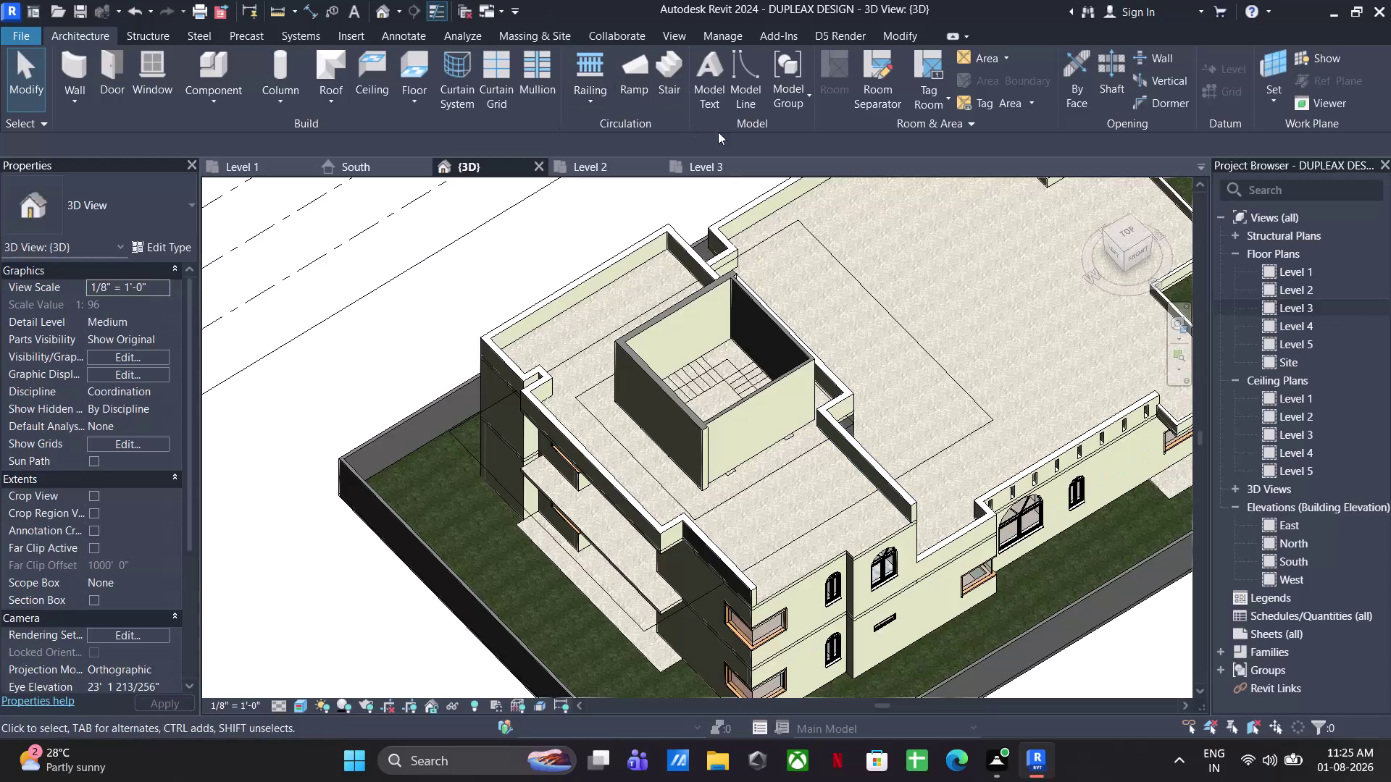
Show the Level 3 plan centred on the stair room in a plain-line display style.
click(722, 162)
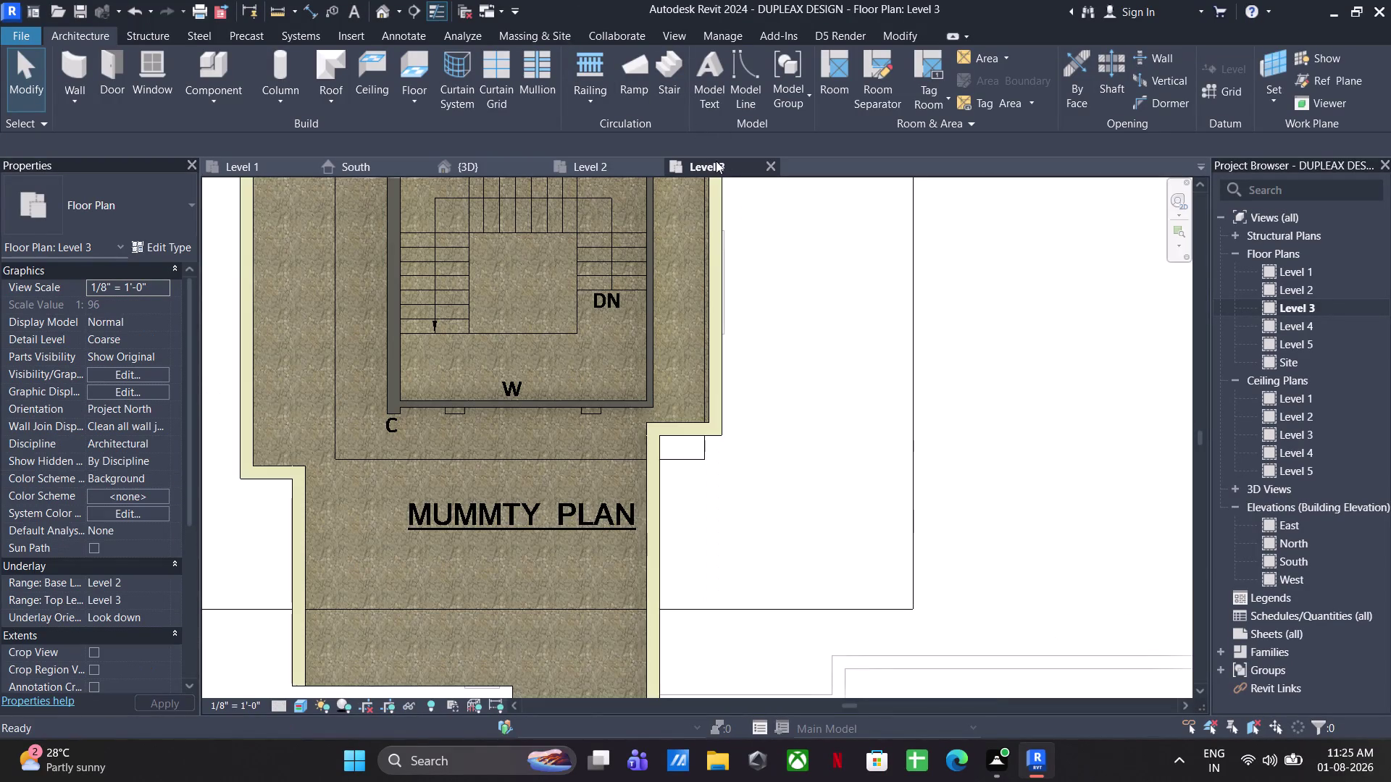
middle_drag(529, 377, 535, 486)
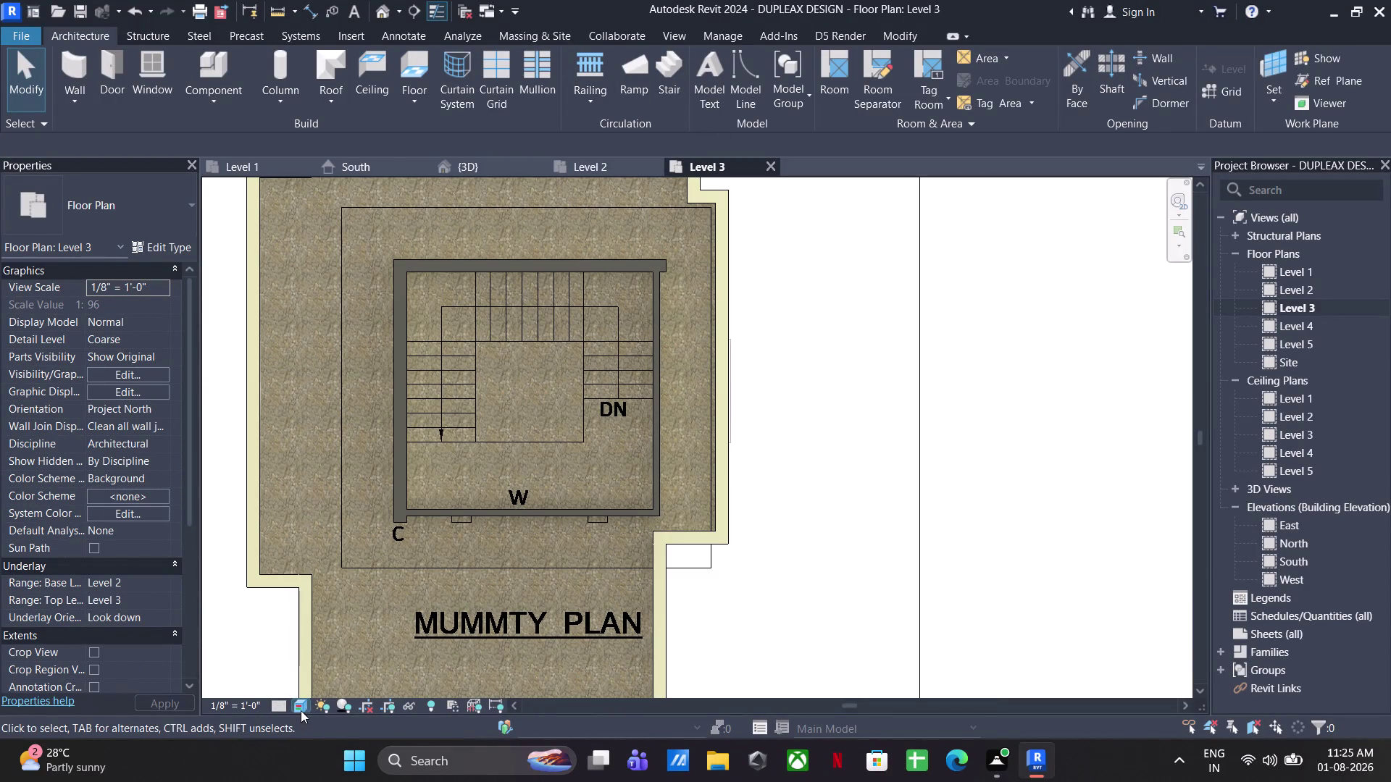
click(300, 709)
click(325, 595)
scroll(up, 3)
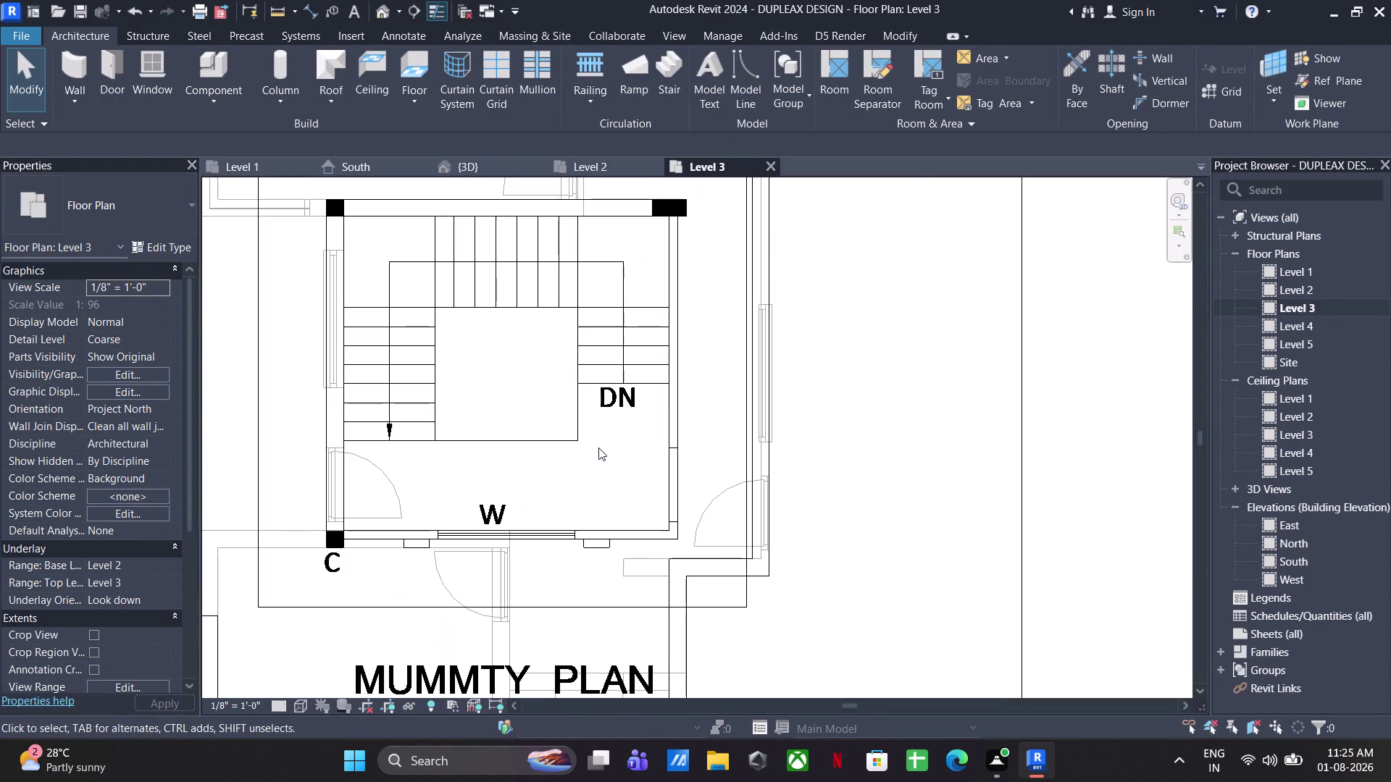
Place a W2 6' X 4' arched window in the stair room's lower wall.
click(163, 74)
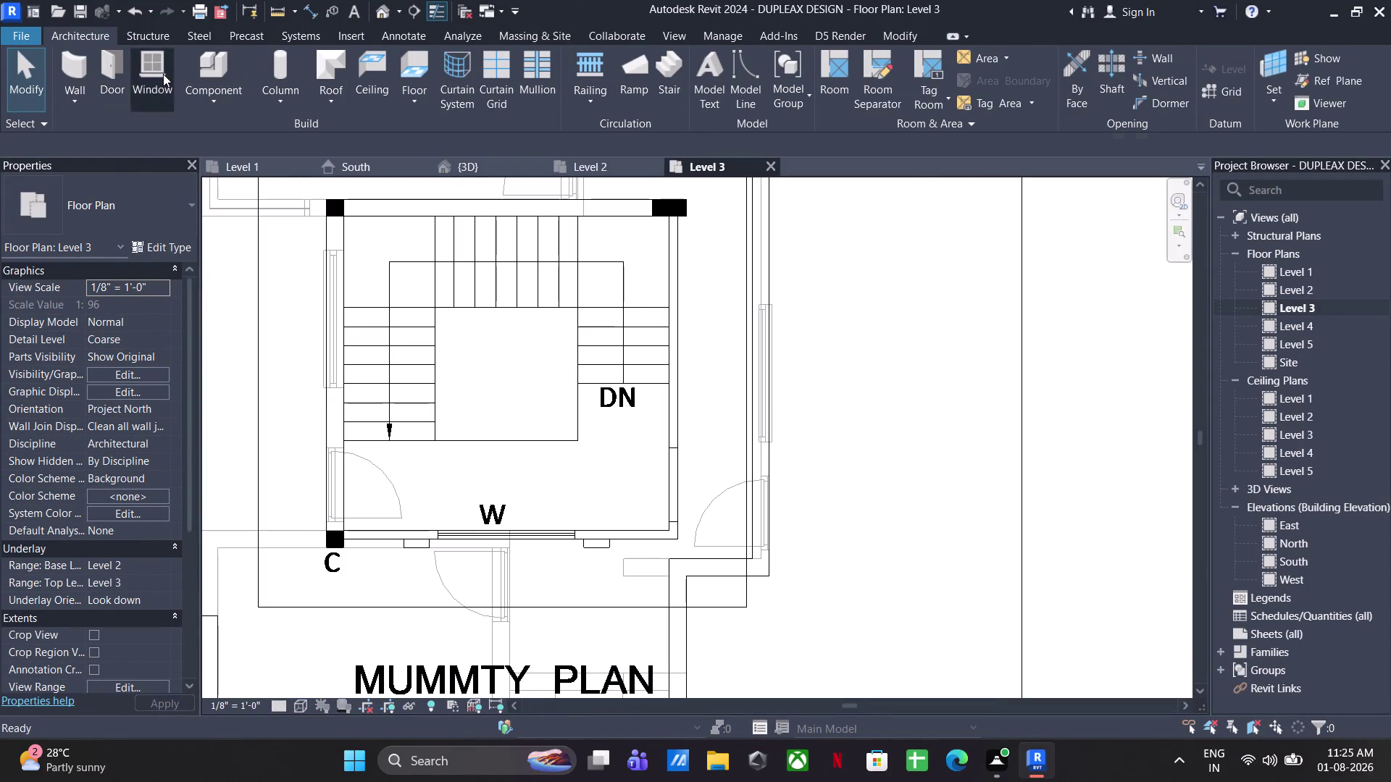
click(146, 205)
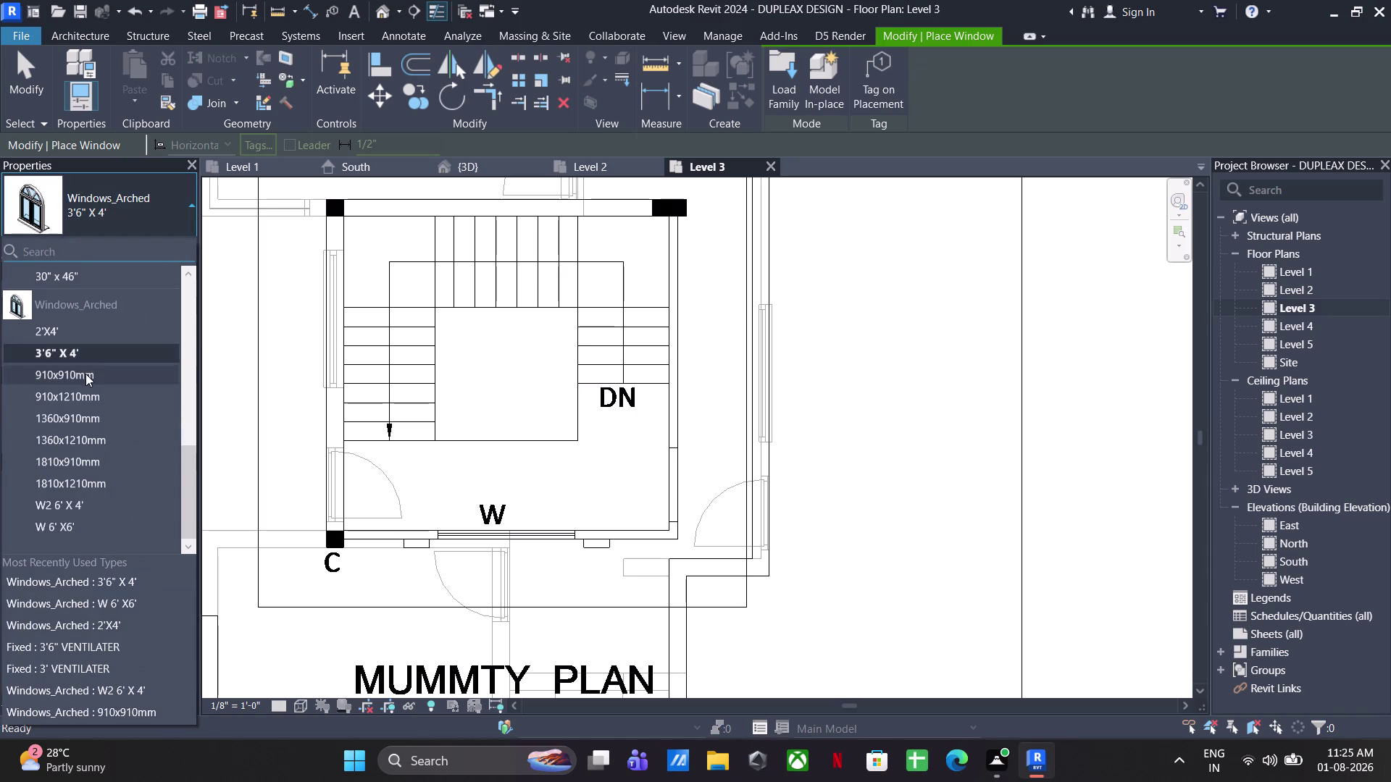
scroll(up, 3)
scroll(down, 3)
click(79, 503)
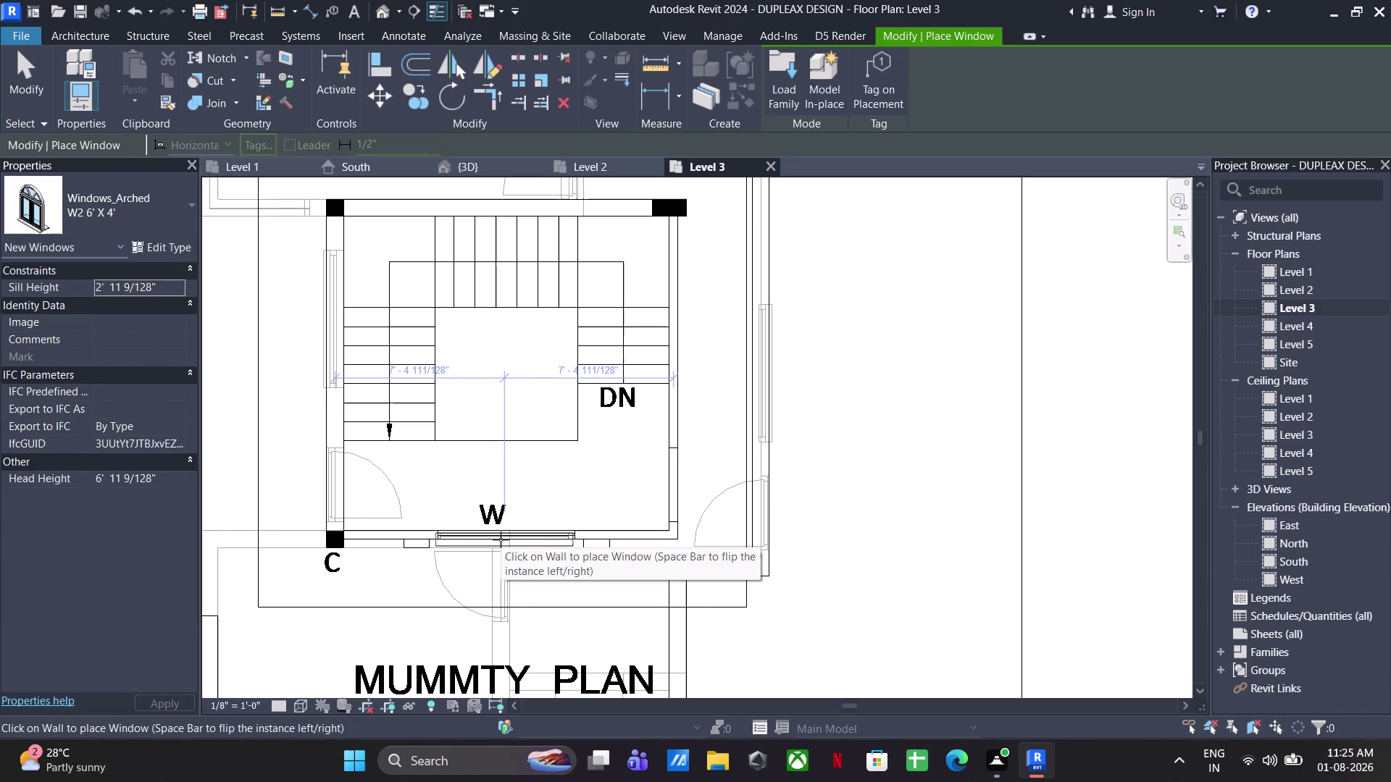
click(500, 539)
scroll(up, 3)
key(Escape)
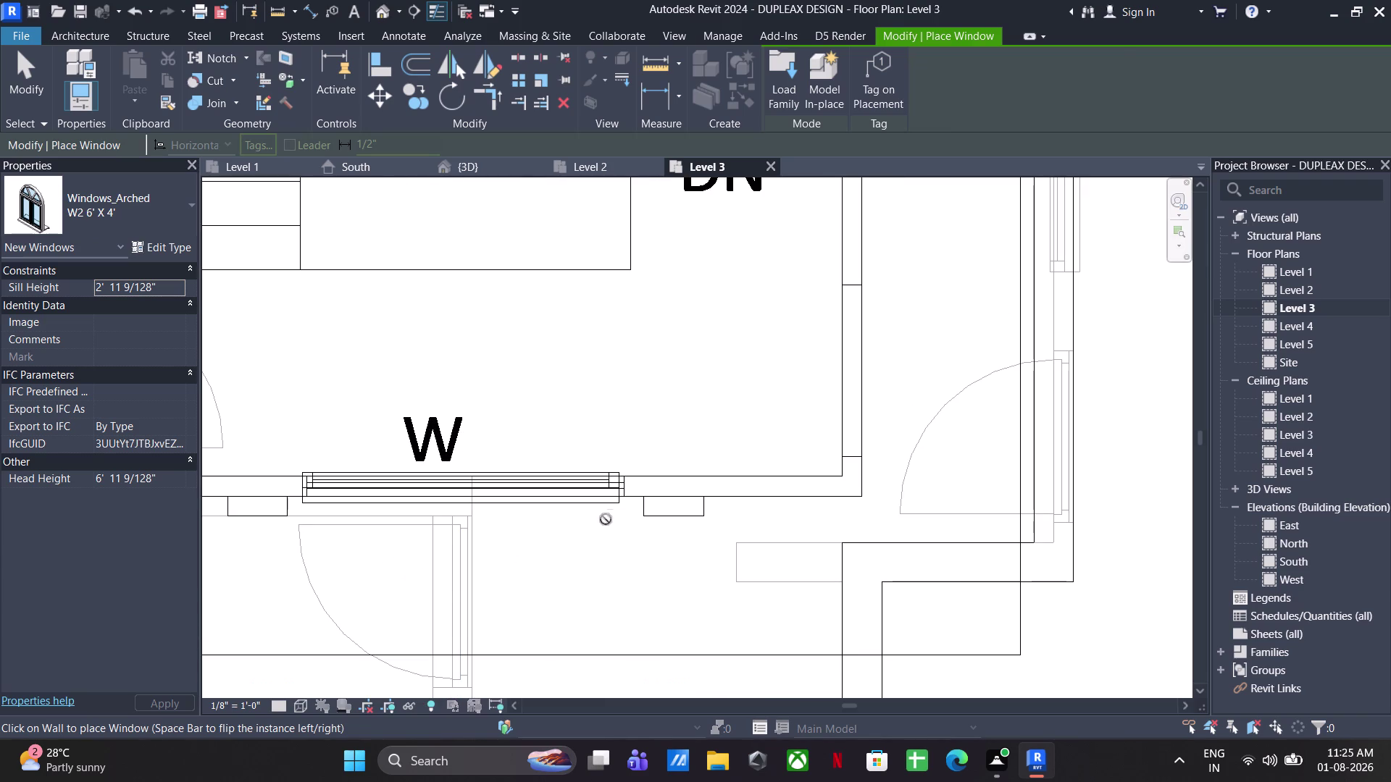
key(Escape)
Nudge the new arched window three steps right, then recentre the stair room.
click(617, 507)
scroll(up, 3)
key(Right)
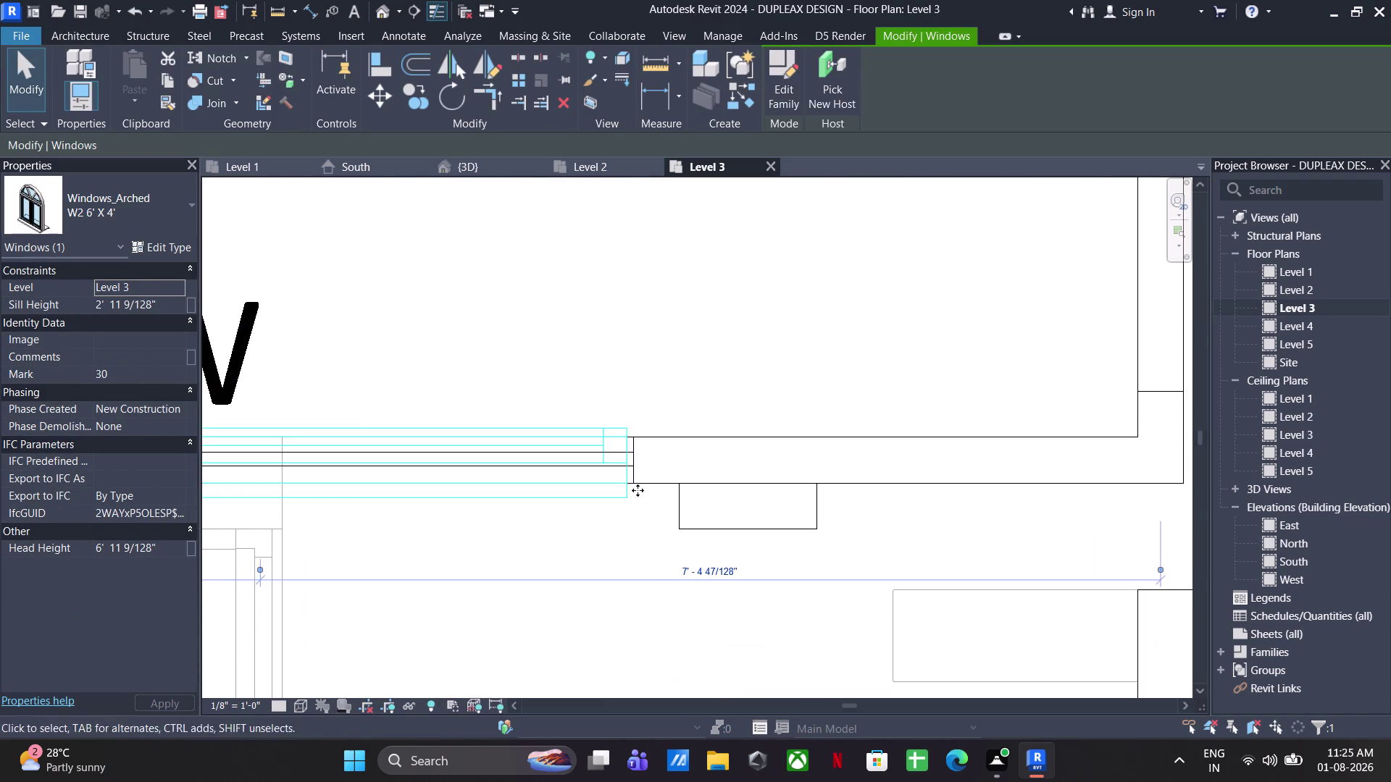
key(Right)
scroll(up, 3)
key(Right)
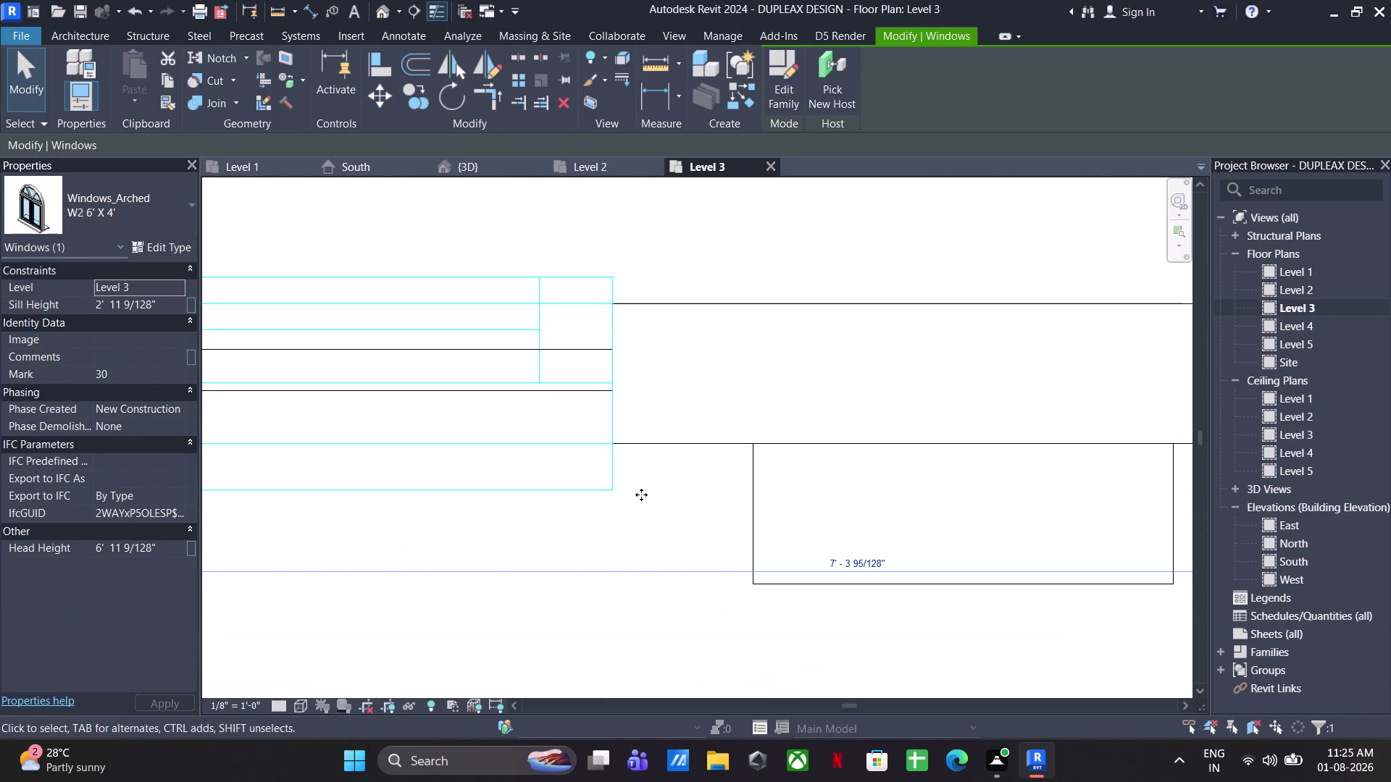
click(659, 510)
scroll(down, 3)
scroll(down, 3)
middle_drag(754, 522, 637, 578)
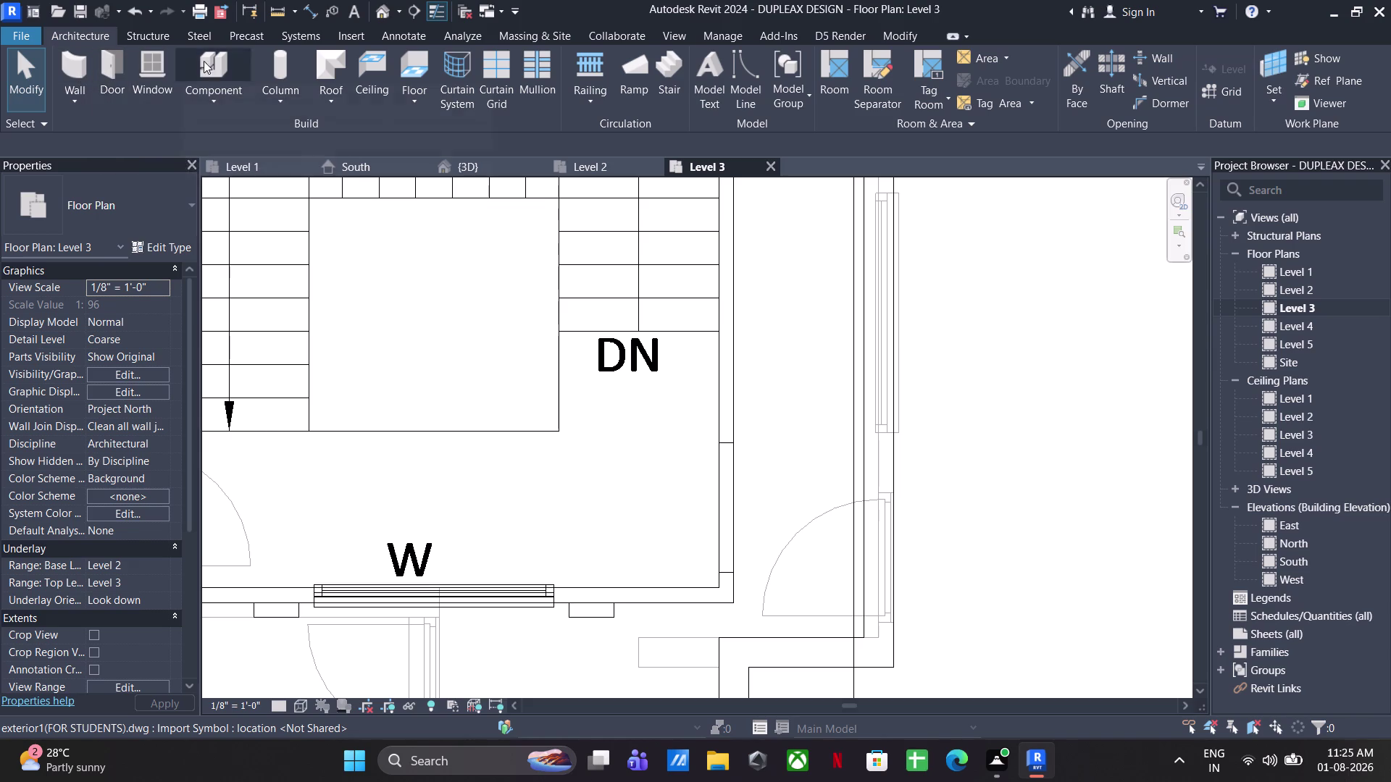
Measure the stair room wall in the Level 3 plan.
click(283, 5)
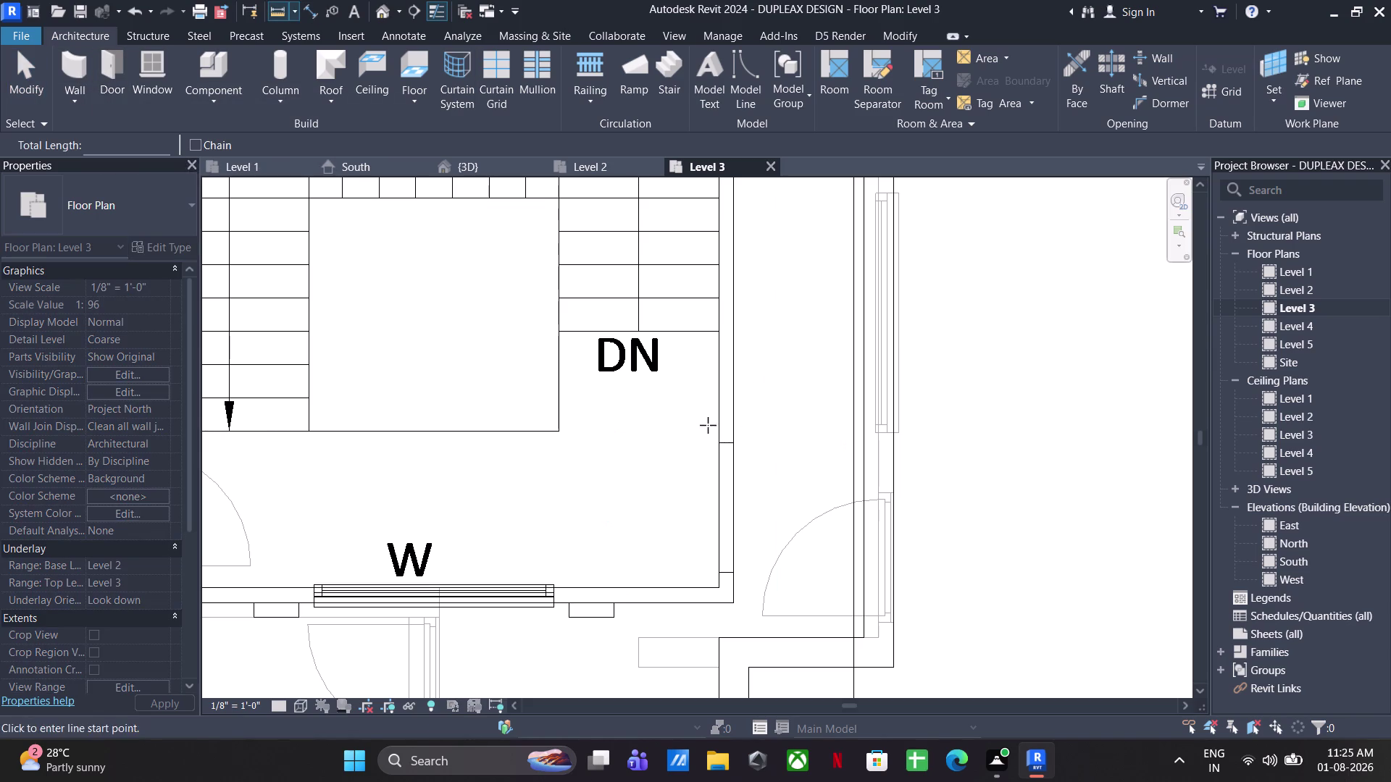
click(716, 442)
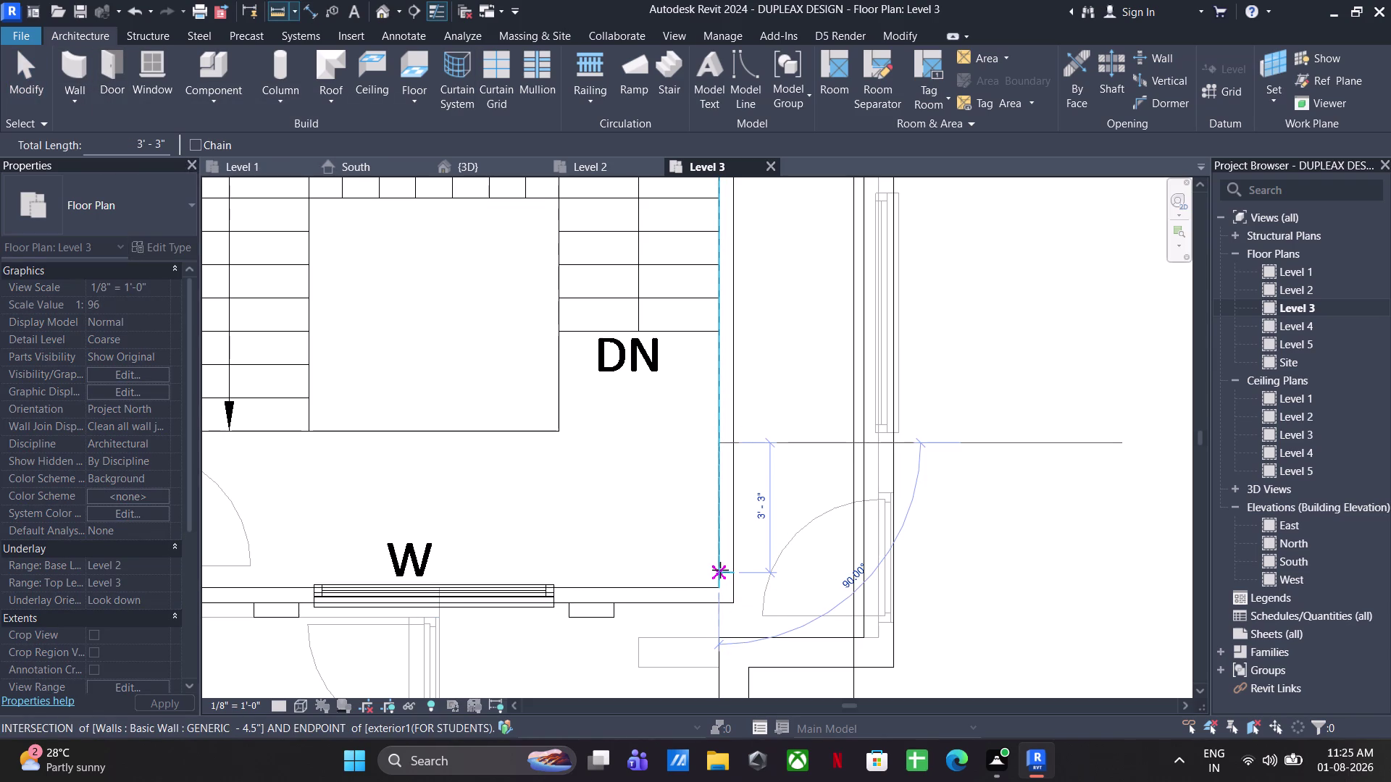
key(Escape)
key(Escape)
key(Escape)
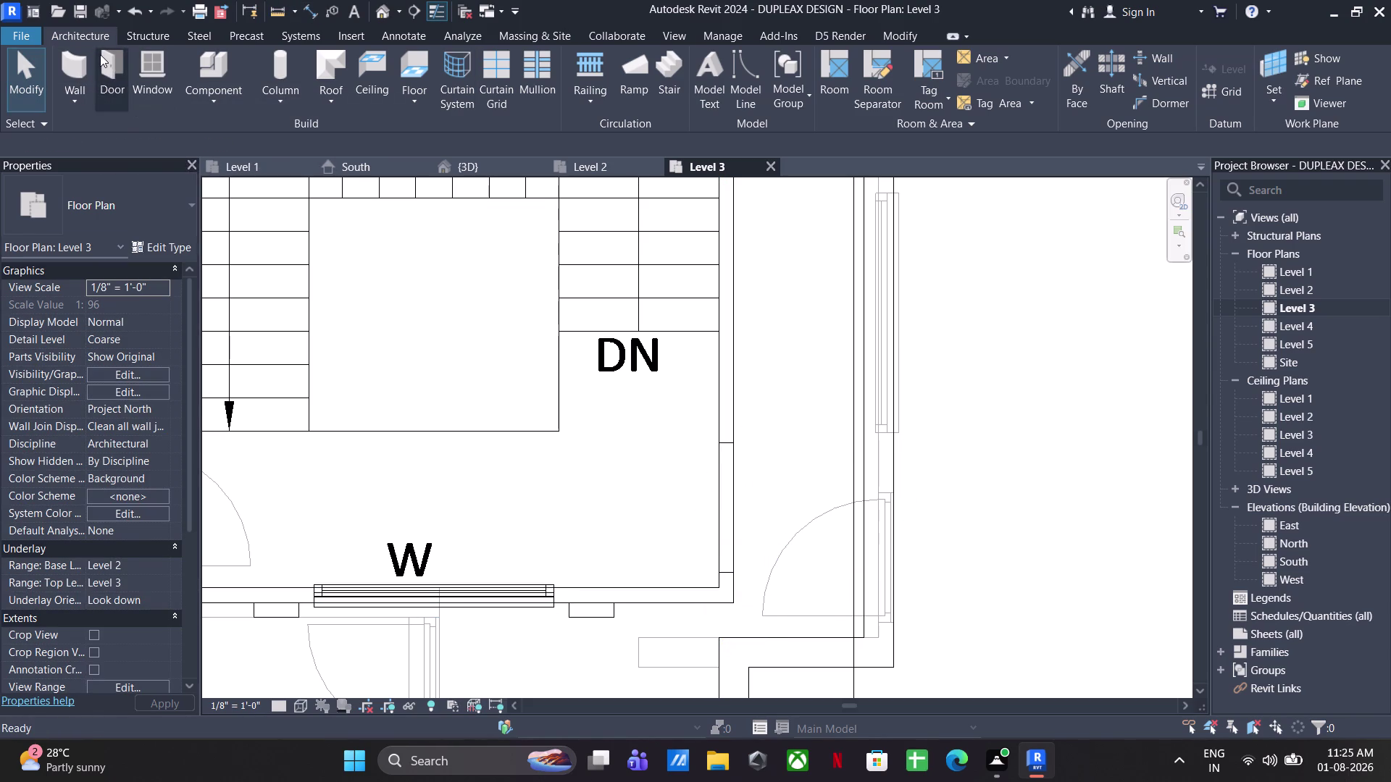
Place a Doors_ExtSgl_3 3'3"X7' door in the stair room's right wall near DN.
click(100, 55)
click(126, 174)
scroll(up, 3)
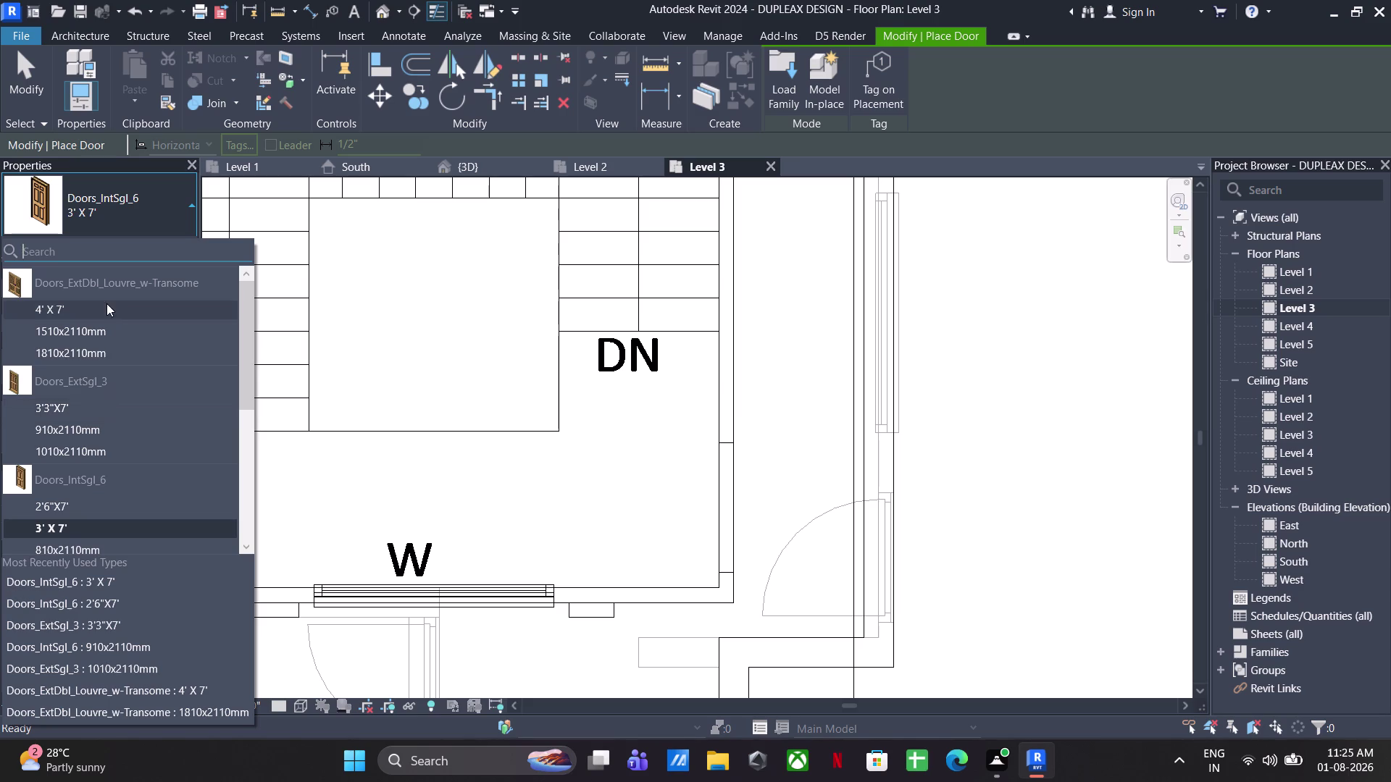
click(80, 404)
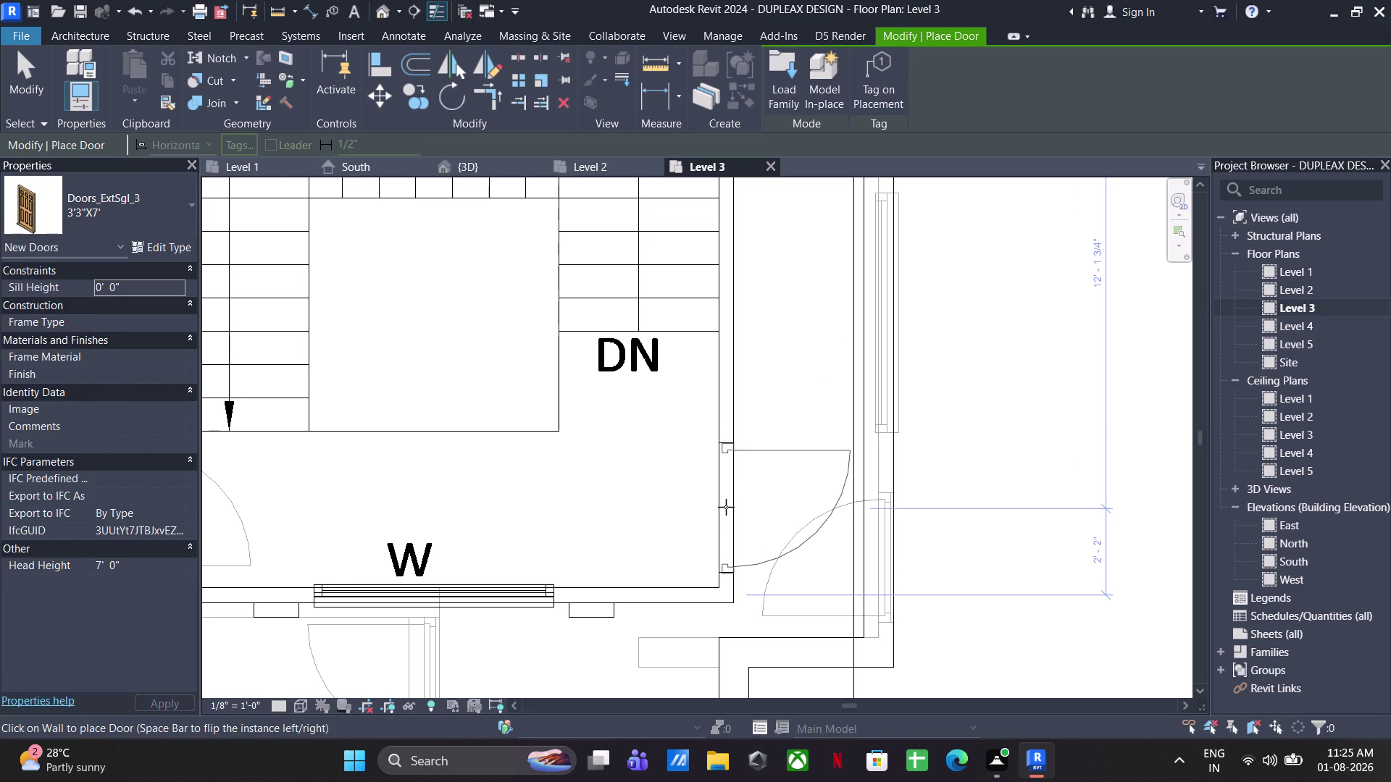
click(739, 513)
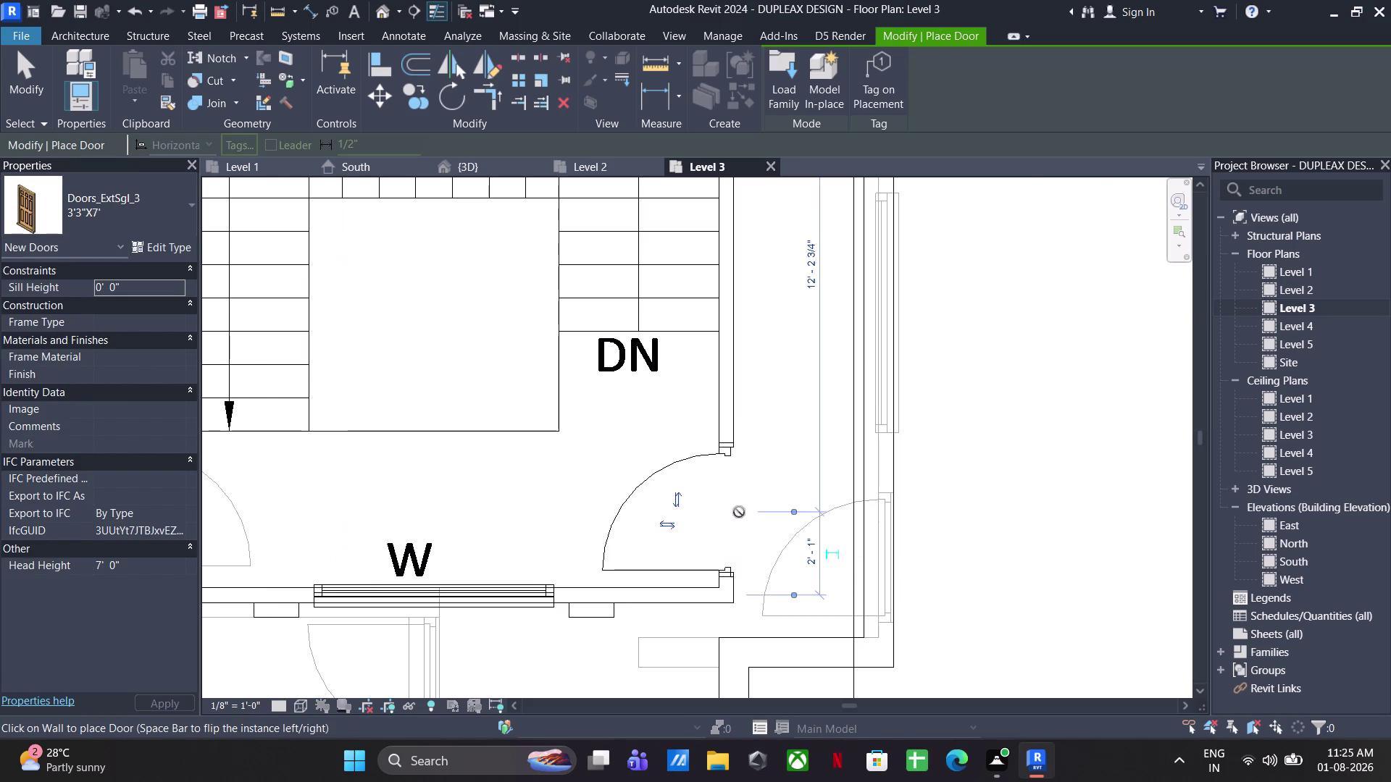
scroll(up, 3)
key(Escape)
key(Escape)
Nudge the new door upward three steps along the wall and show the 3D view.
click(673, 386)
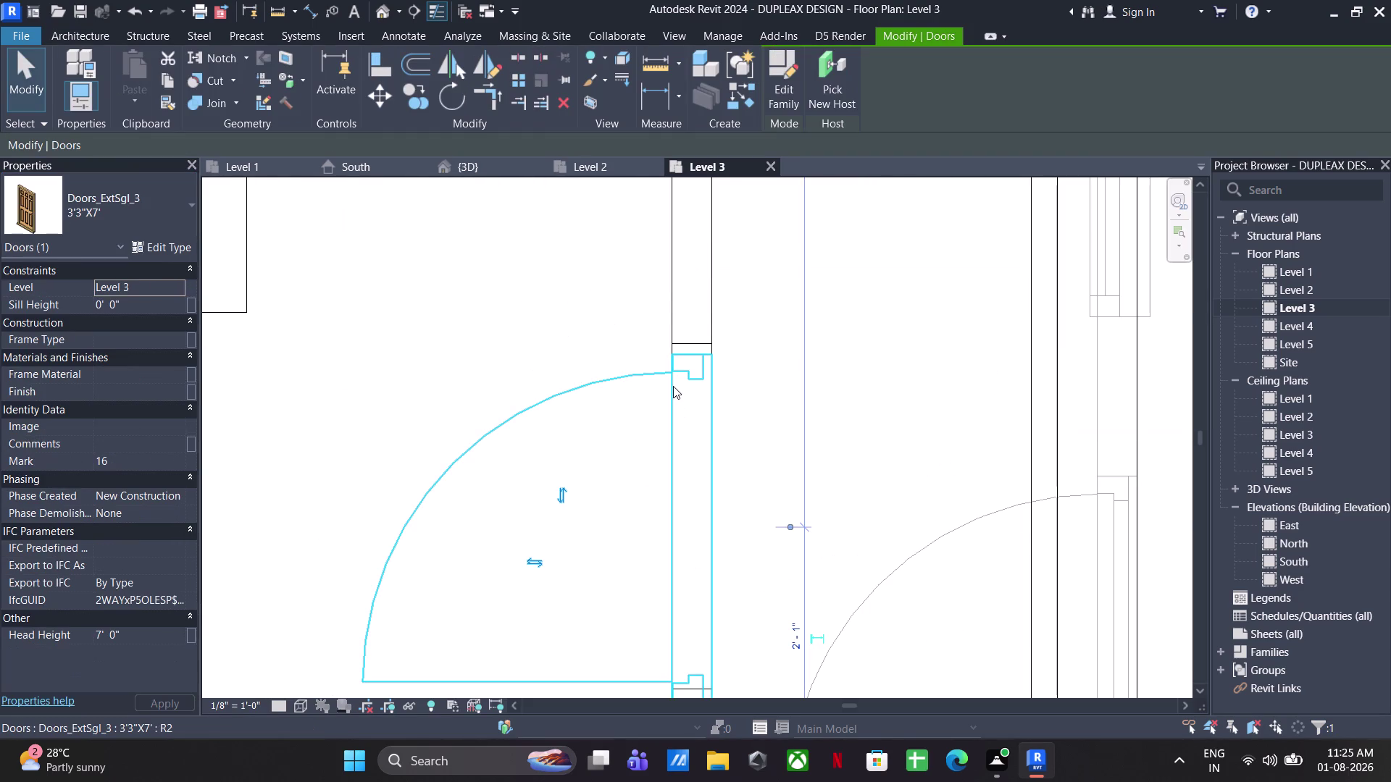
key(Up)
key(Up)
scroll(up, 3)
scroll(down, 3)
scroll(up, 3)
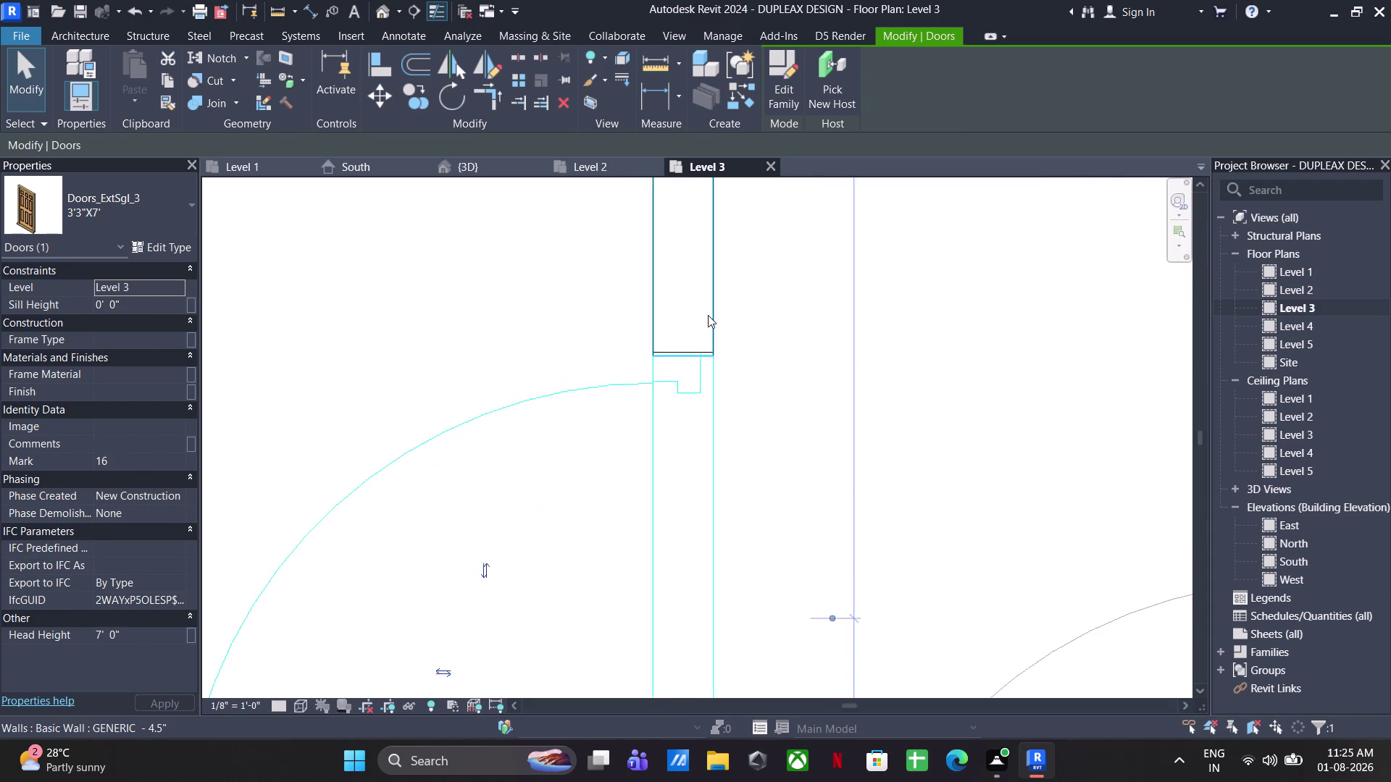
scroll(up, 3)
key(Up)
click(899, 366)
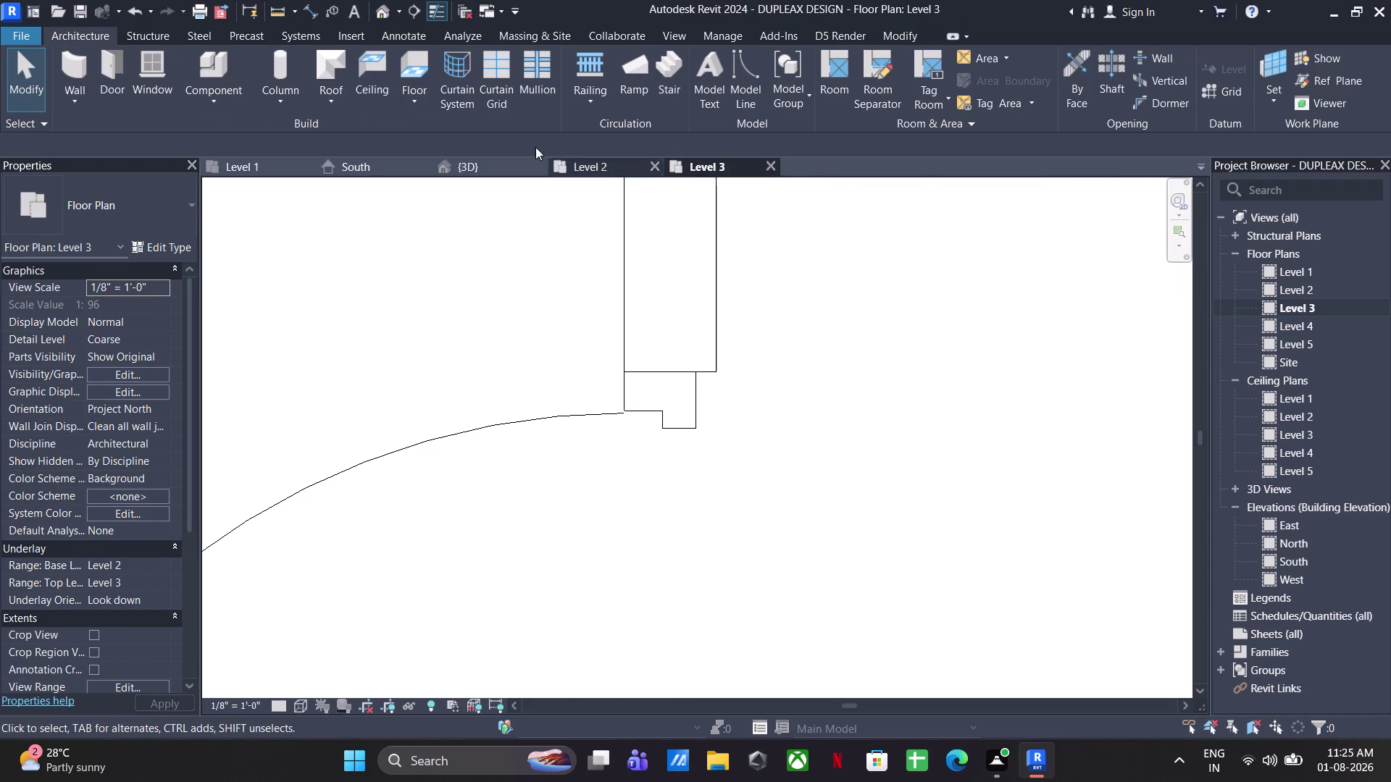
click(494, 168)
scroll(up, 3)
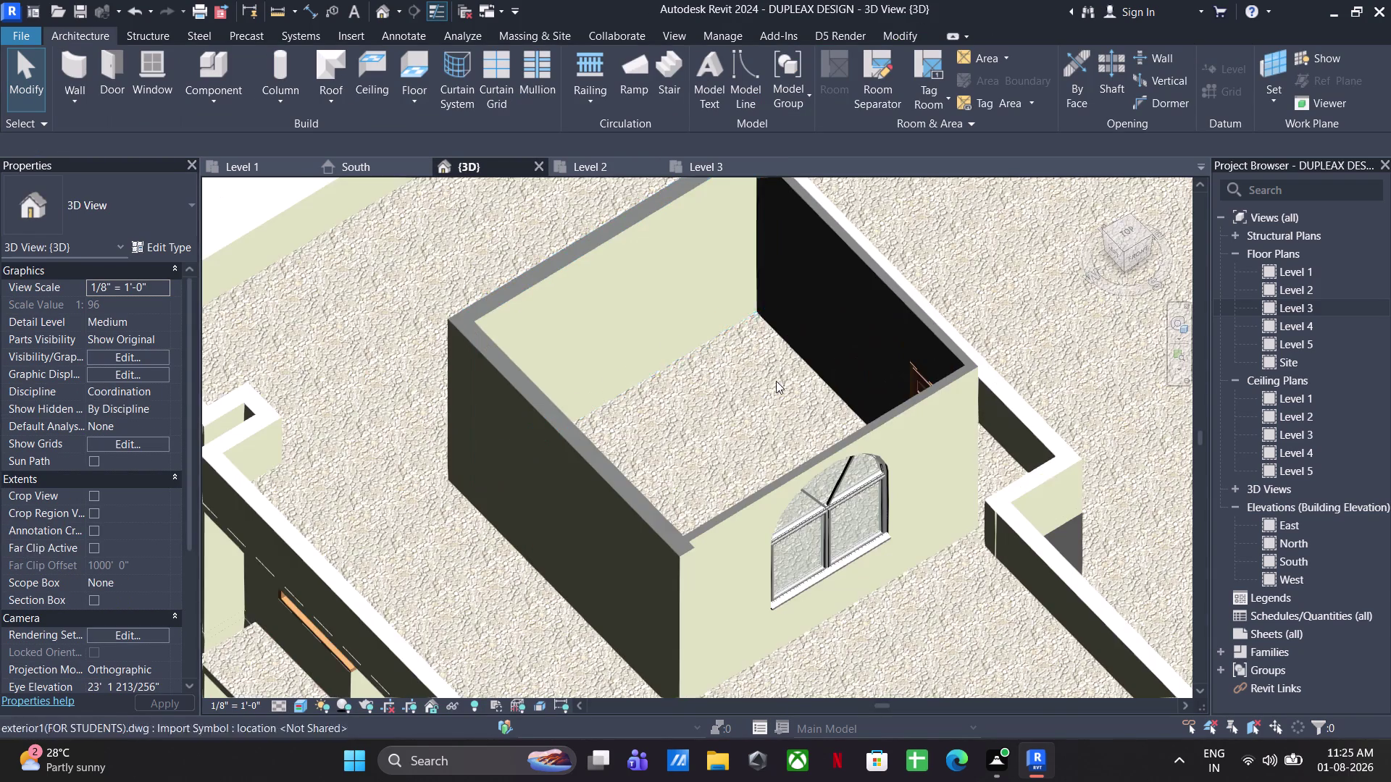
middle_drag(847, 424, 705, 344)
scroll(down, 3)
middle_drag(781, 367, 617, 708)
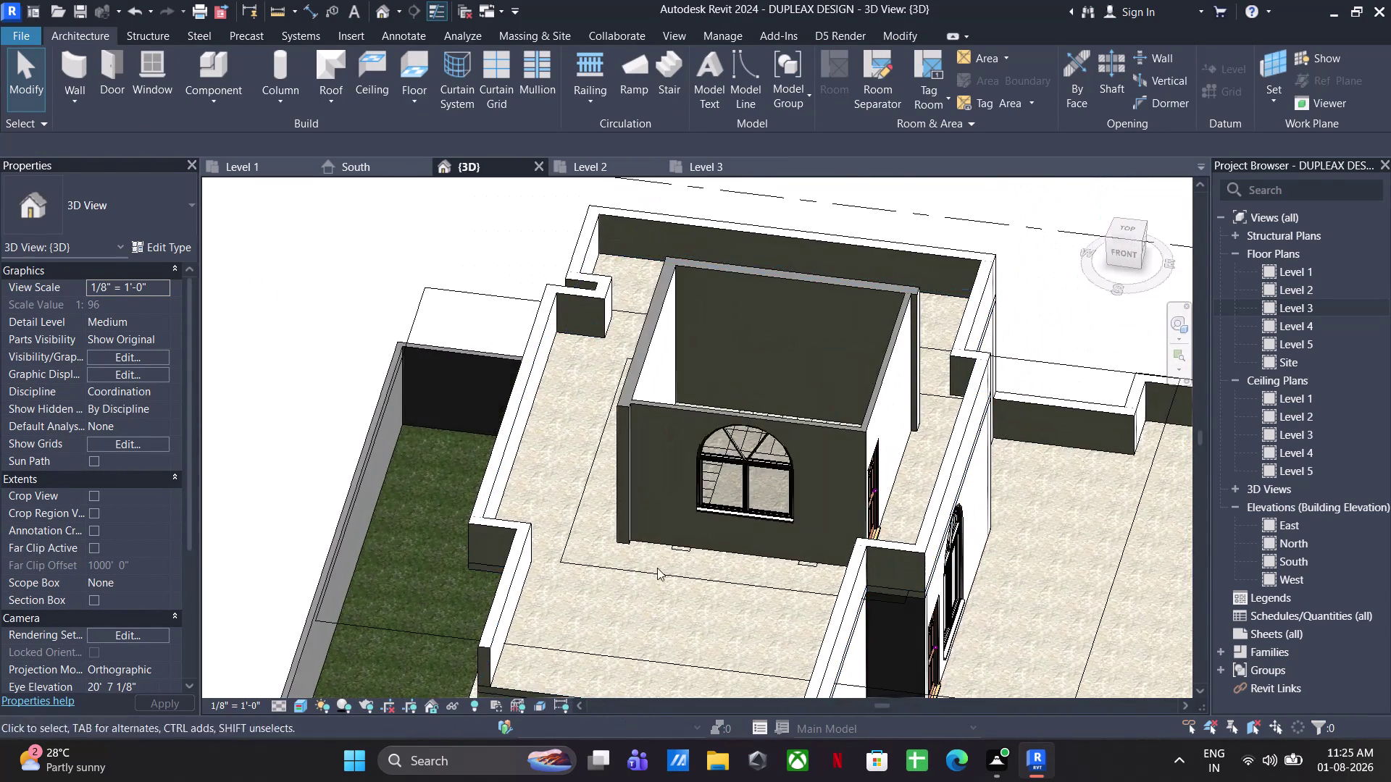
scroll(up, 3)
scroll(down, 3)
middle_drag(797, 509, 762, 467)
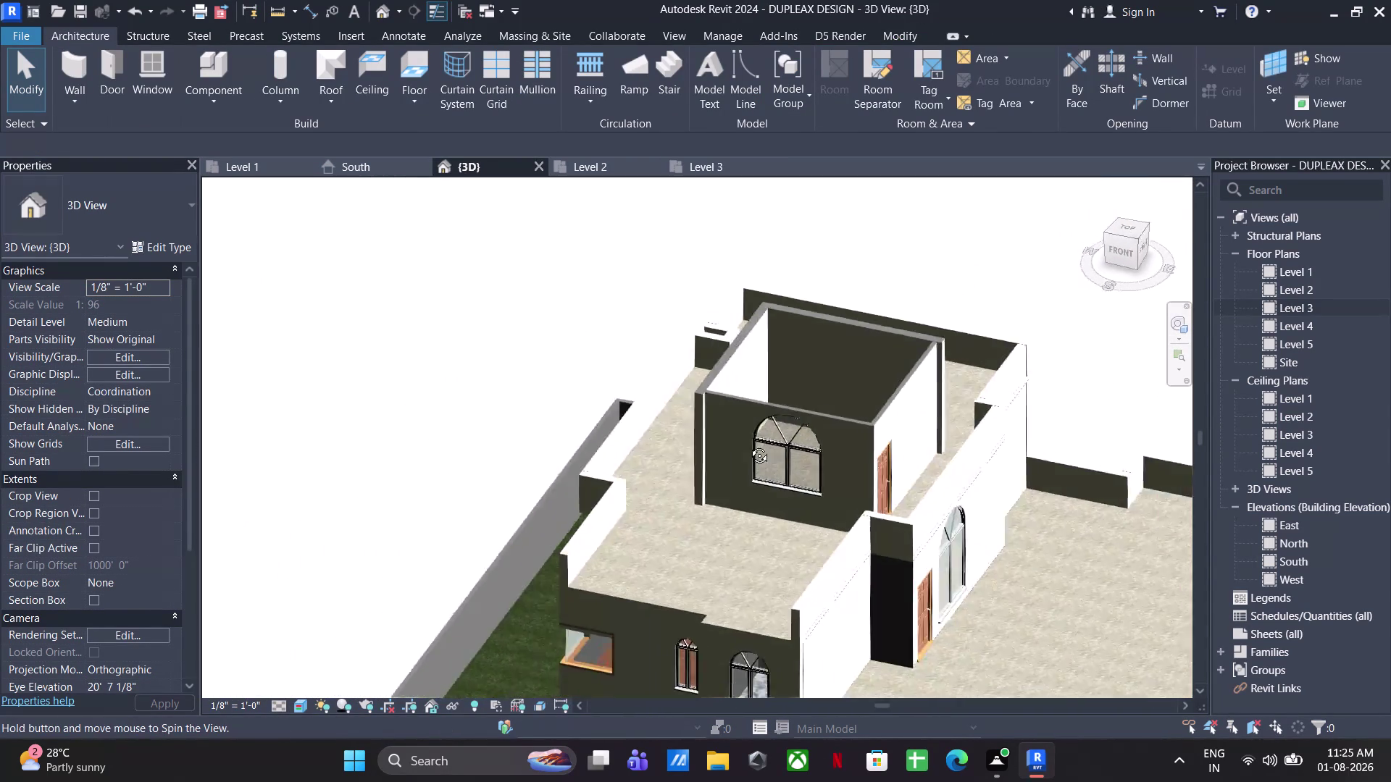
middle_drag(762, 467, 794, 417)
scroll(down, 3)
middle_drag(790, 517, 677, 249)
middle_drag(723, 378, 735, 417)
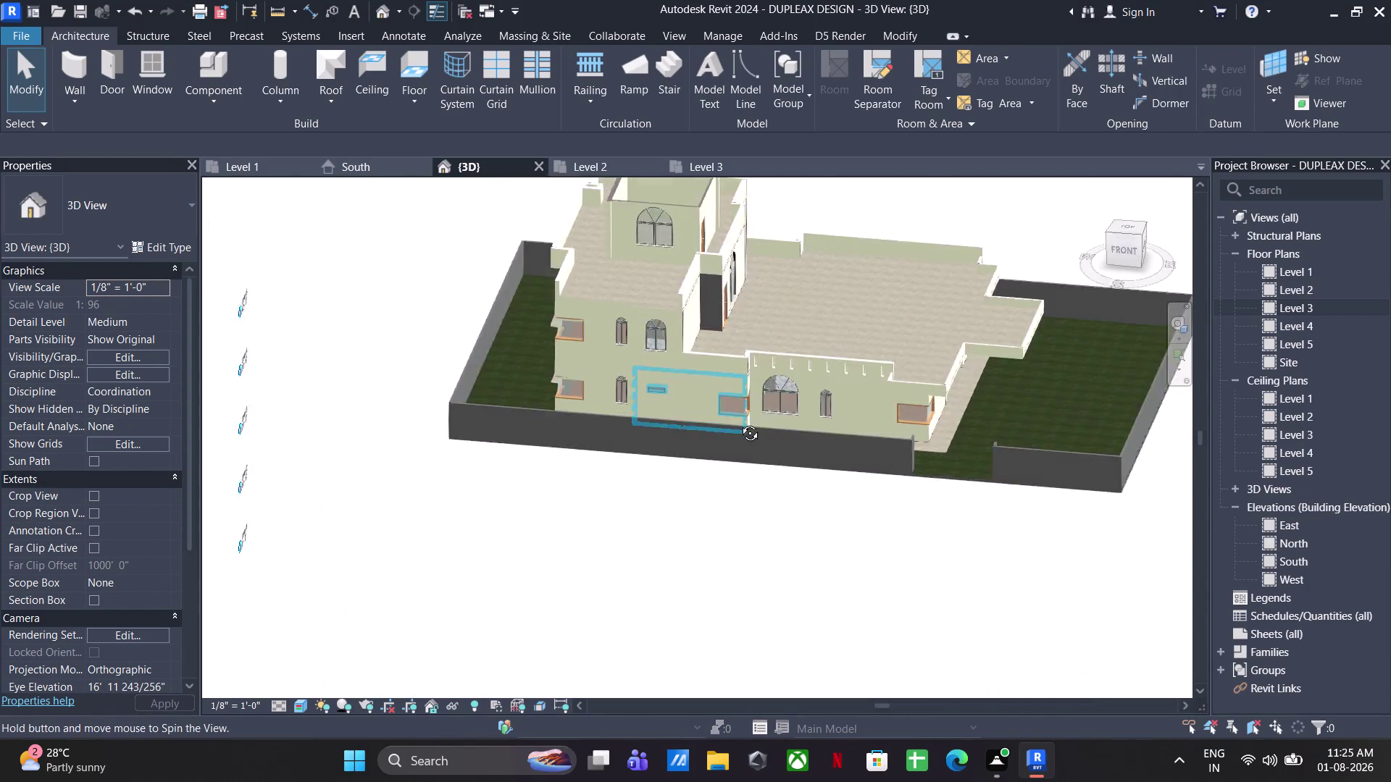
middle_drag(736, 417, 714, 385)
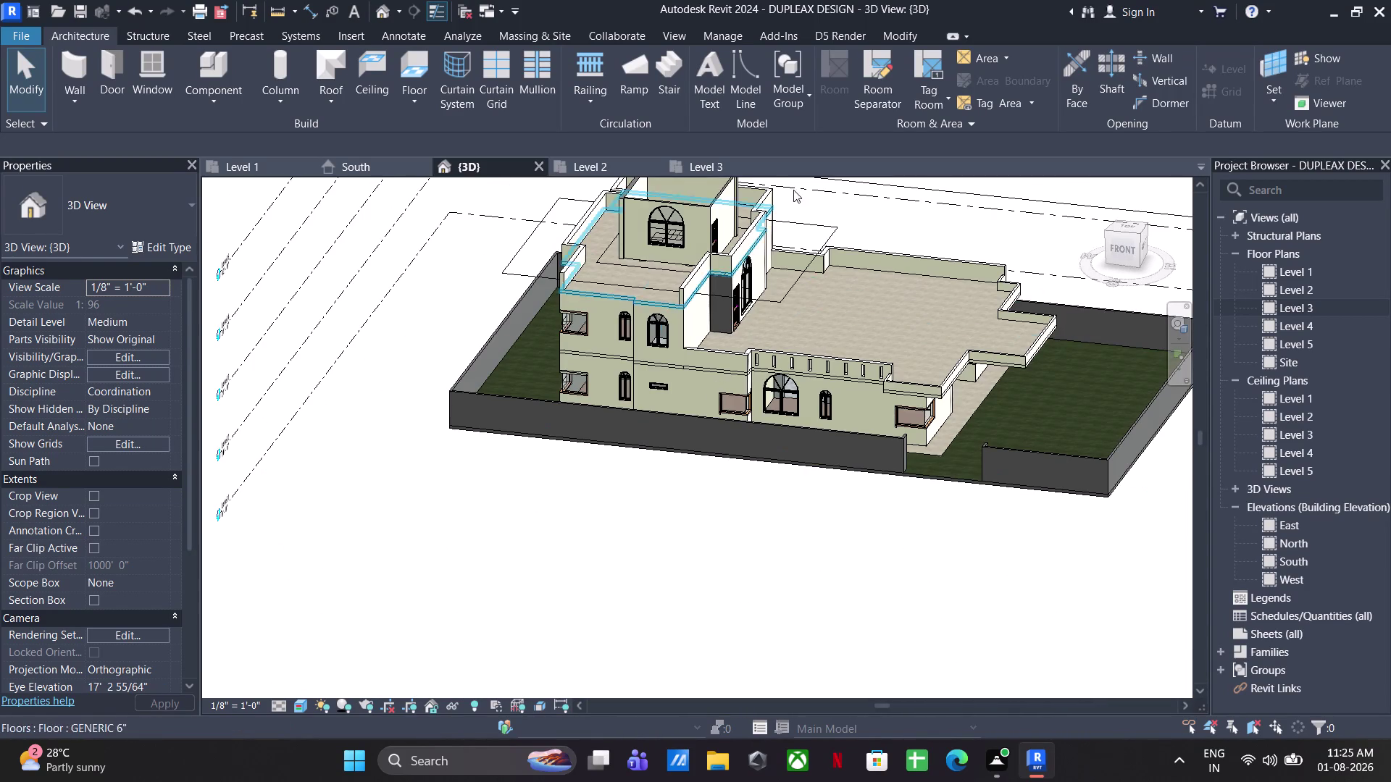
scroll(up, 3)
middle_drag(709, 234, 763, 397)
scroll(up, 3)
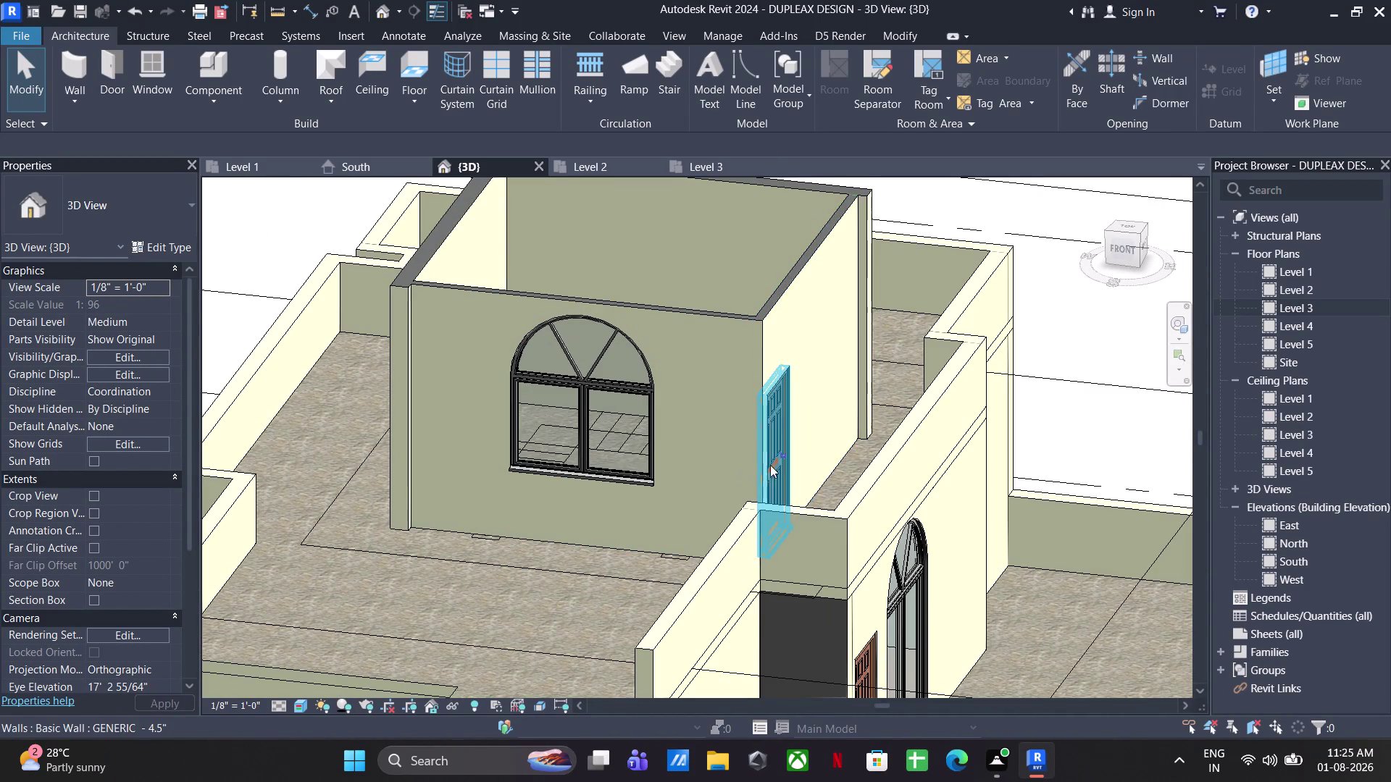
click(780, 460)
scroll(down, 3)
middle_drag(774, 466, 896, 572)
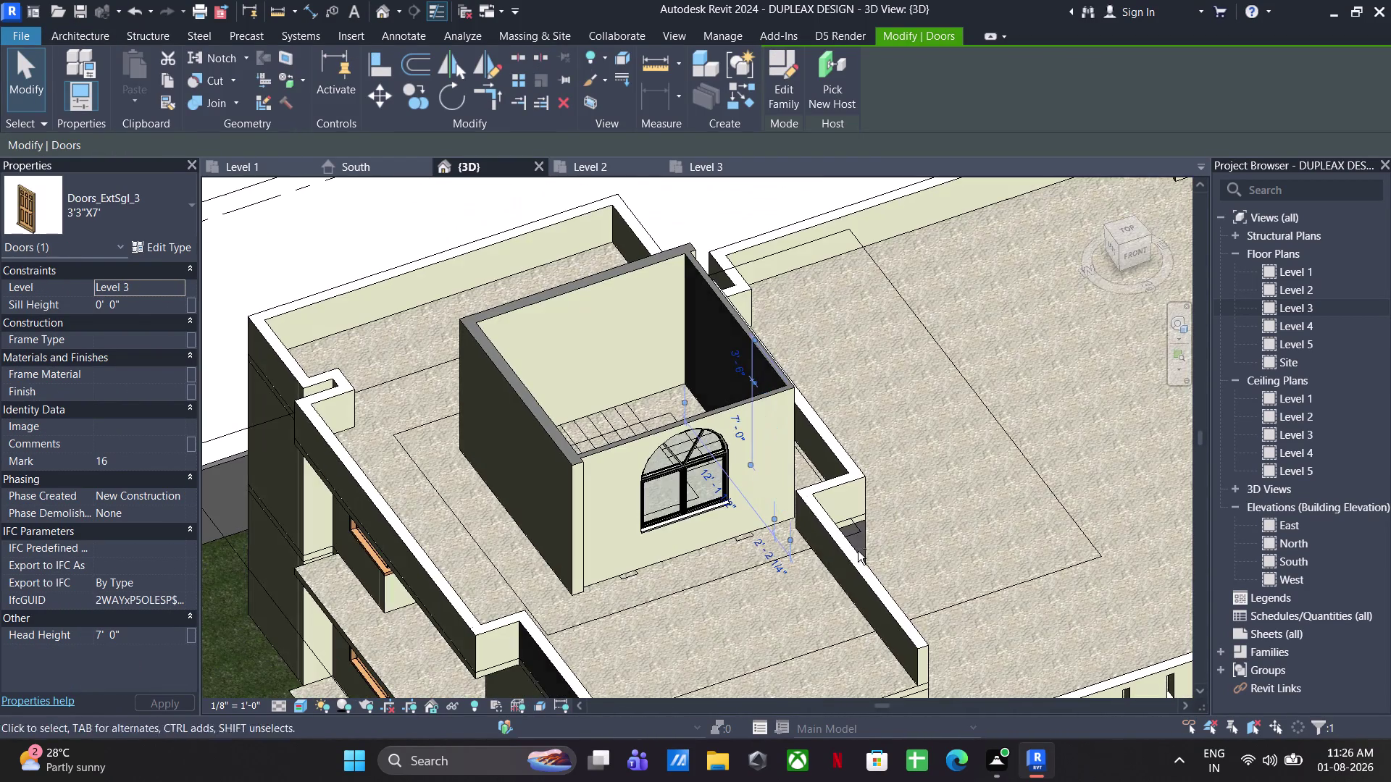
middle_drag(776, 552, 829, 569)
scroll(down, 3)
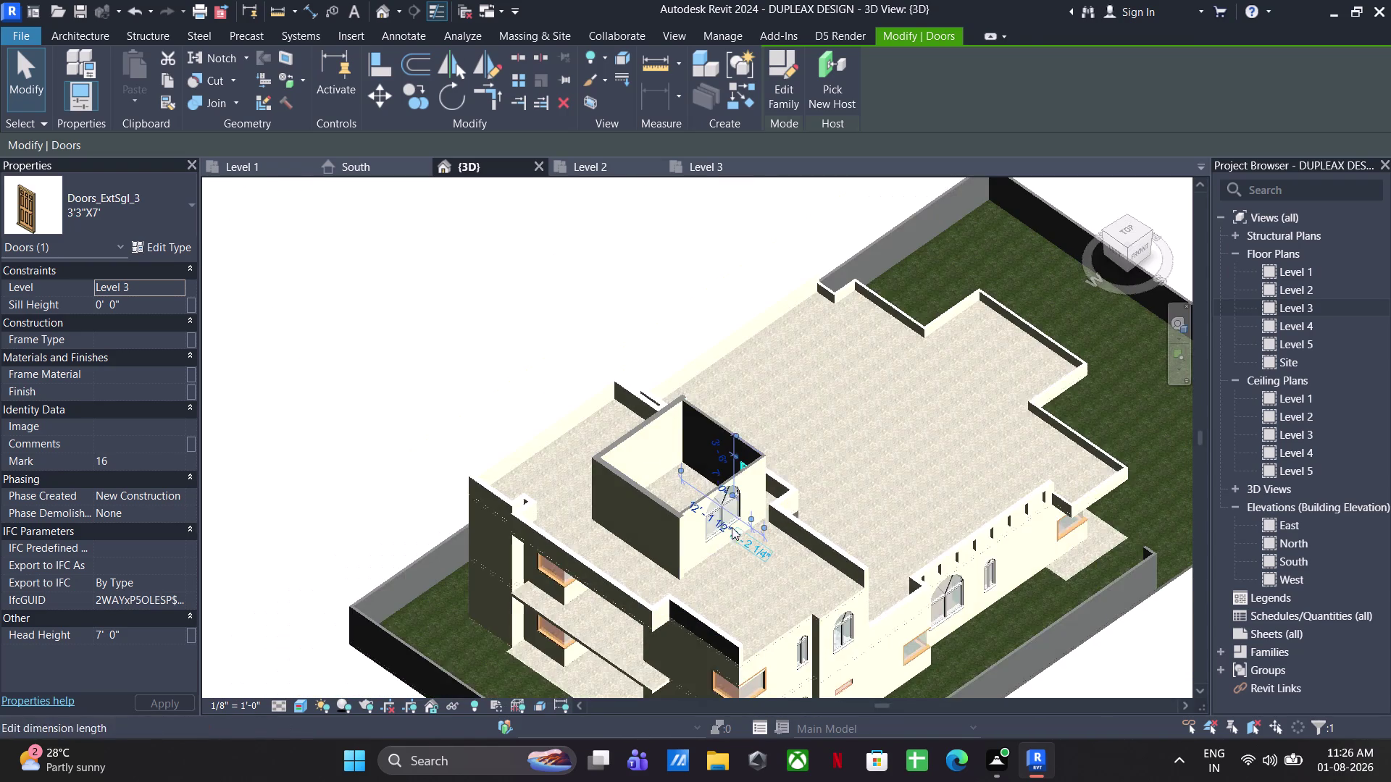
click(547, 386)
middle_drag(669, 534, 552, 544)
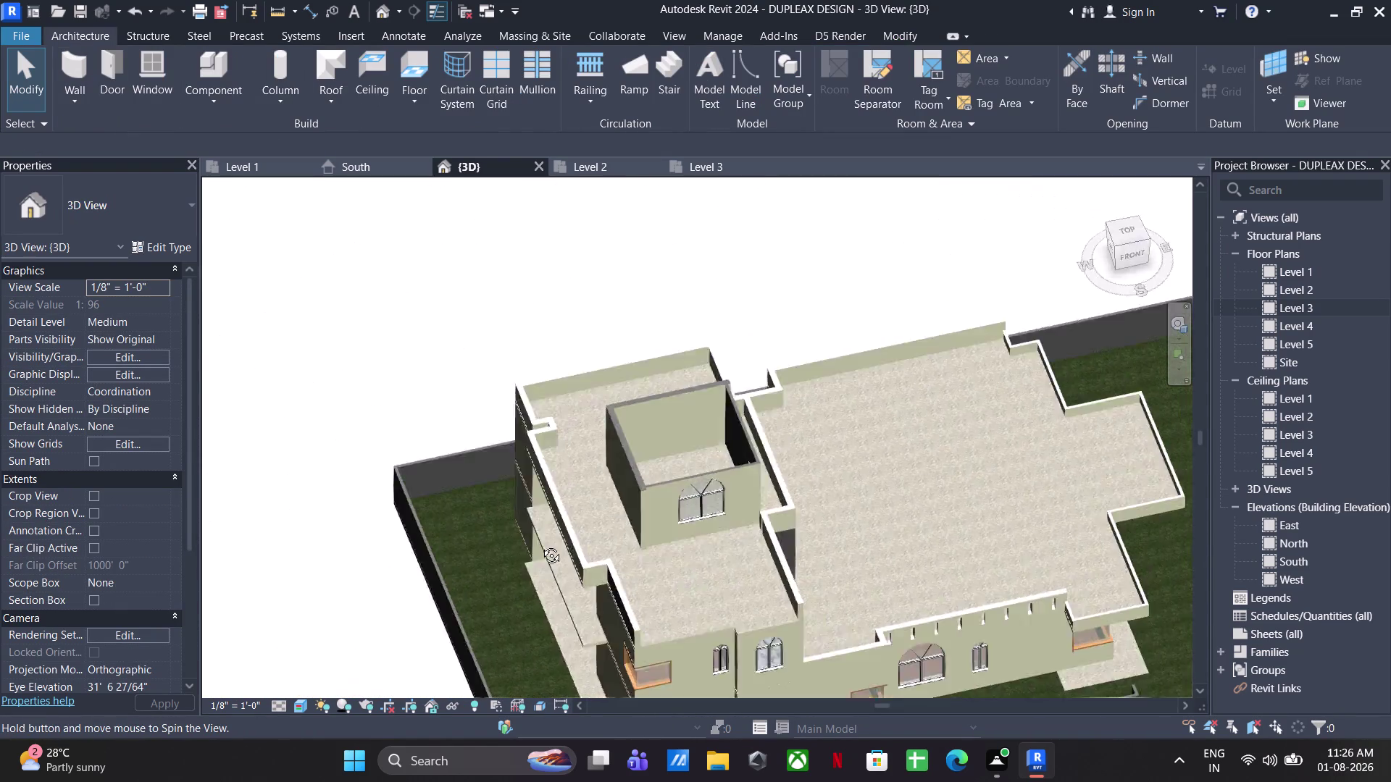
middle_drag(552, 544, 459, 519)
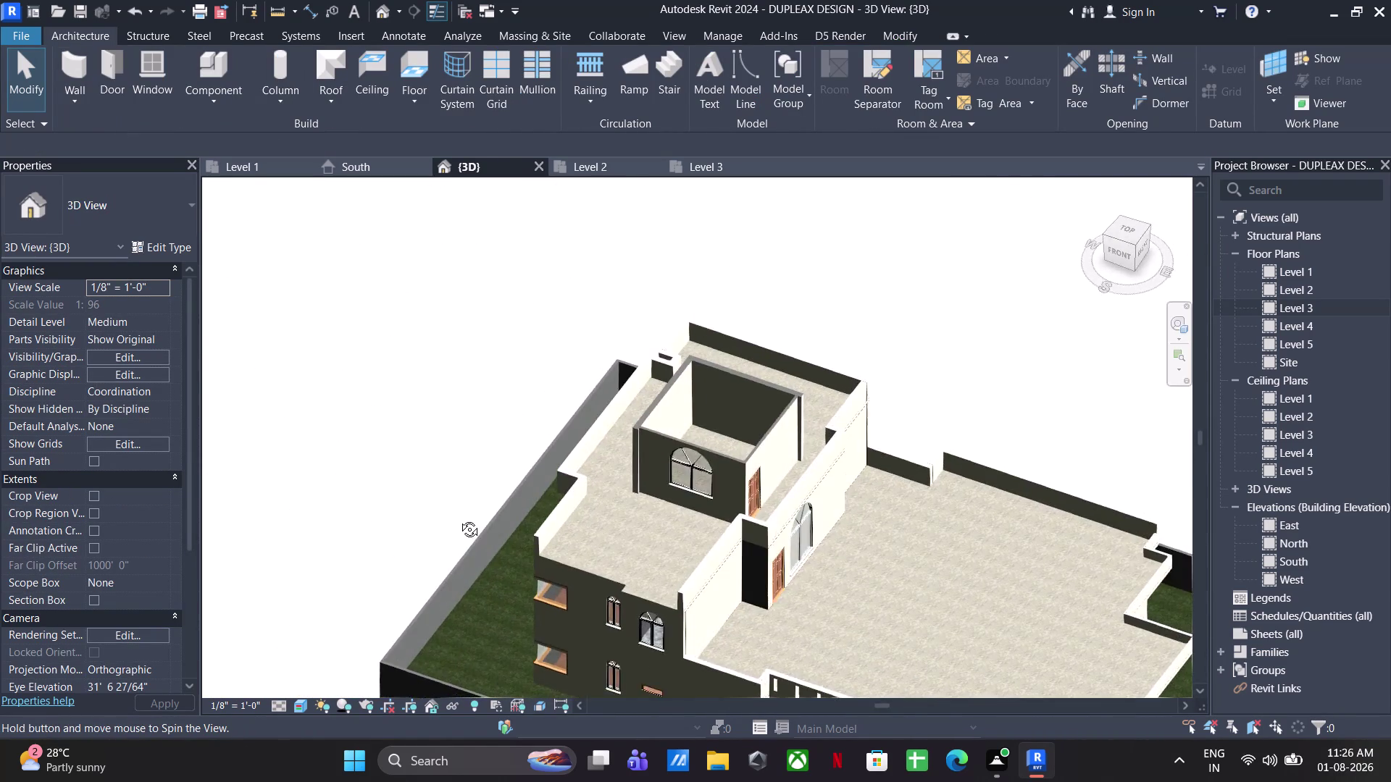
middle_drag(459, 518, 692, 525)
scroll(down, 3)
middle_drag(705, 512, 609, 478)
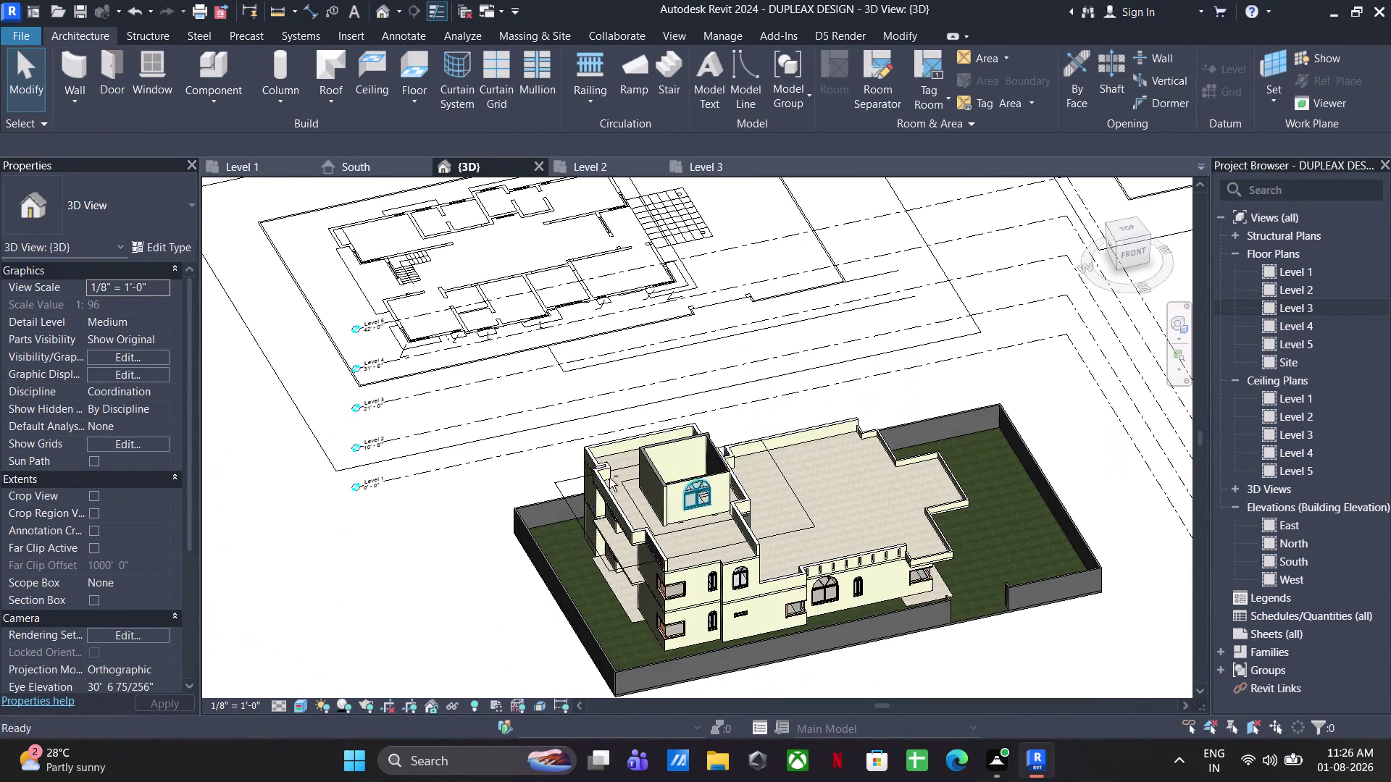
scroll(up, 3)
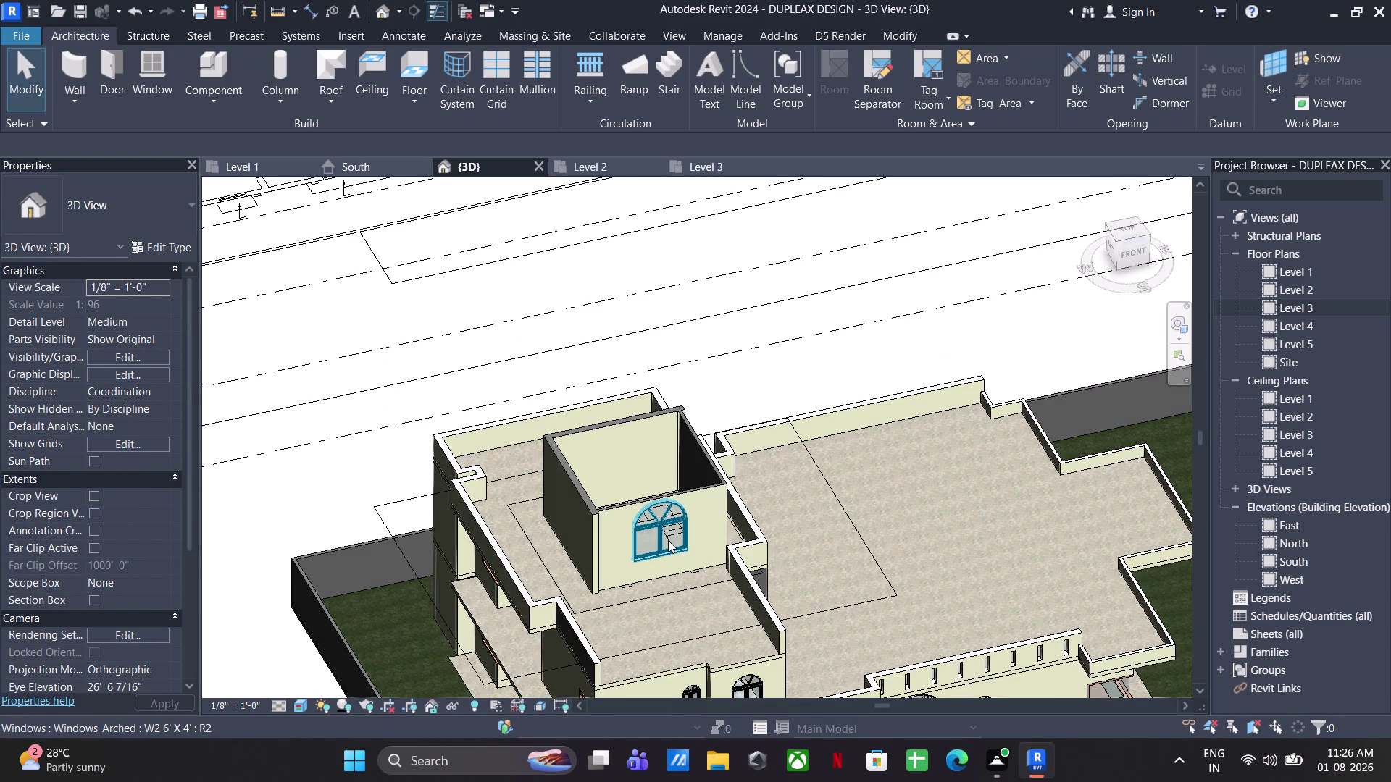
click(668, 540)
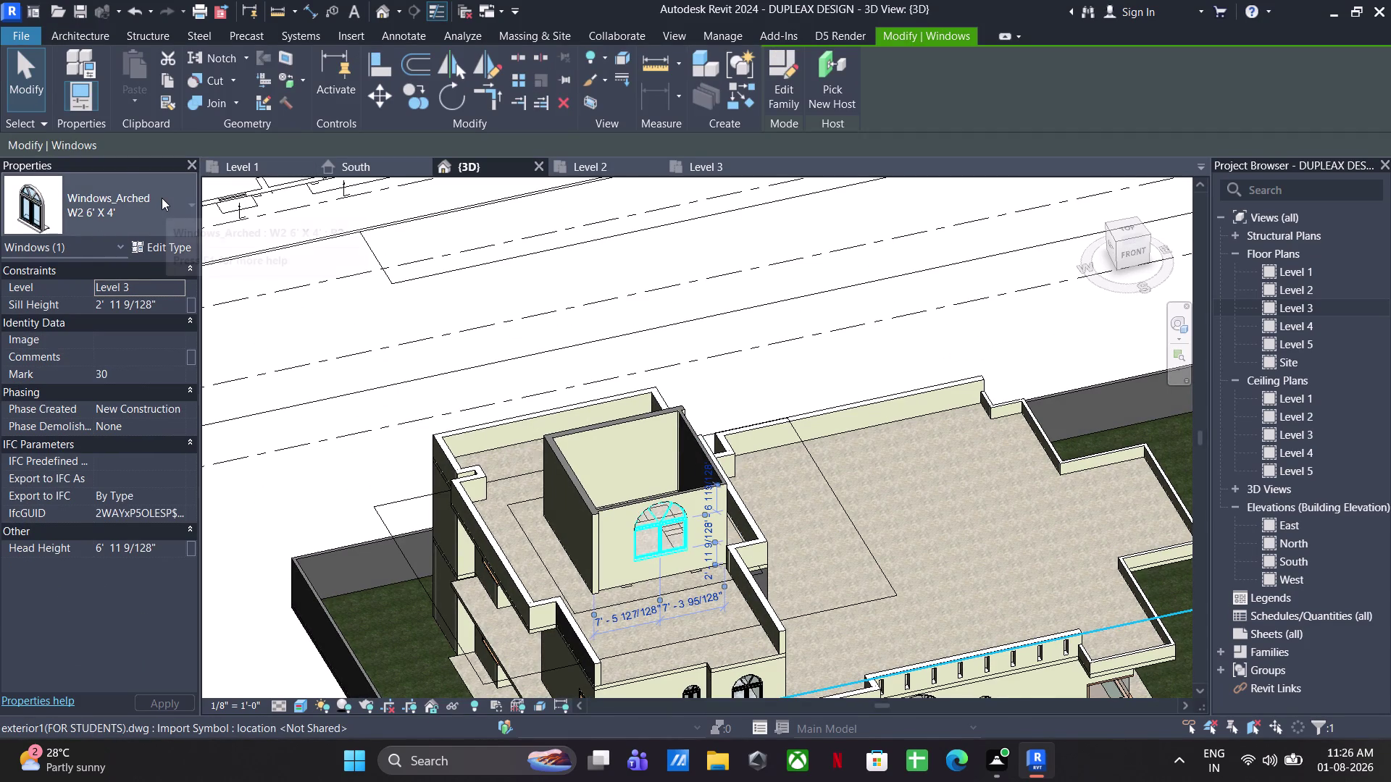
Start a window using the Window-Casement-Double 34" x 36" type.
key(Escape)
key(Escape)
click(160, 63)
click(126, 192)
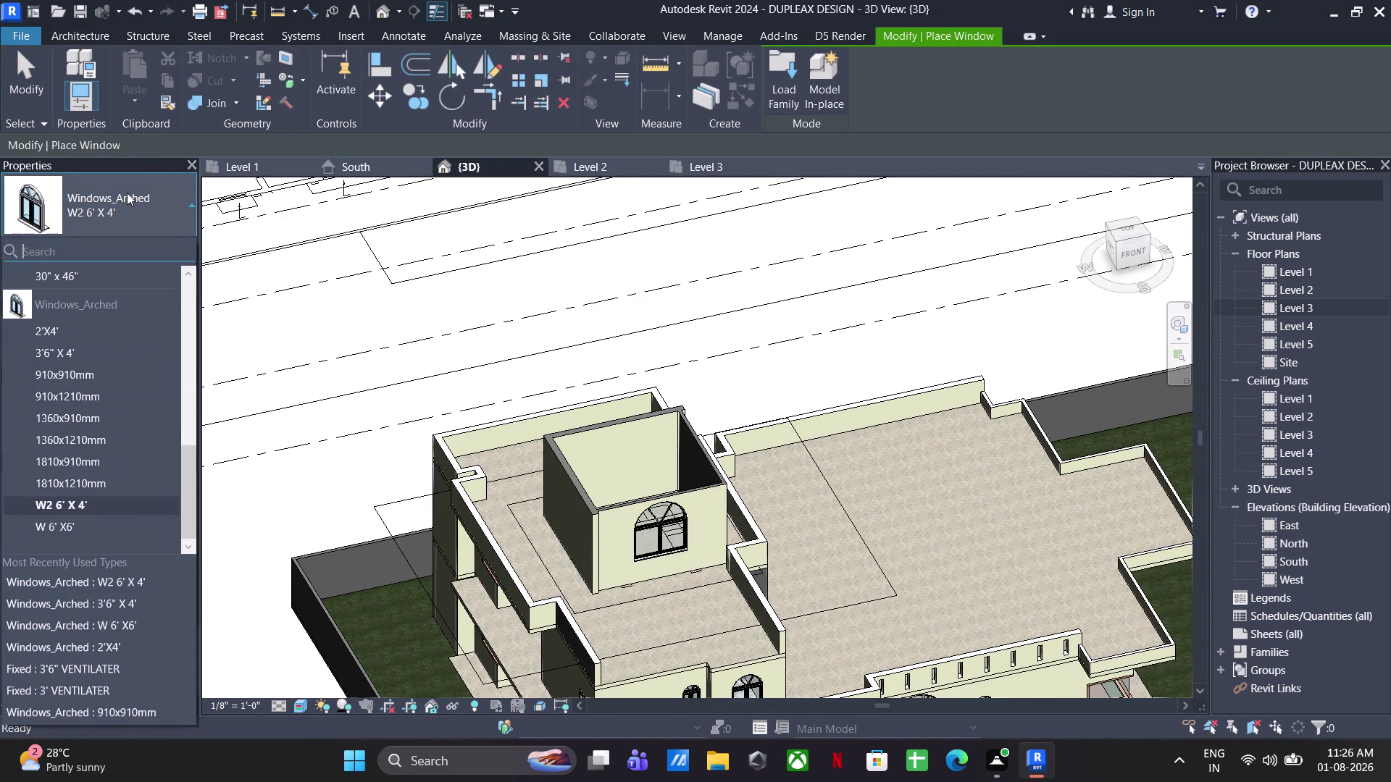
scroll(down, 3)
scroll(up, 3)
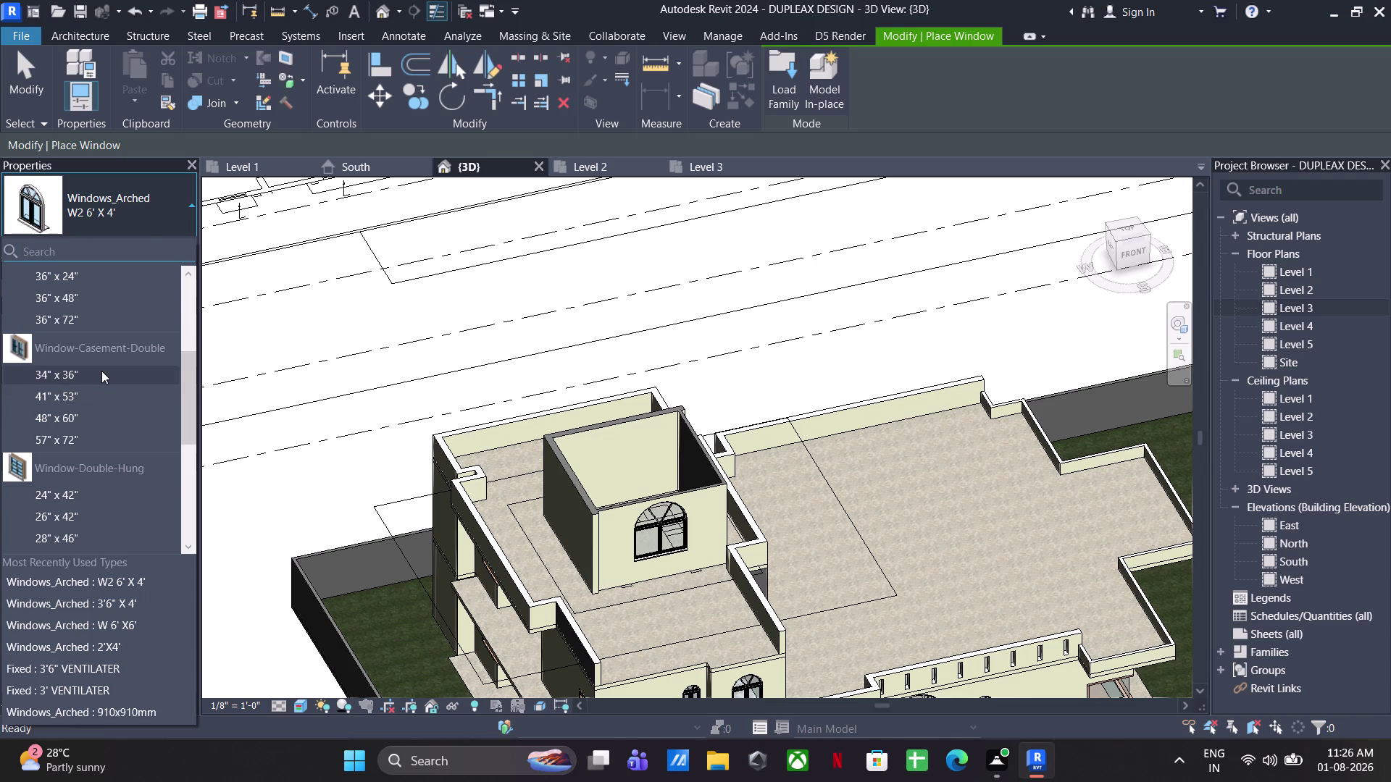
click(103, 371)
Duplicate the casement window type under the name 3'3" X4'.
click(161, 246)
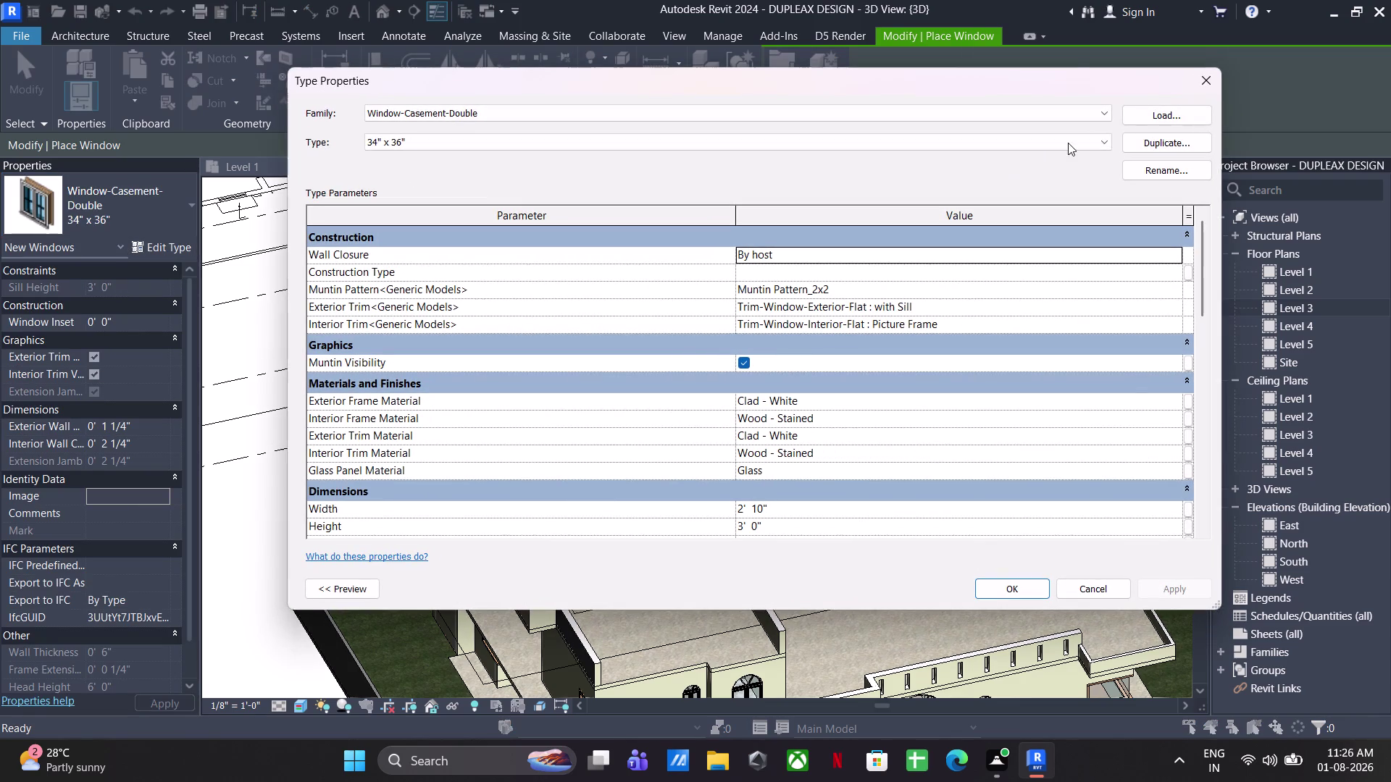
click(1136, 138)
text(3')
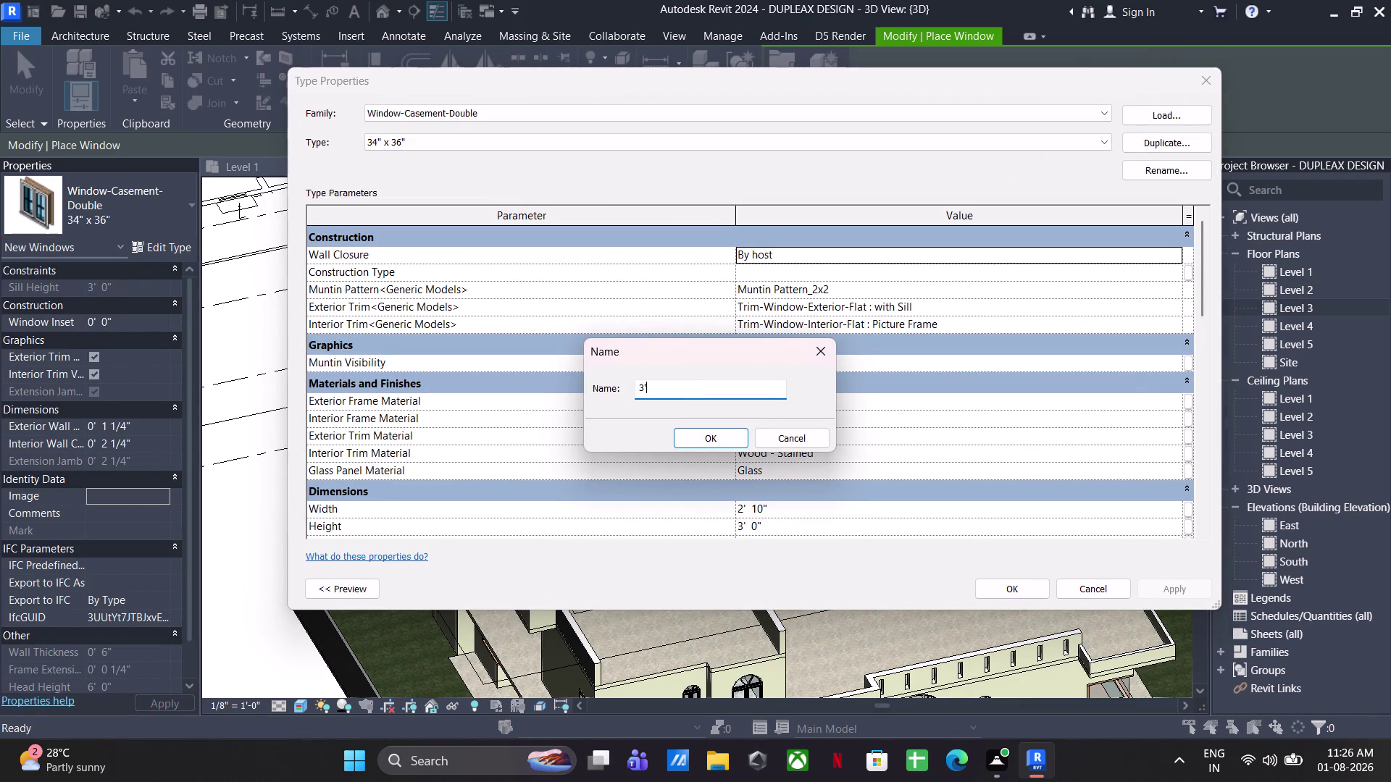
text(3" X)
text(4')
key(Return)
Give the new type a 4' height and 3'3" rough width, then accept.
scroll(down, 3)
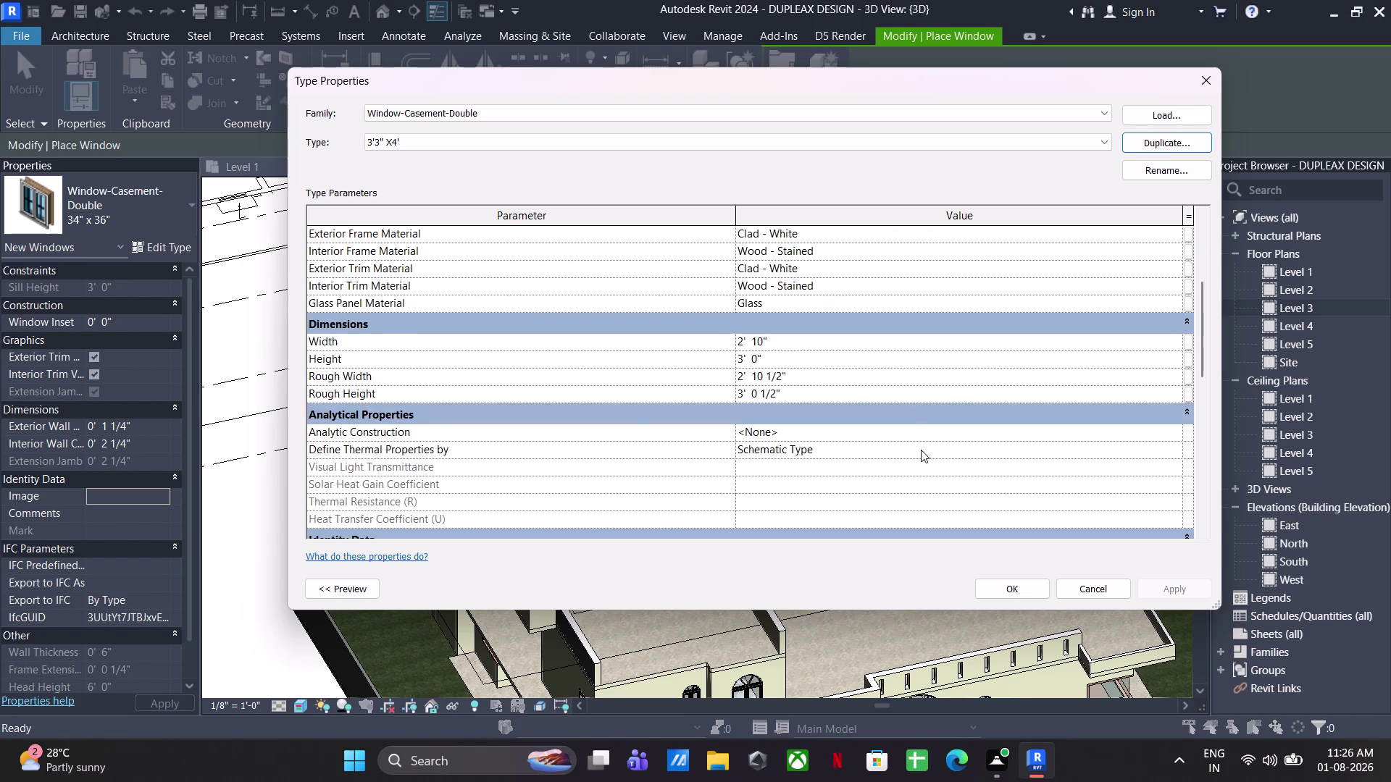
click(786, 358)
text(4')
key(Return)
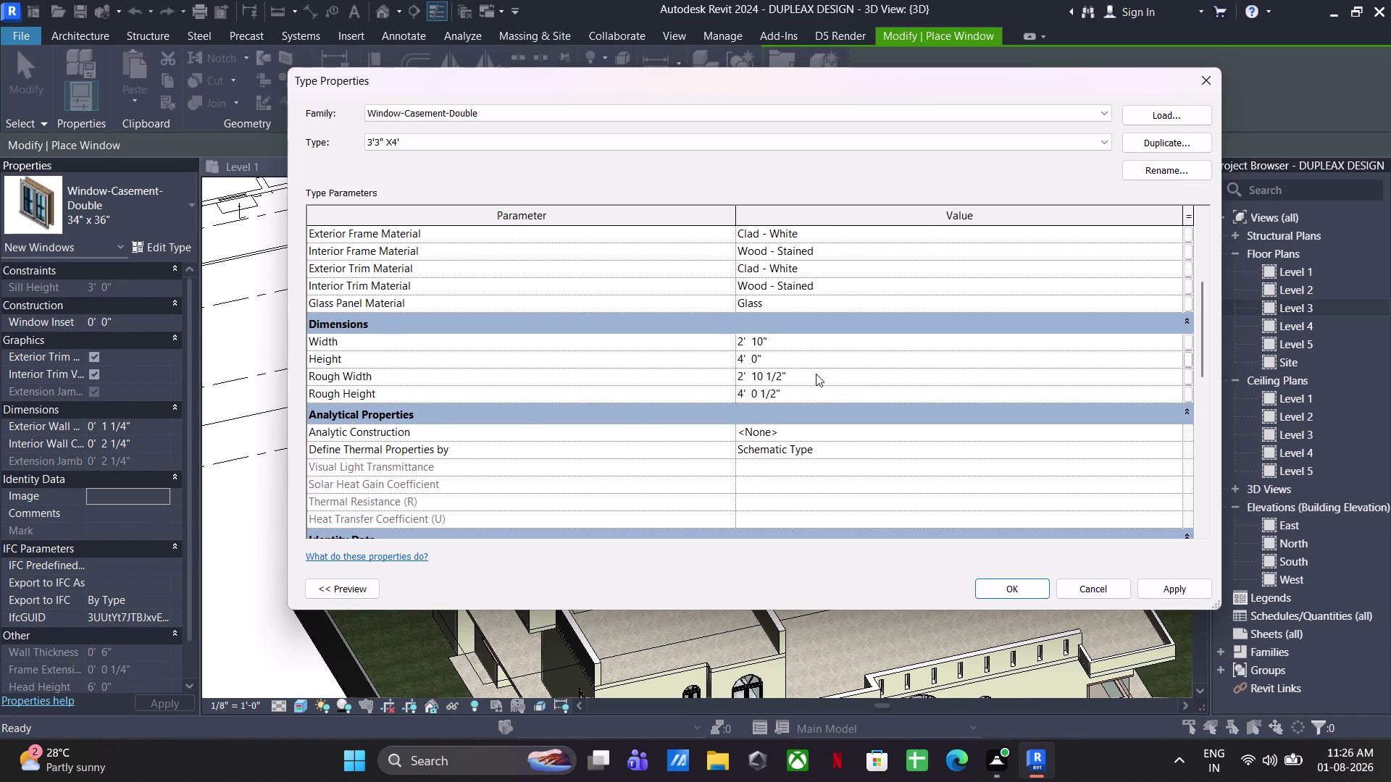
click(821, 371)
text(3')
text(3")
key(Return)
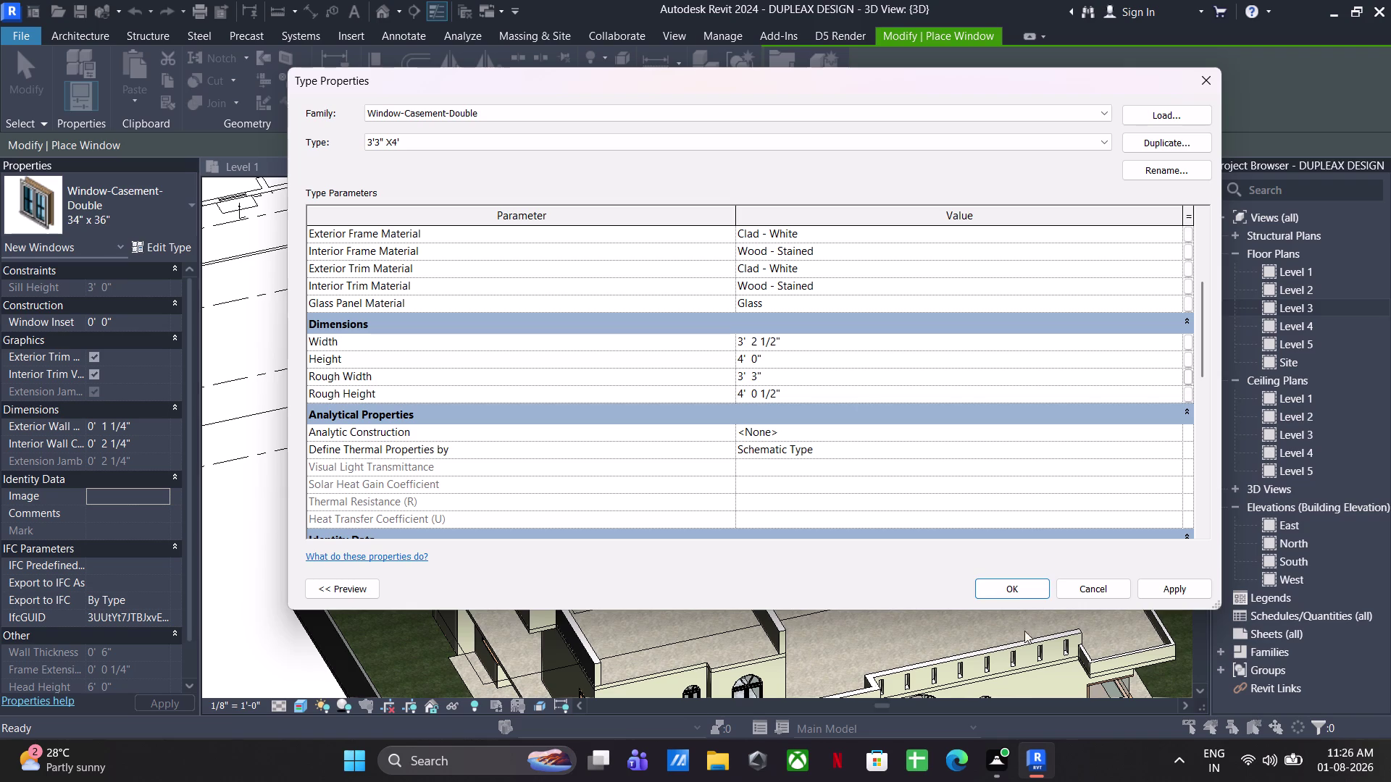
click(1014, 592)
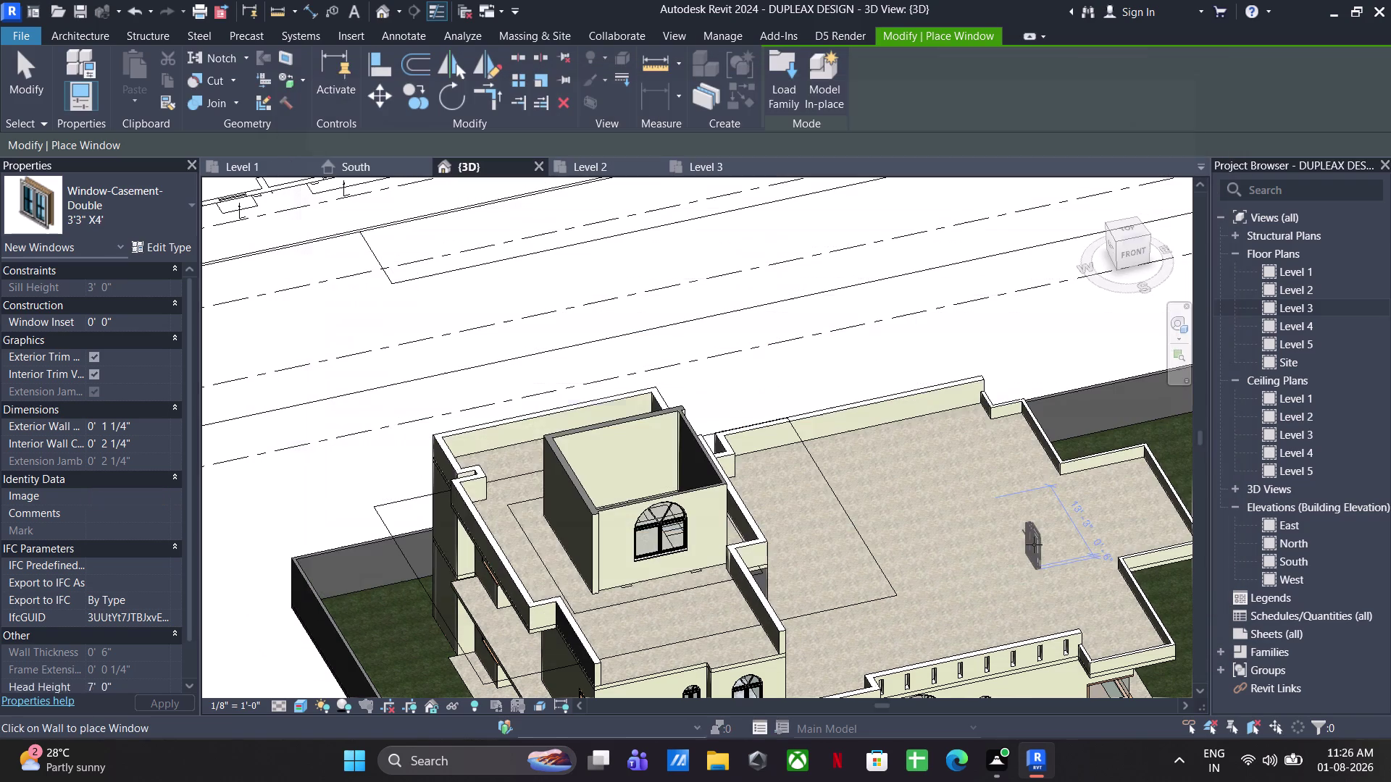
key(Escape)
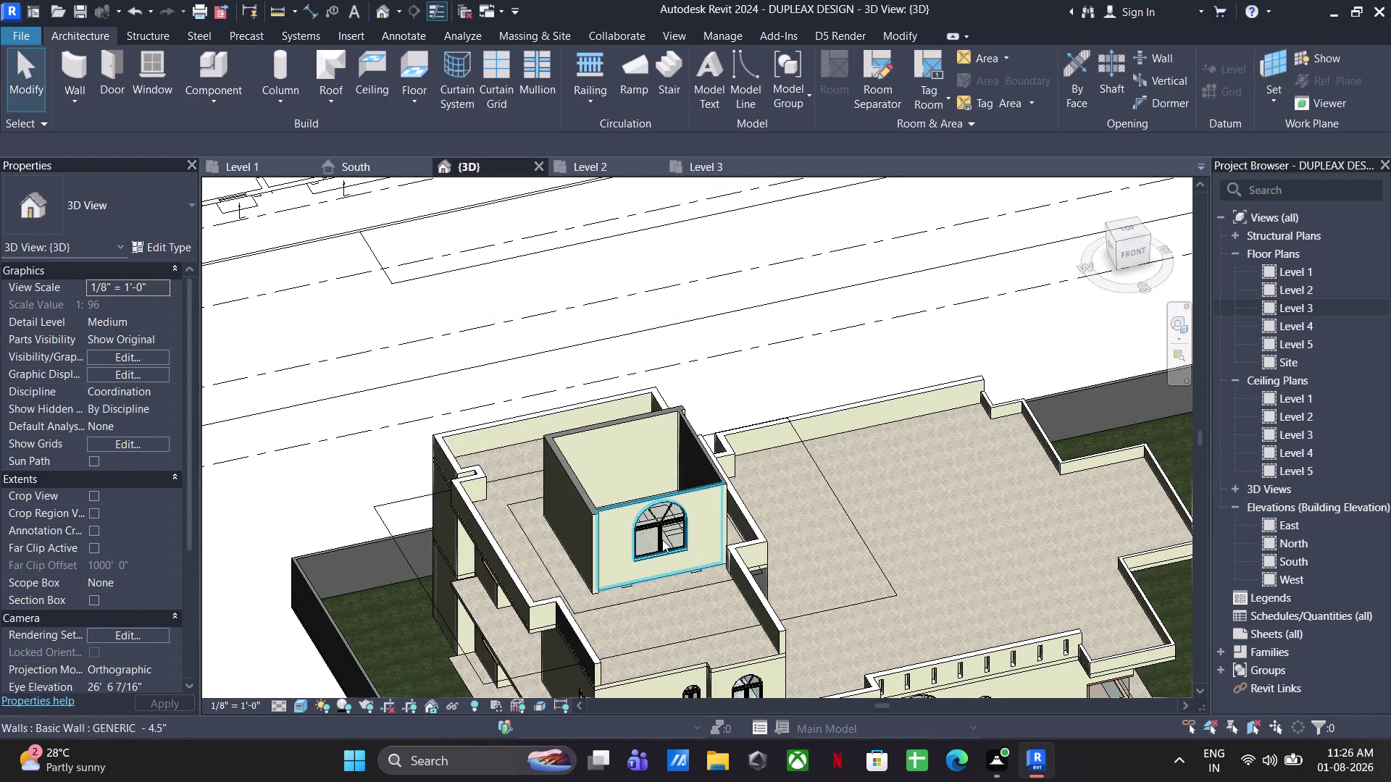
Select the rooftop tower's arched window together with the front arched window.
key(Escape)
key(Escape)
click(653, 530)
middle_drag(657, 533, 670, 381)
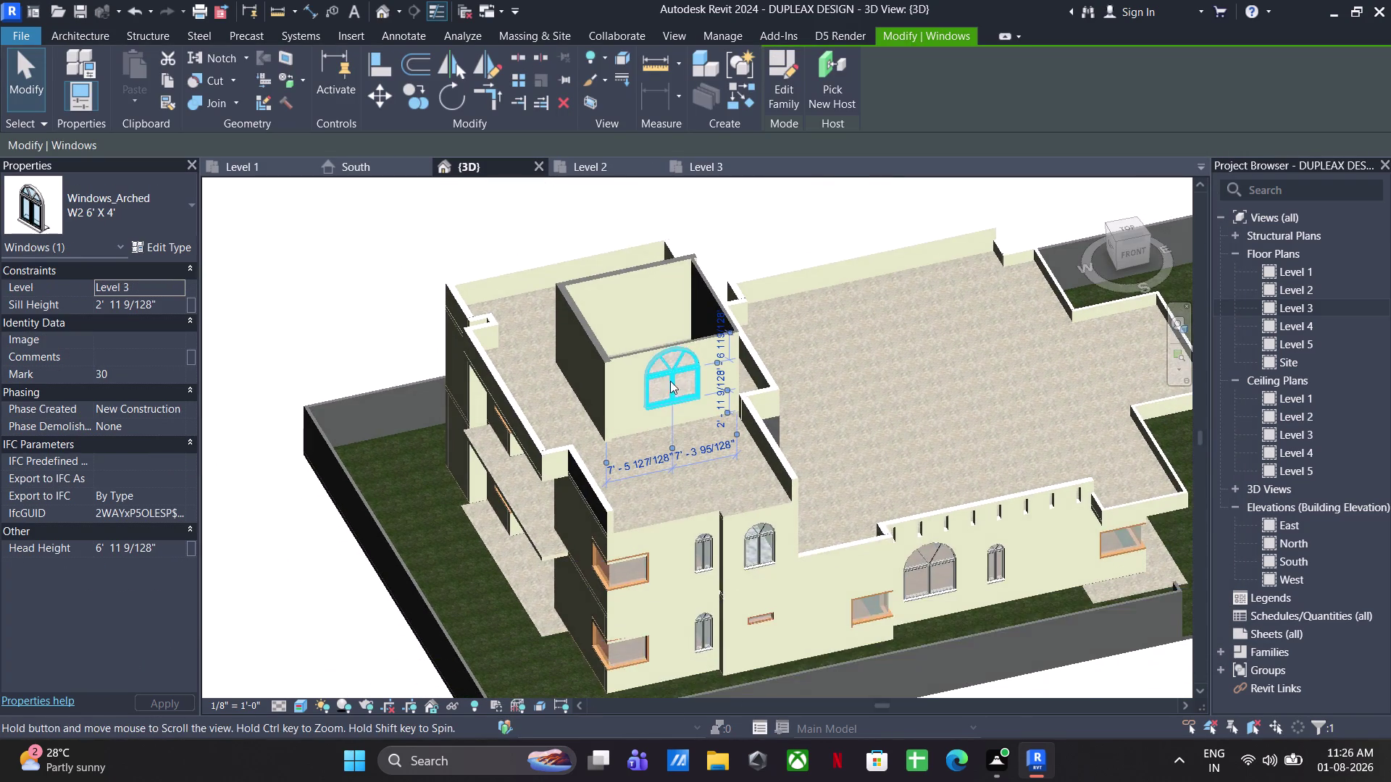
click(944, 572)
scroll(down, 3)
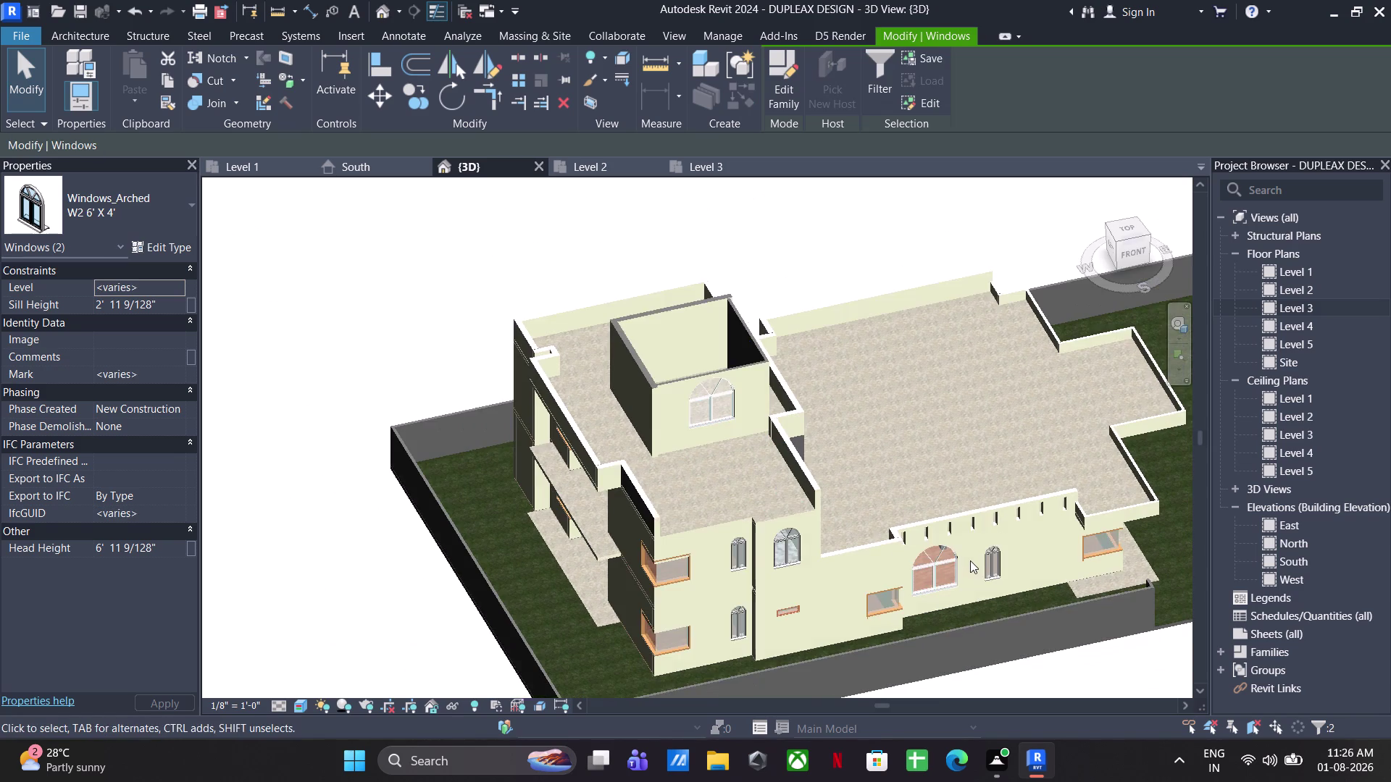
Orbit around the house and back to the front, then show the window type list.
middle_drag(968, 556, 934, 543)
middle_drag(940, 552, 904, 508)
middle_drag(902, 510, 1113, 525)
middle_drag(736, 594, 974, 581)
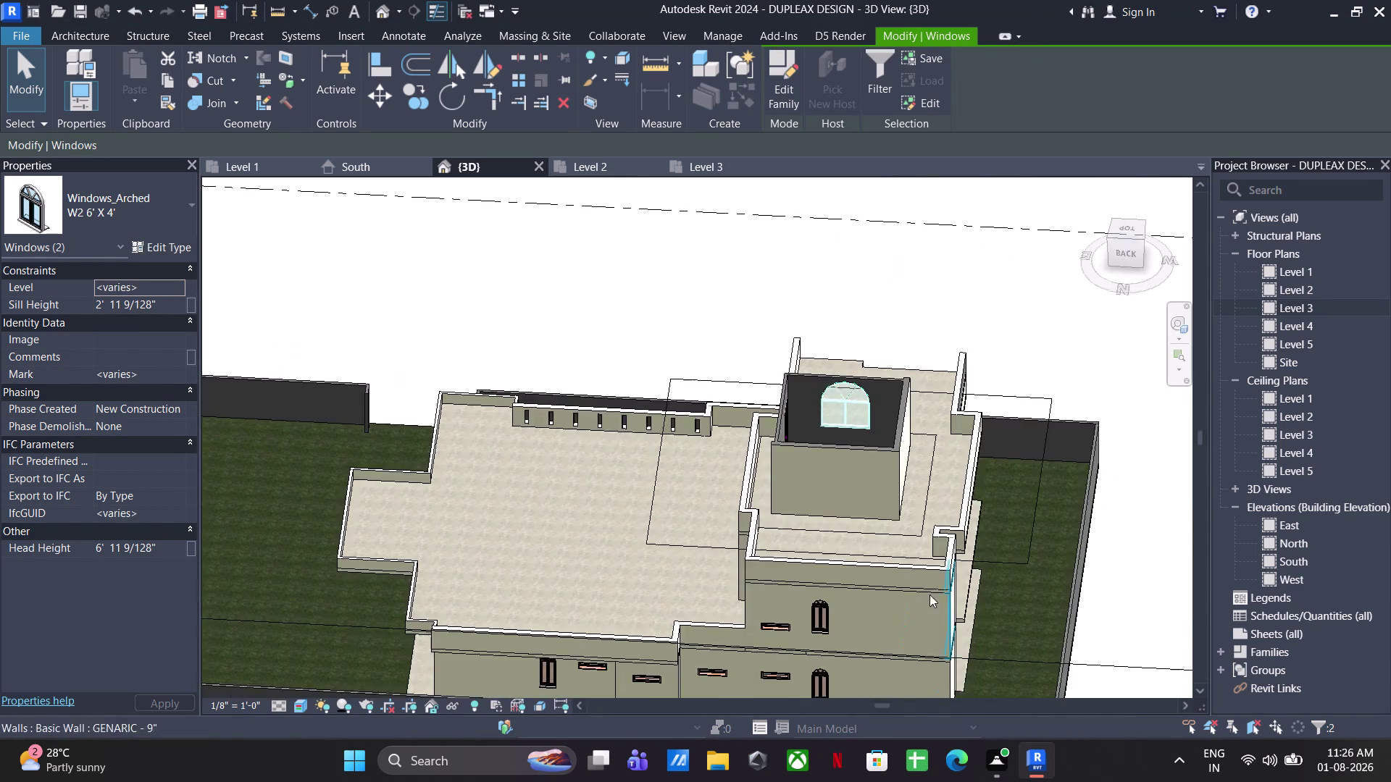
middle_drag(883, 597, 894, 494)
middle_drag(803, 560, 1331, 518)
middle_drag(862, 582, 865, 585)
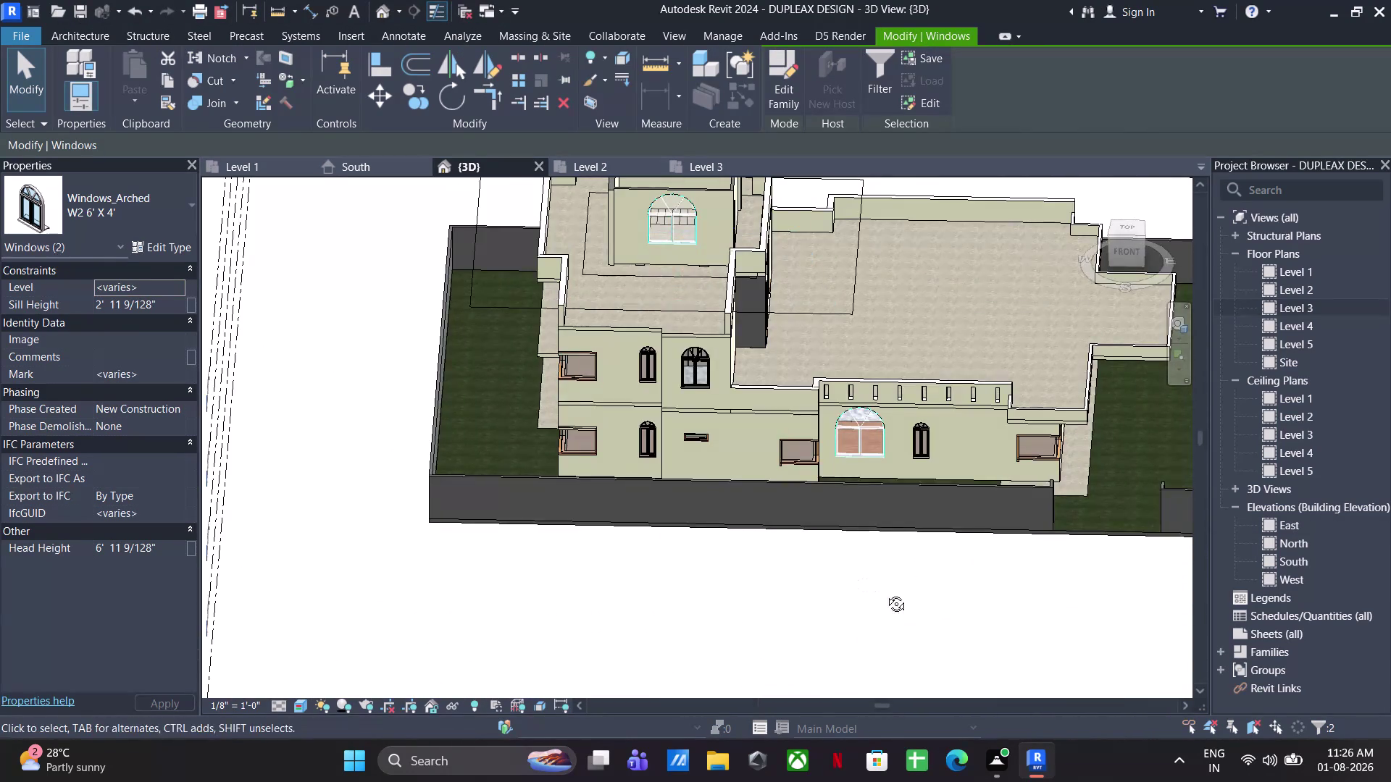
middle_drag(865, 585, 915, 606)
middle_drag(856, 535, 895, 652)
middle_drag(836, 626, 892, 637)
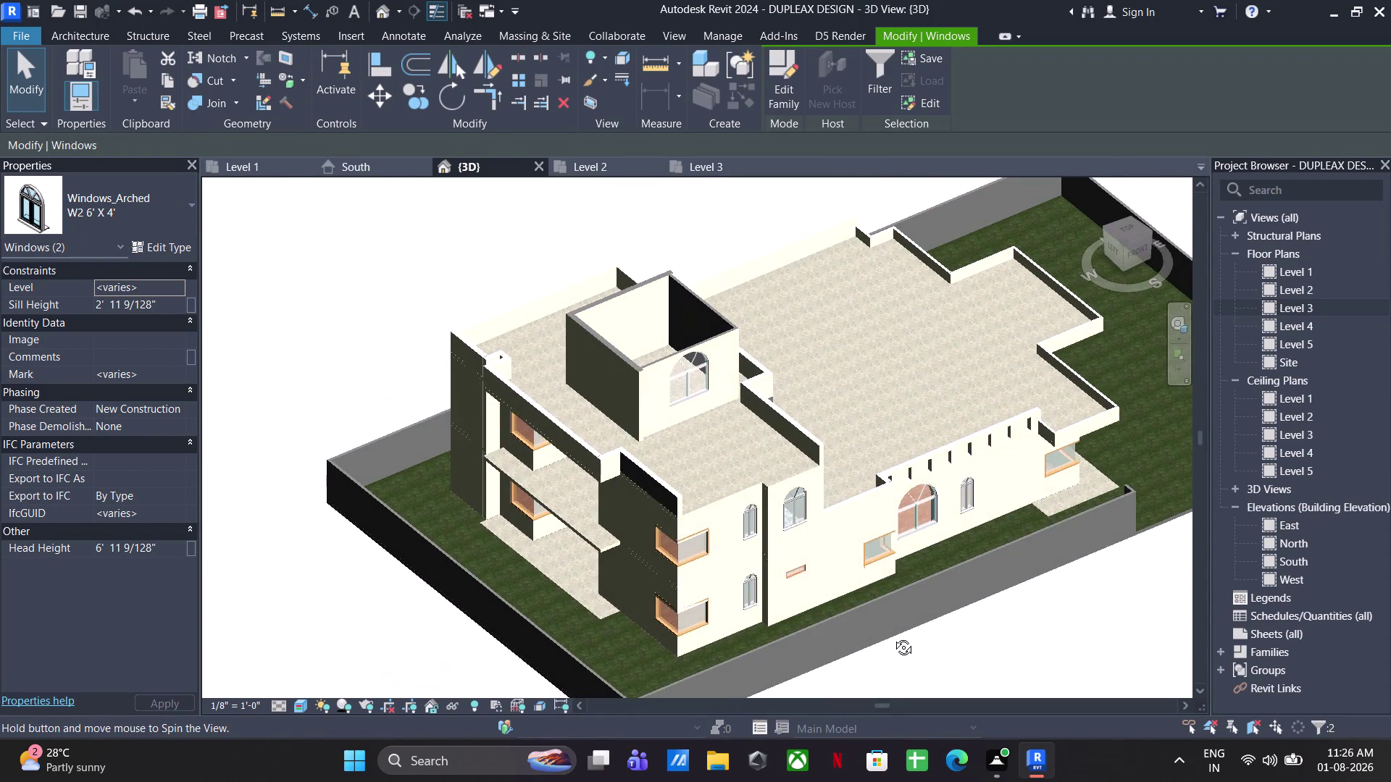
middle_drag(892, 637, 893, 636)
click(141, 204)
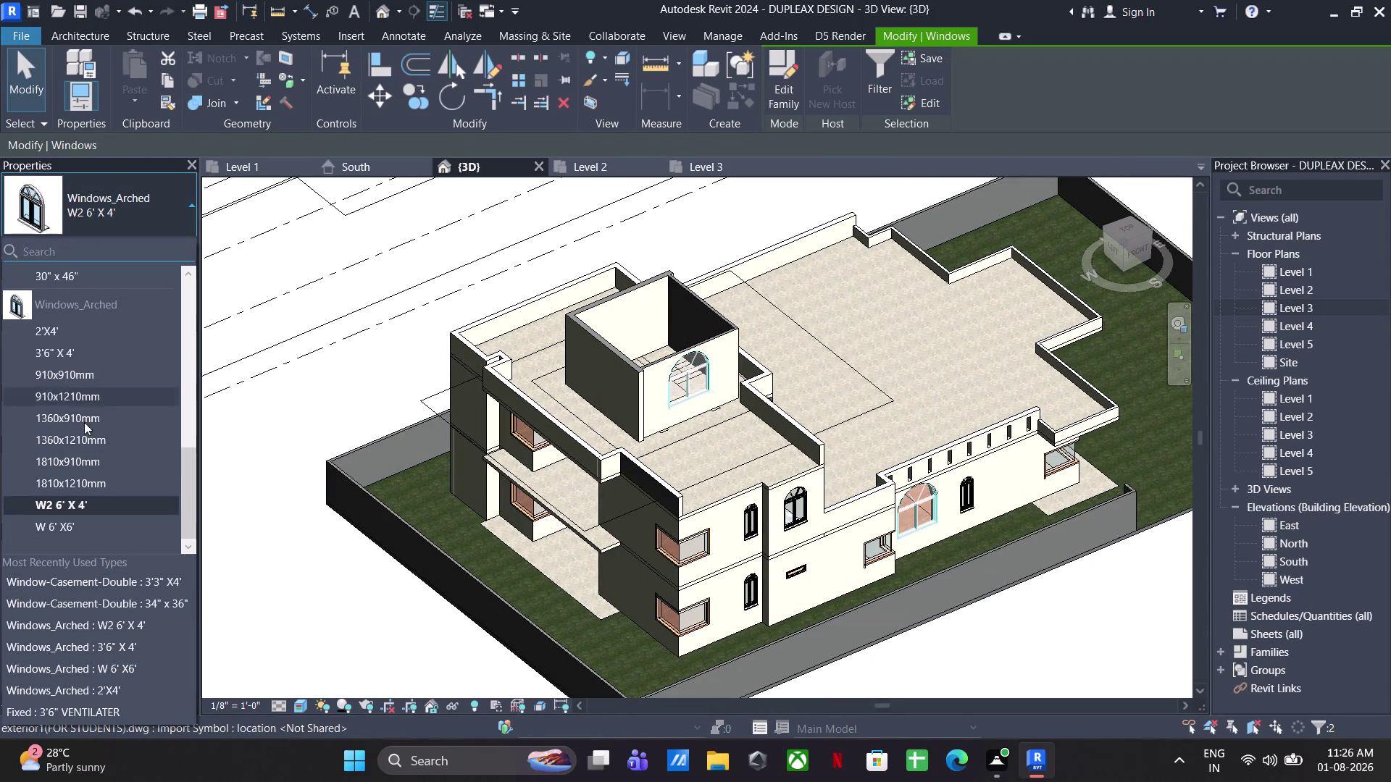
scroll(up, 3)
Switch both arched windows to the Window-Casement-Double 3'3" X4' type, then select the tower window.
scroll(up, 3)
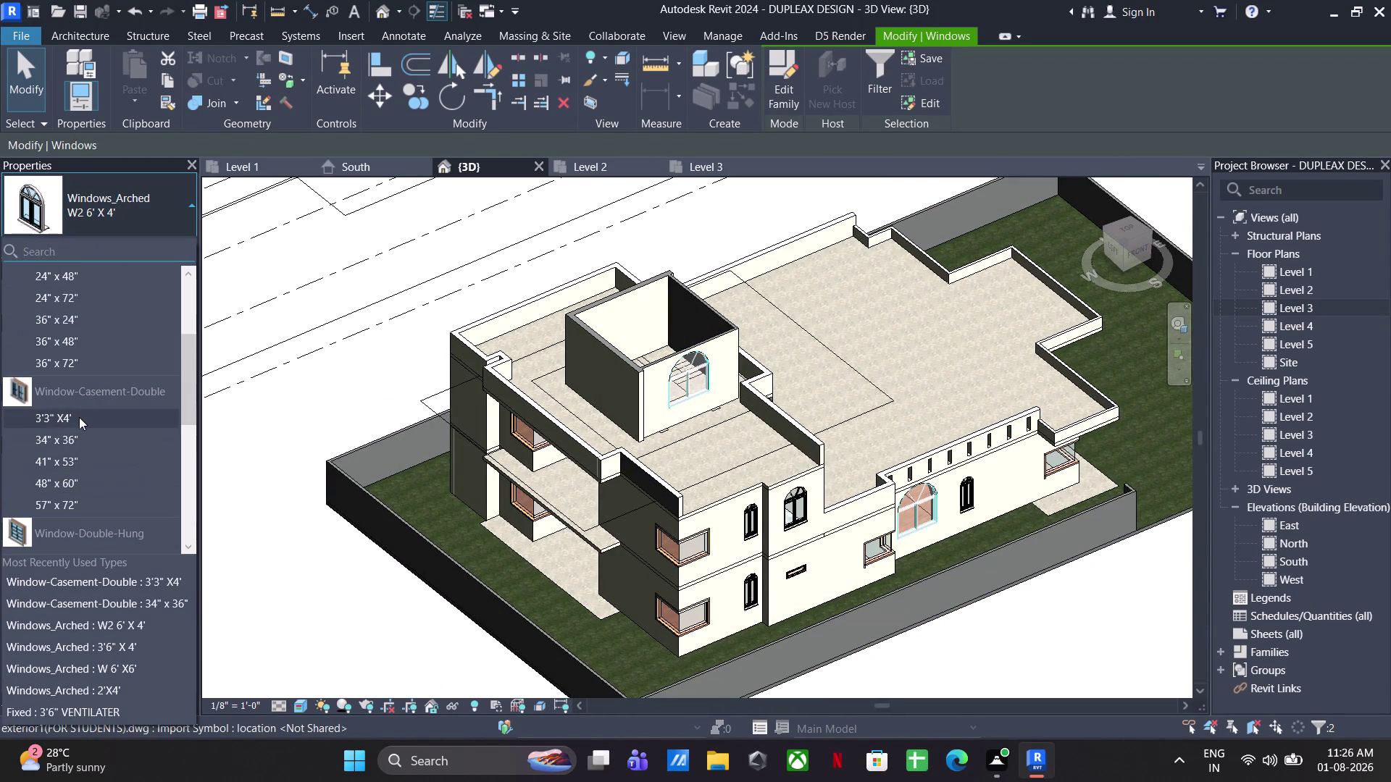
click(78, 417)
scroll(up, 3)
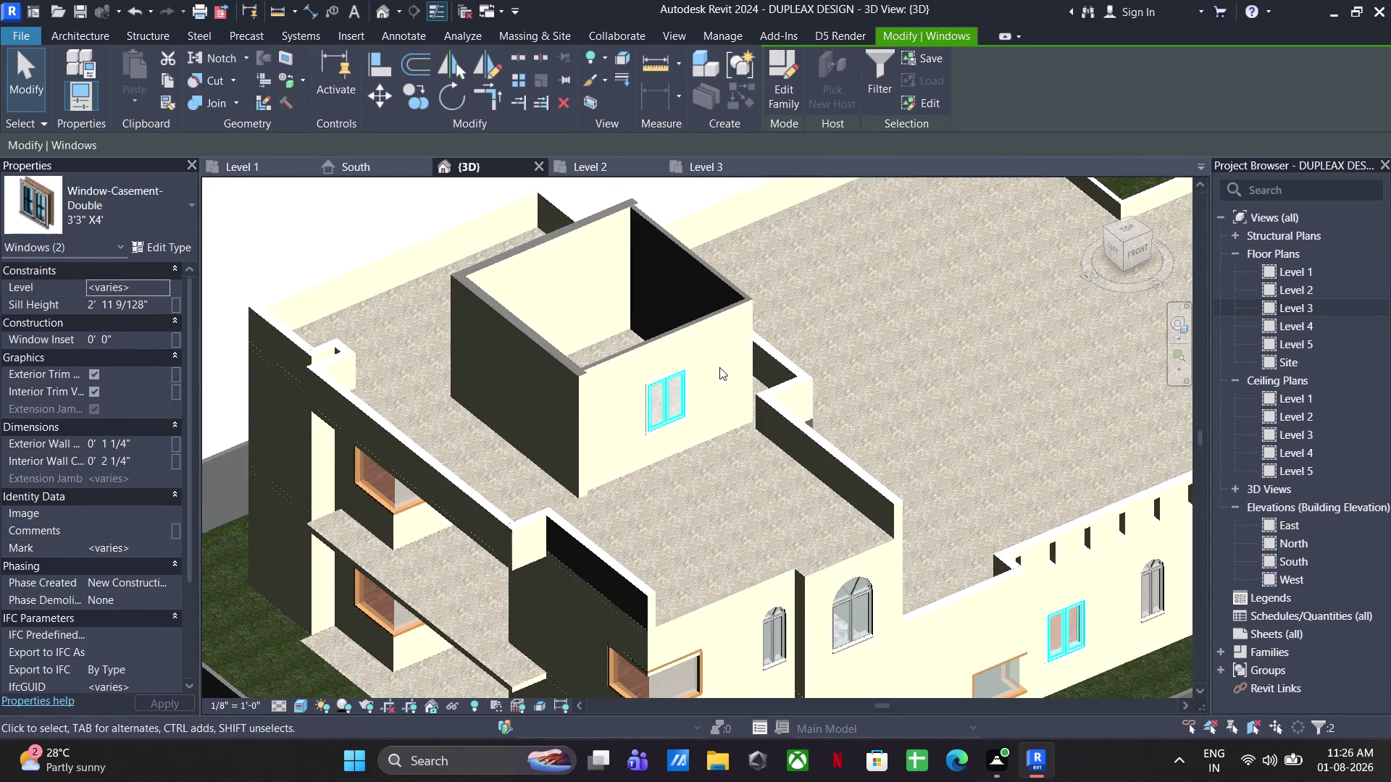
key(Escape)
key(Escape)
key(Escape)
scroll(up, 3)
click(696, 411)
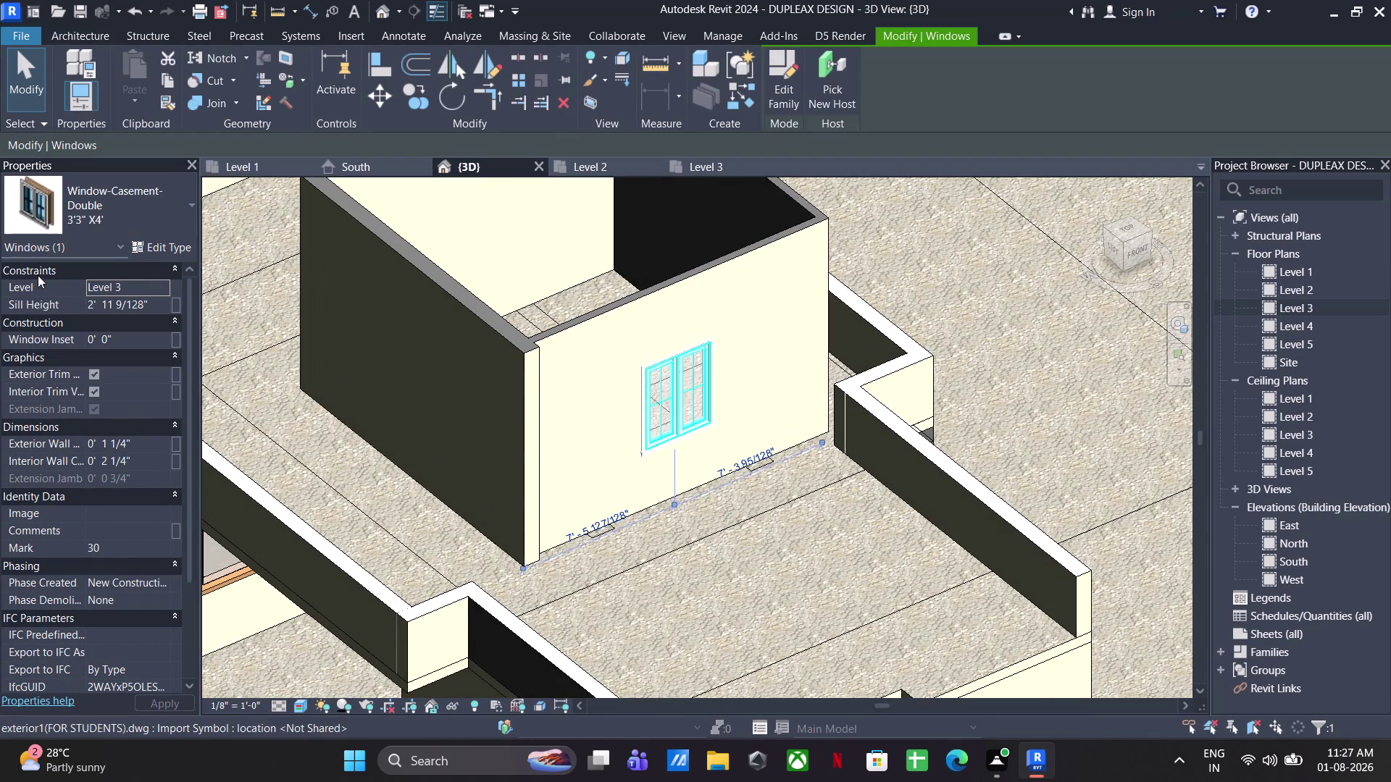
Rename the casement window type to 6' X 4'.
click(162, 247)
click(1165, 172)
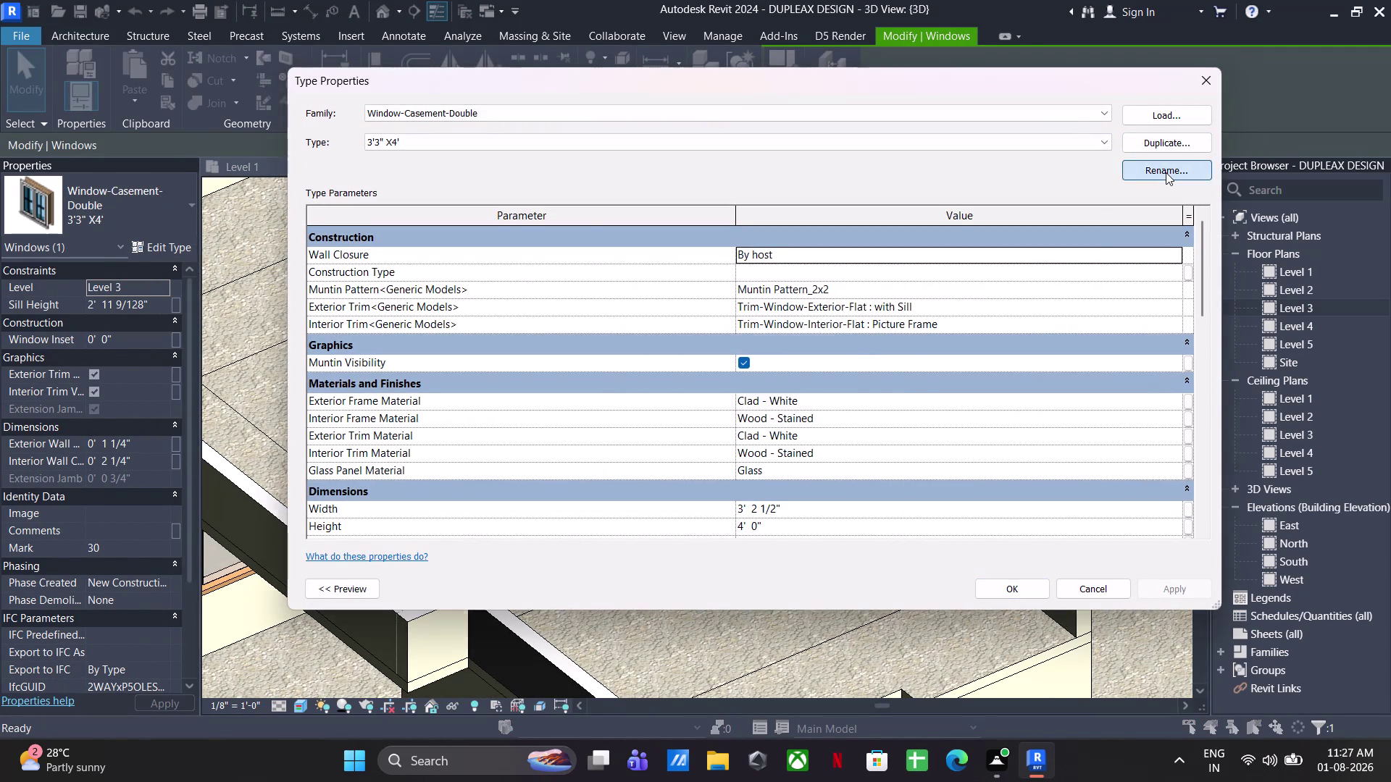
text(6')
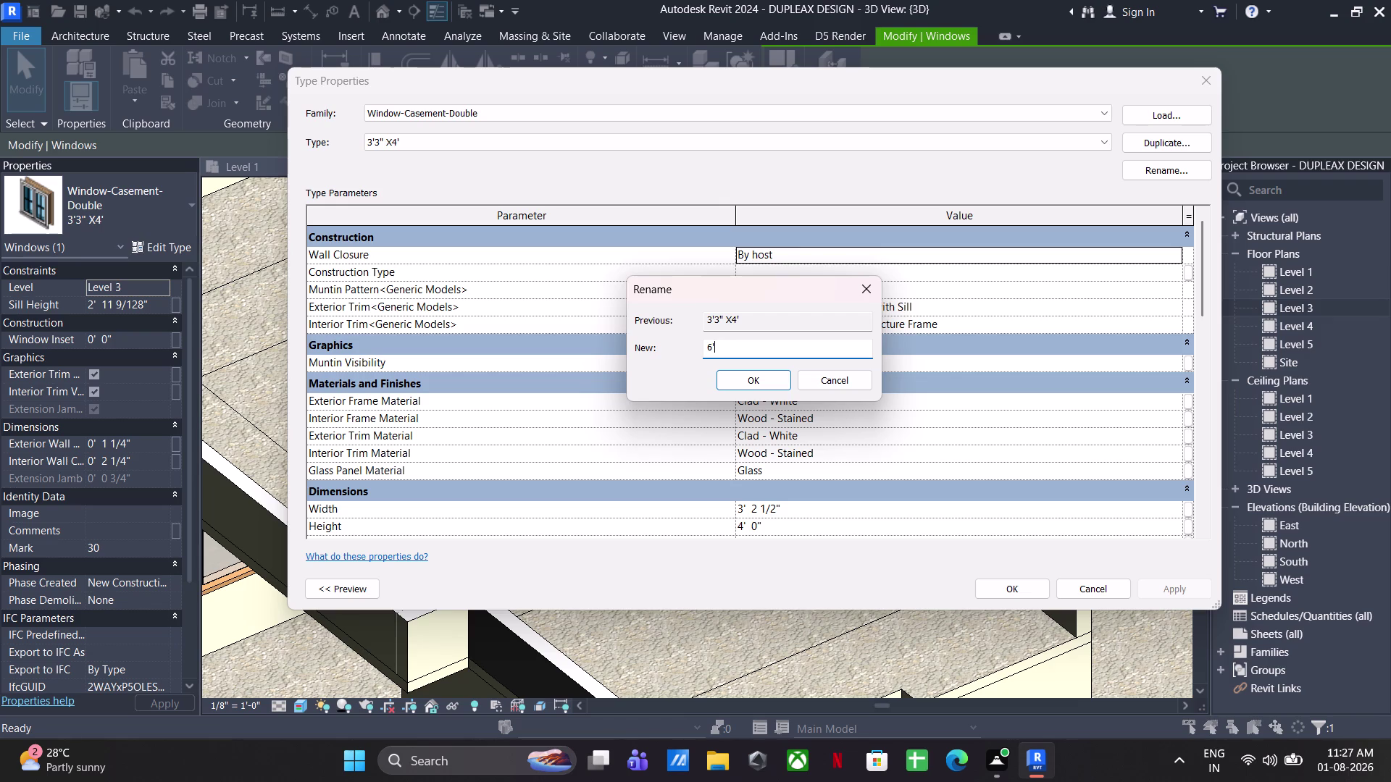
key(space)
key(space)
text(X 4')
key(Return)
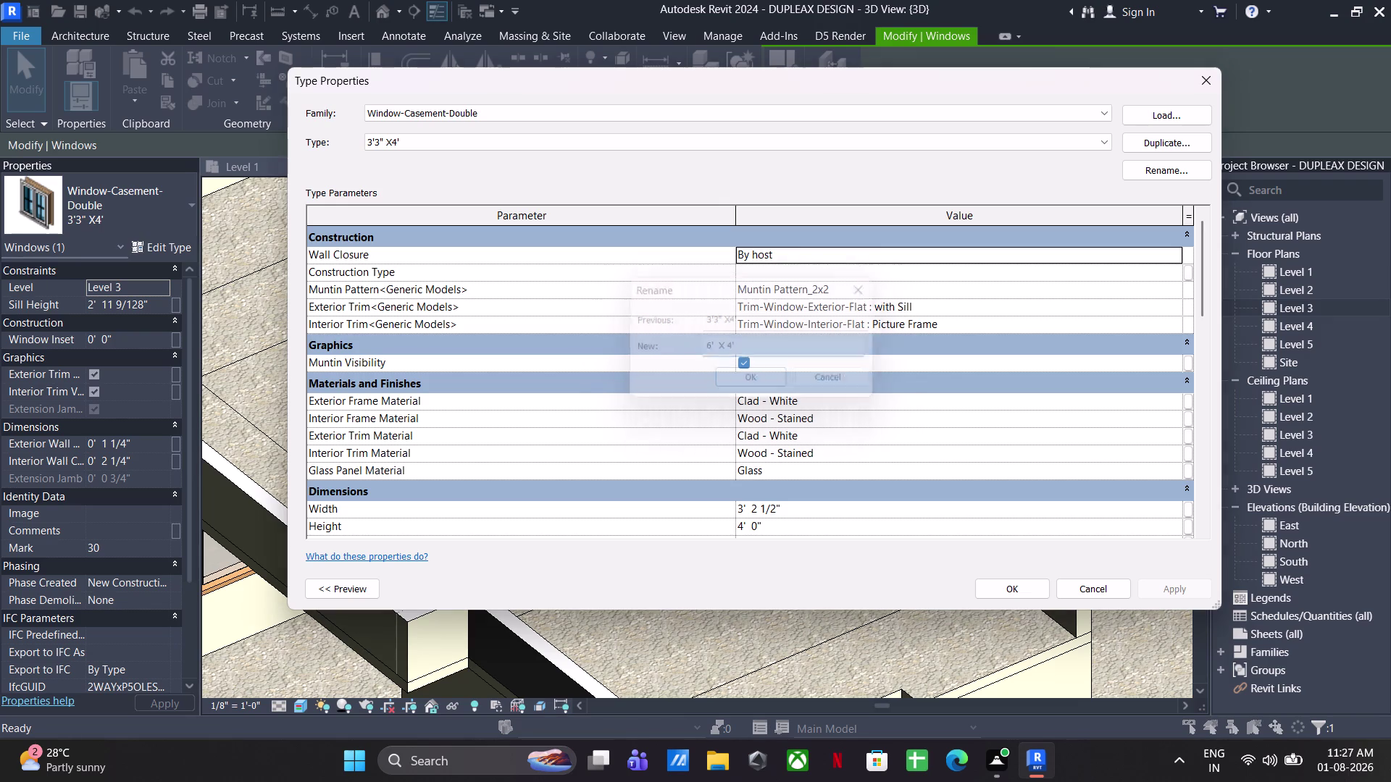
Set the 6' X 4' type's width to 6' and accept.
scroll(down, 3)
click(798, 400)
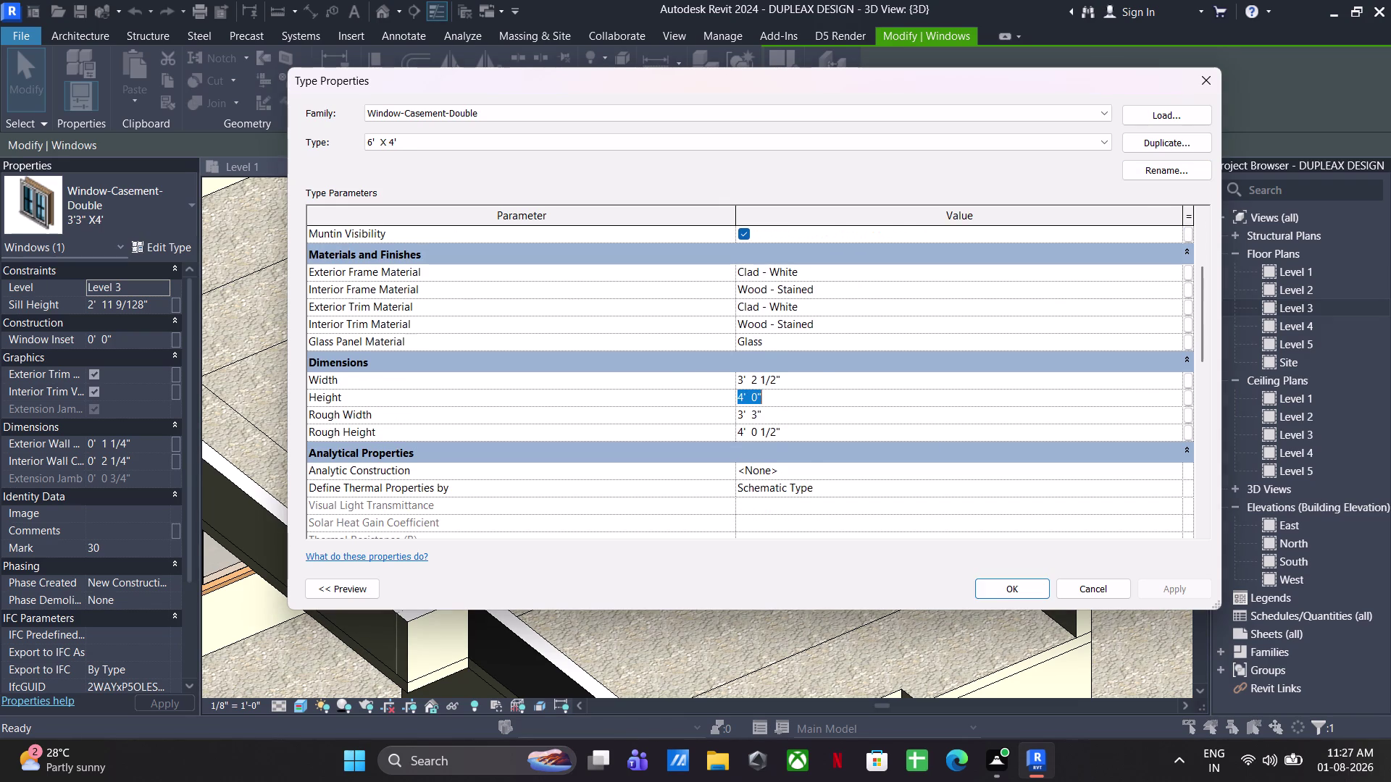
click(819, 380)
text(6)
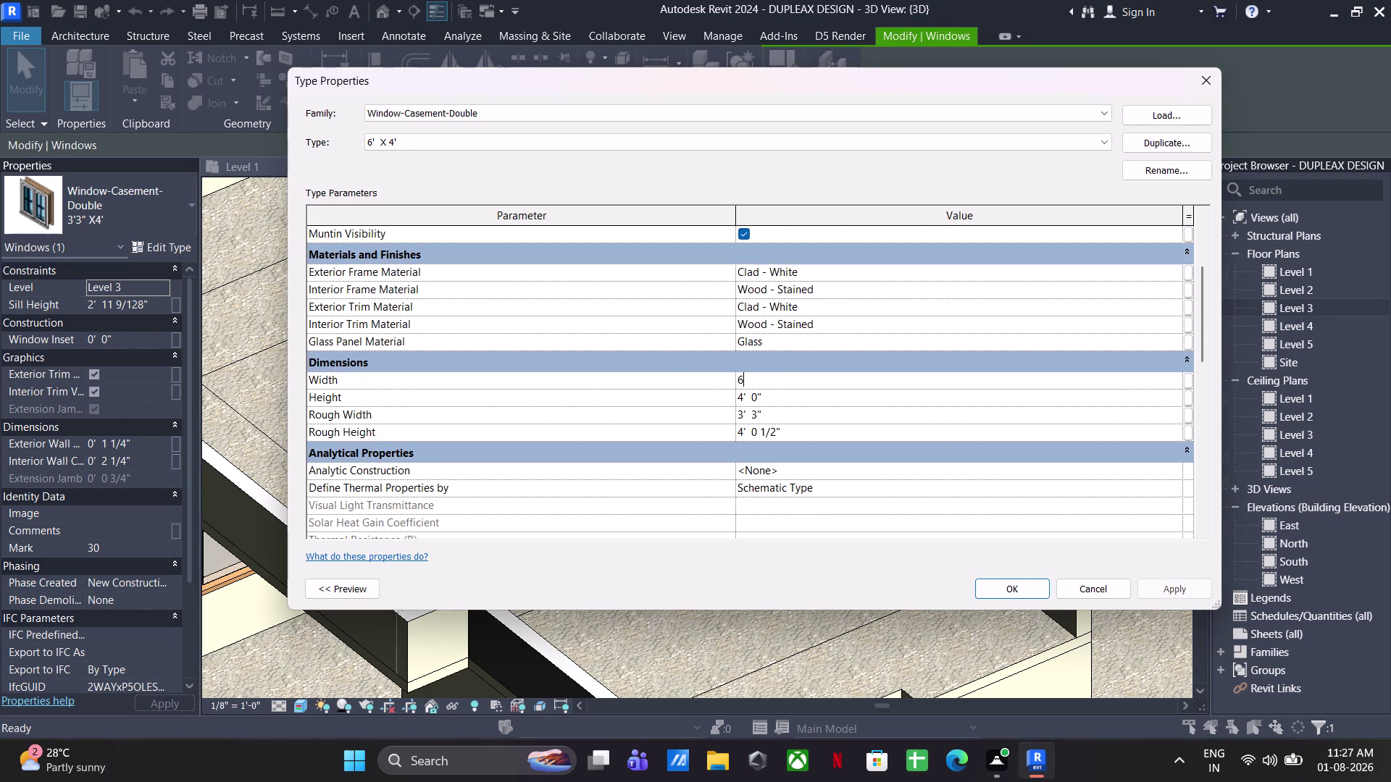
text(')
key(Return)
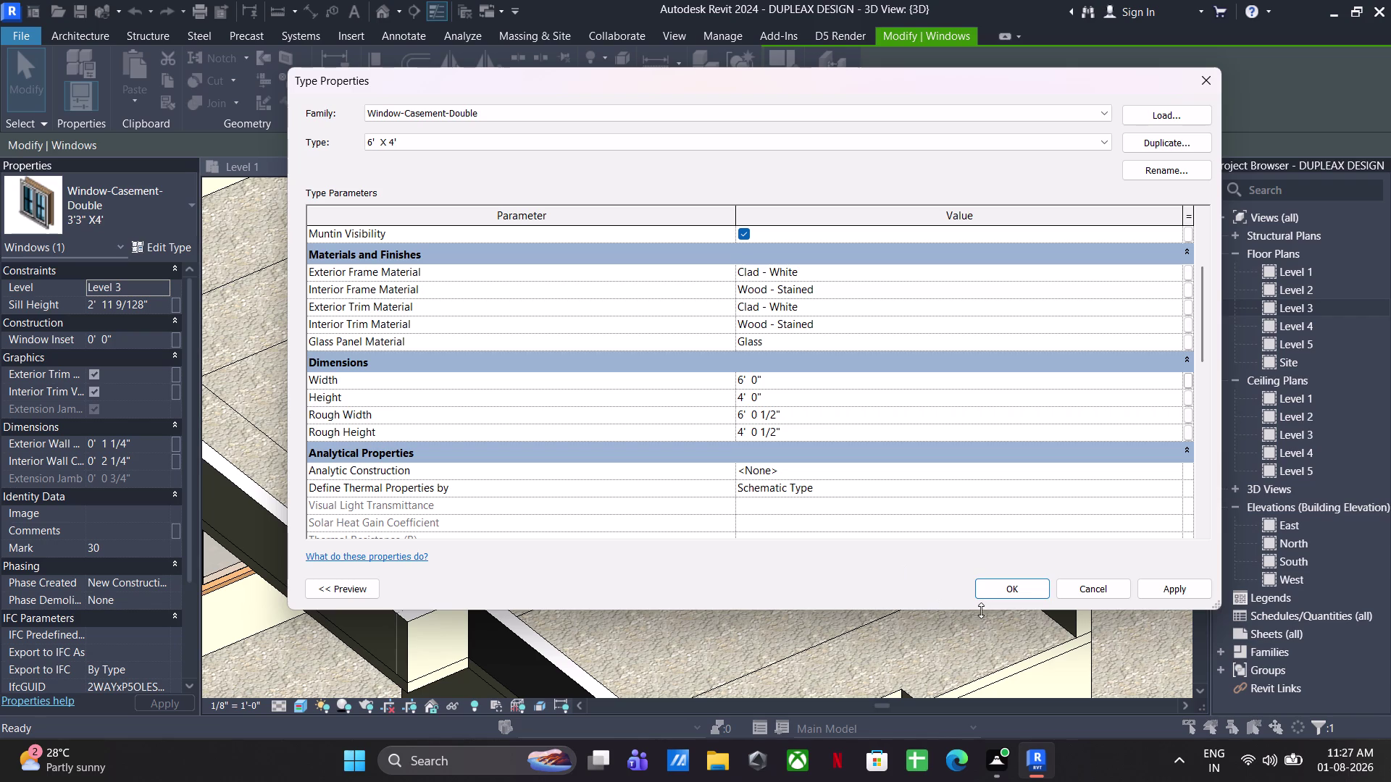
click(1021, 598)
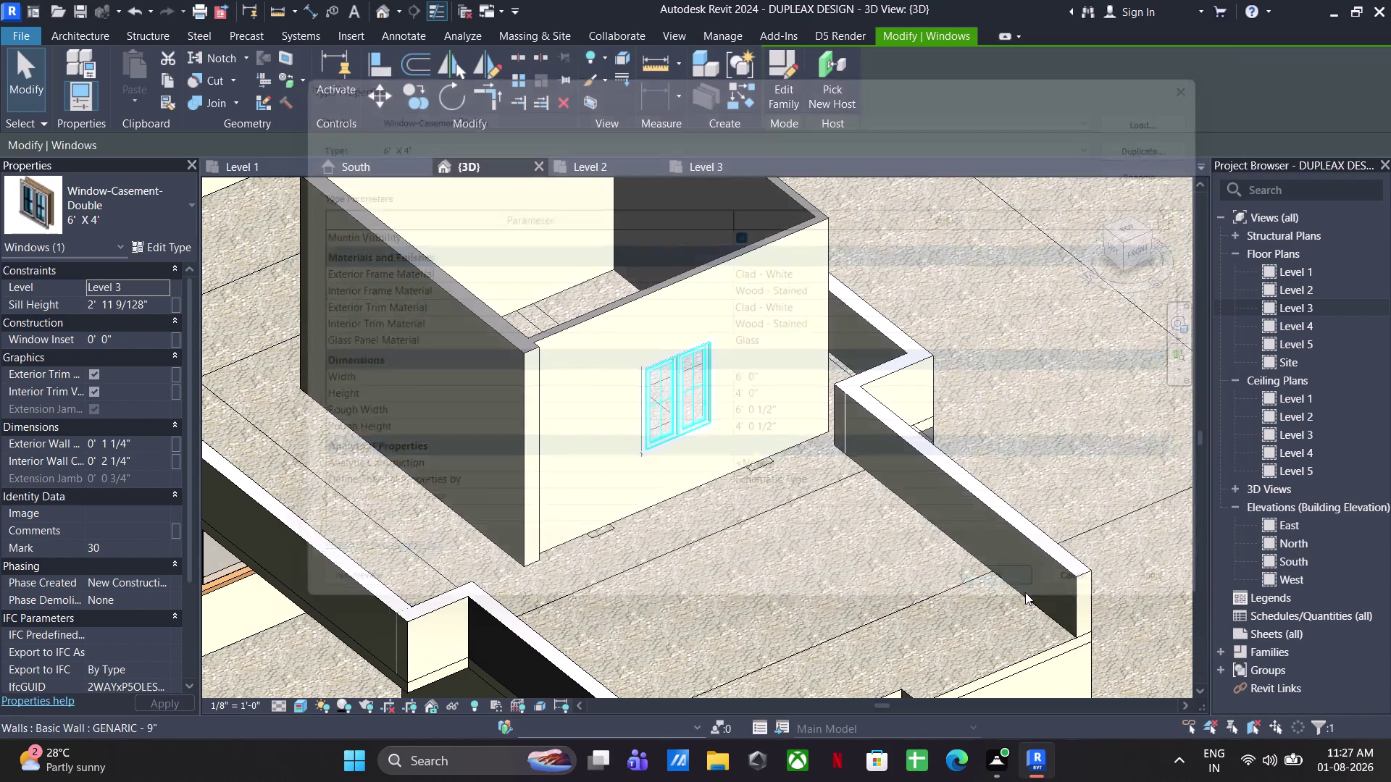
Clear the selection, orbit the model, and pick the Level 2 3'6" X 4' arched window.
scroll(down, 3)
middle_drag(882, 527, 728, 365)
key(Escape)
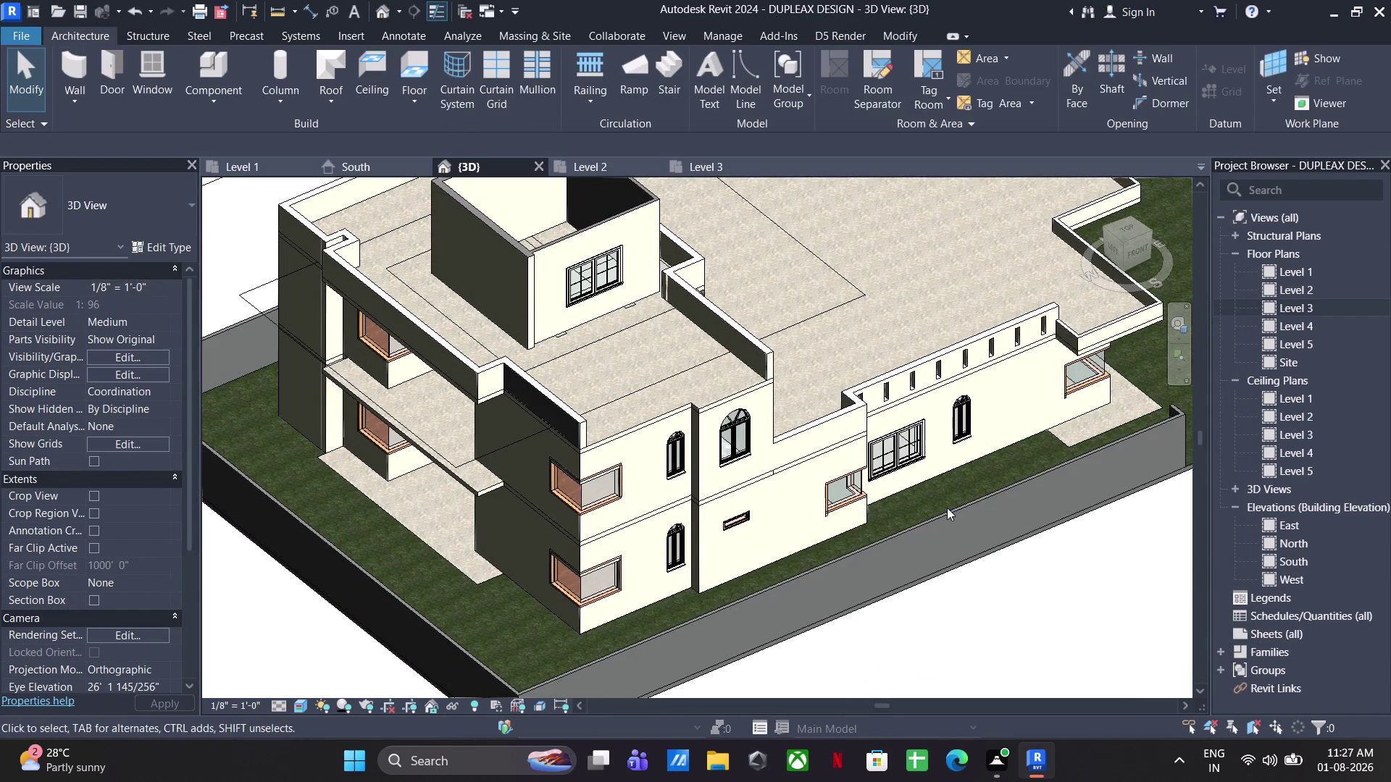
key(Escape)
key(Escape)
key(Escape)
middle_drag(946, 509, 757, 401)
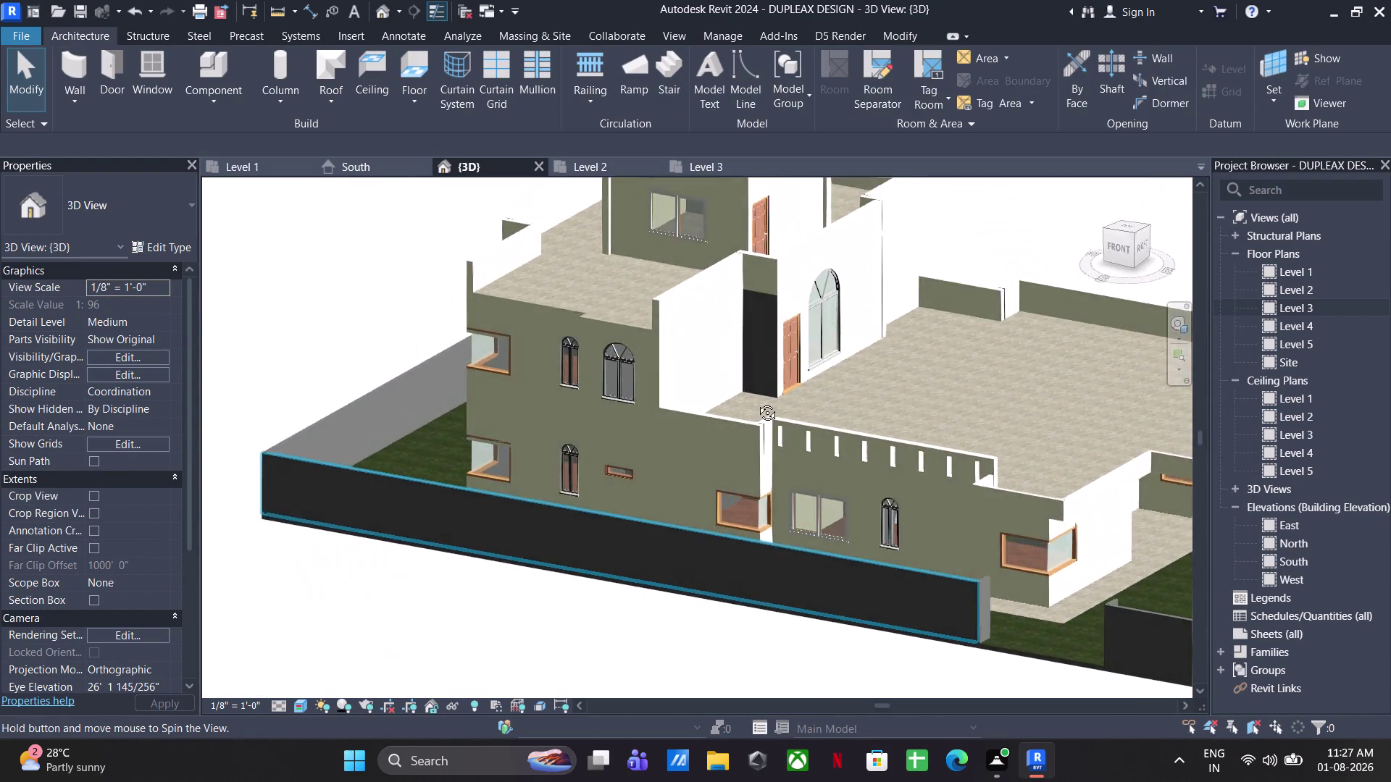
middle_drag(756, 401, 928, 503)
scroll(up, 3)
click(736, 453)
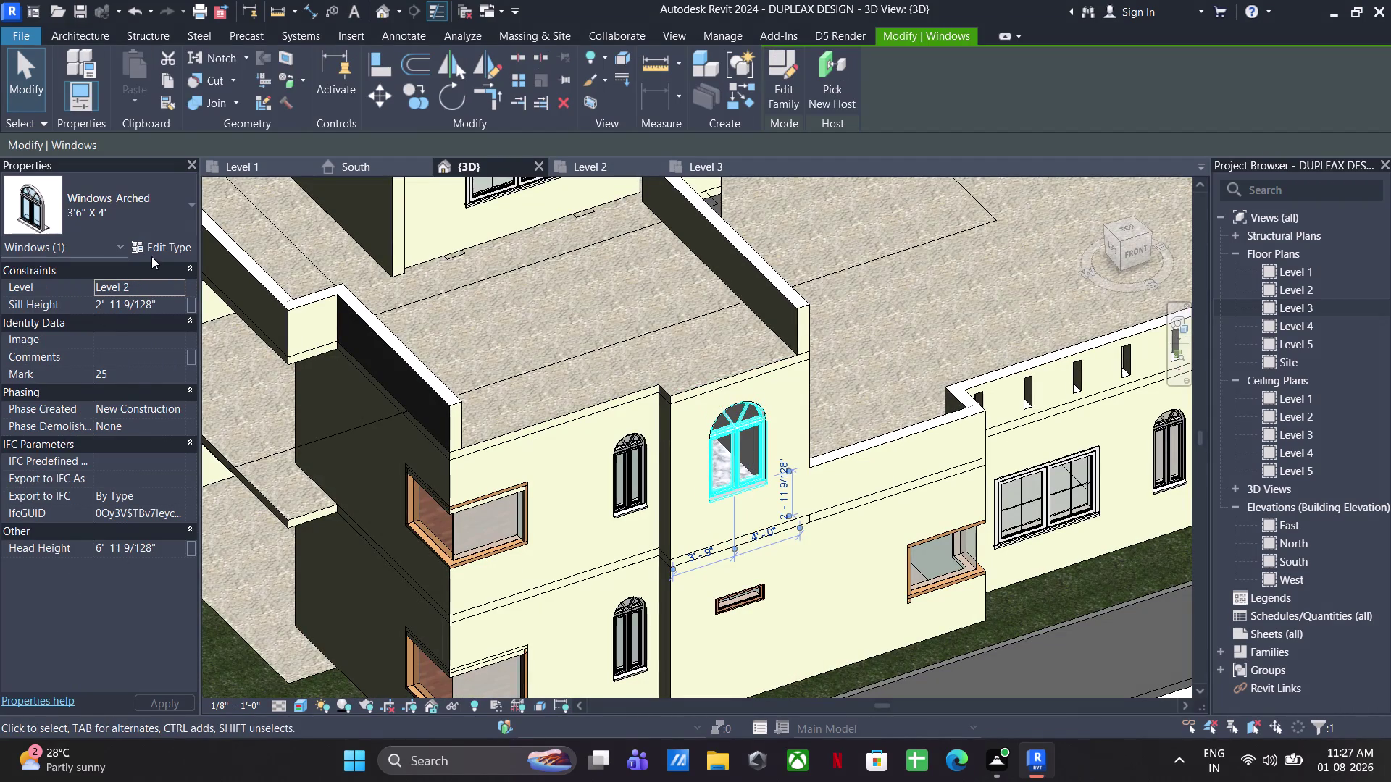
Switch the upper arched window to the Window-Casement-Double 6' X 4' type.
click(160, 242)
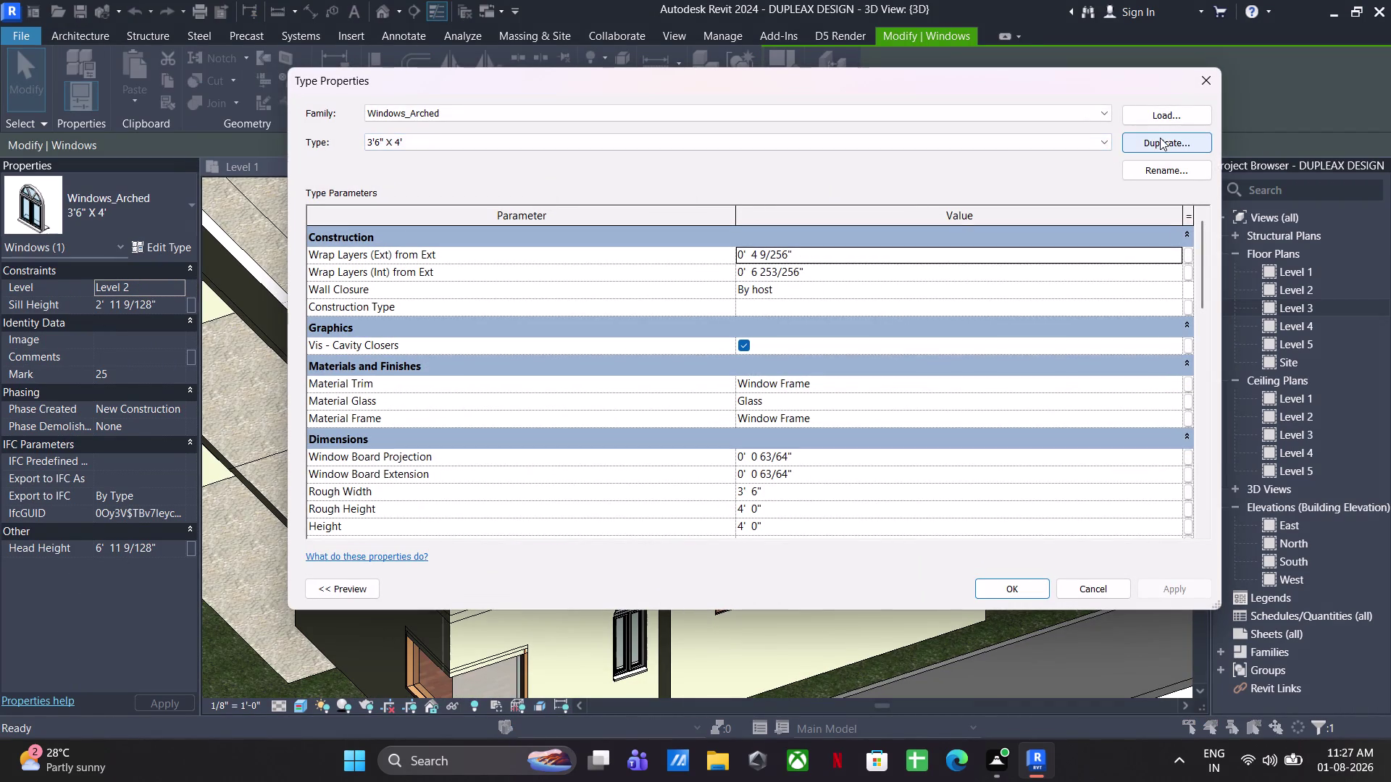
key(Escape)
click(107, 228)
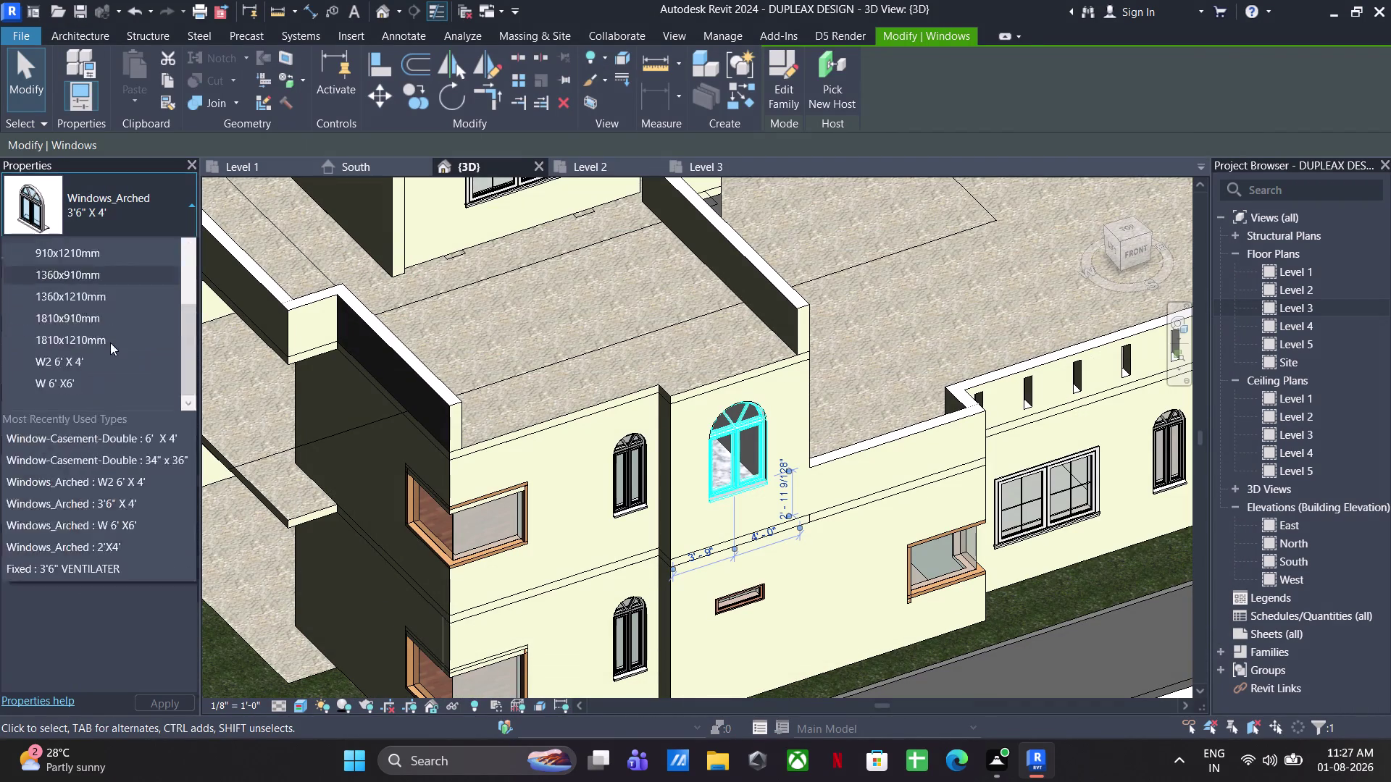
scroll(up, 3)
click(65, 416)
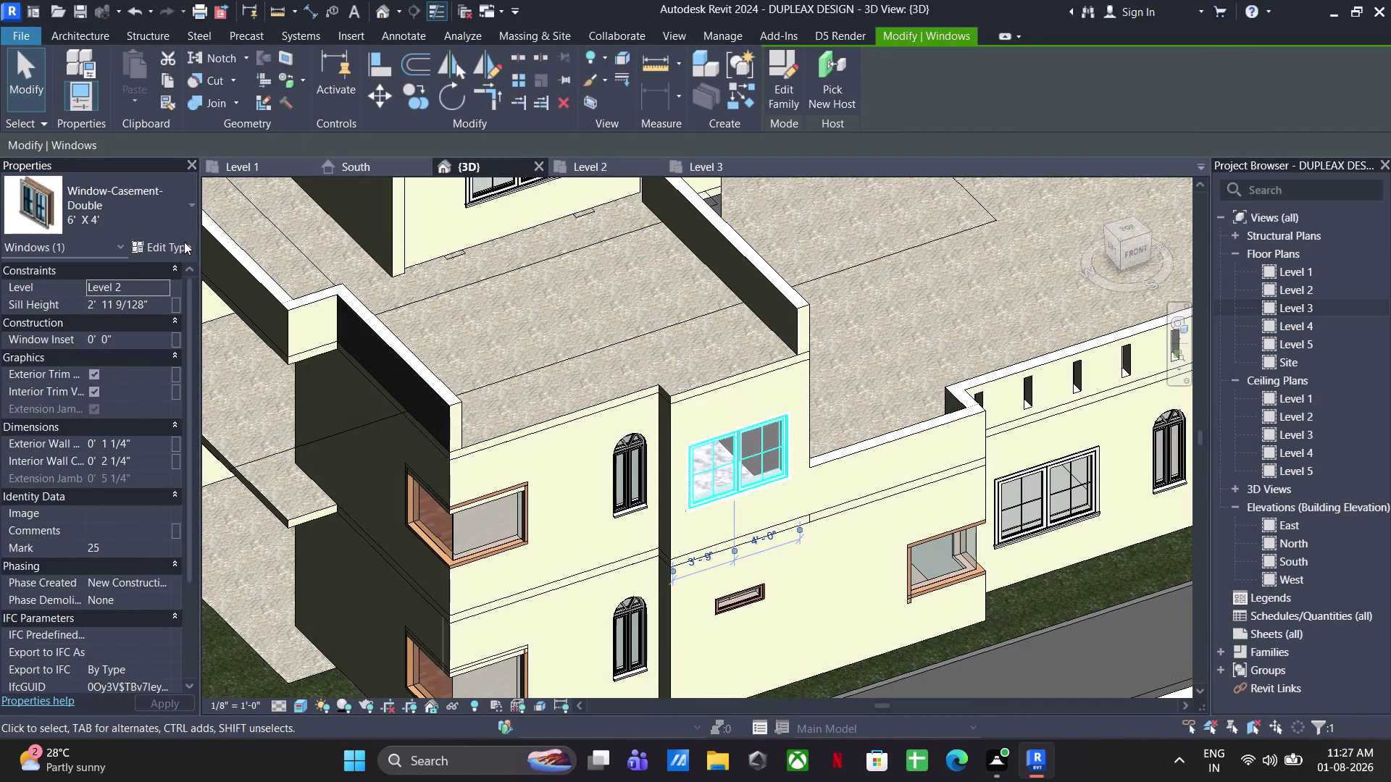
Duplicate the casement type as a new type named 3'6" X 4'.
click(184, 240)
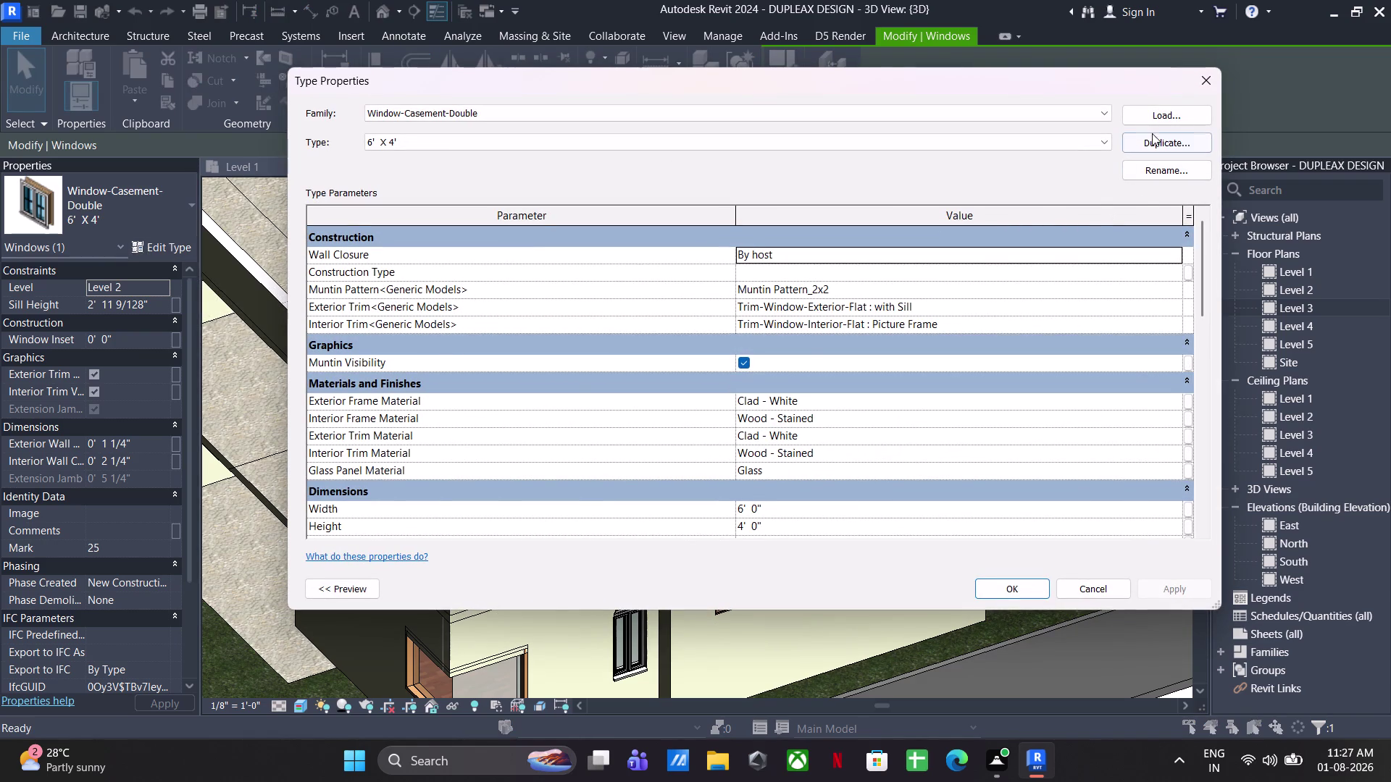
click(1150, 137)
text(3'6)
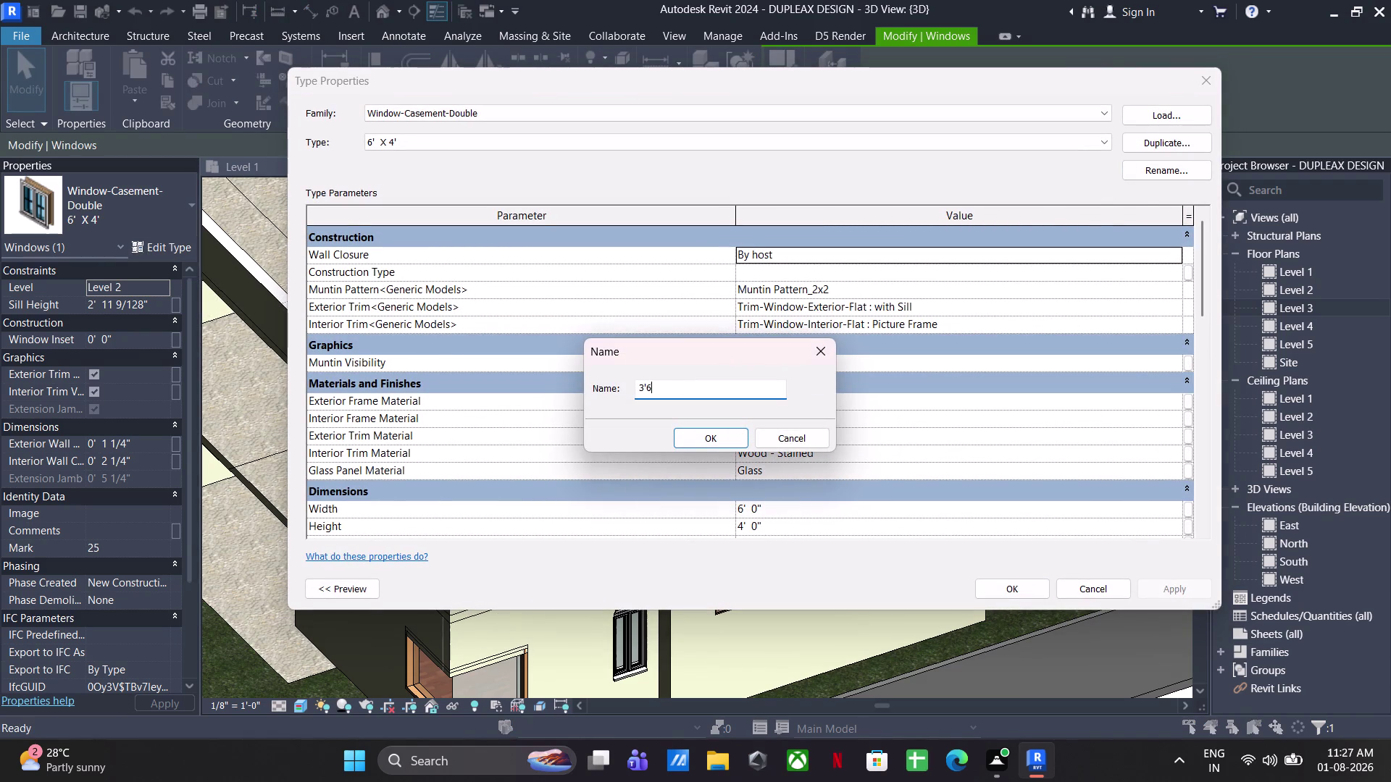
text(" X 4')
key(Return)
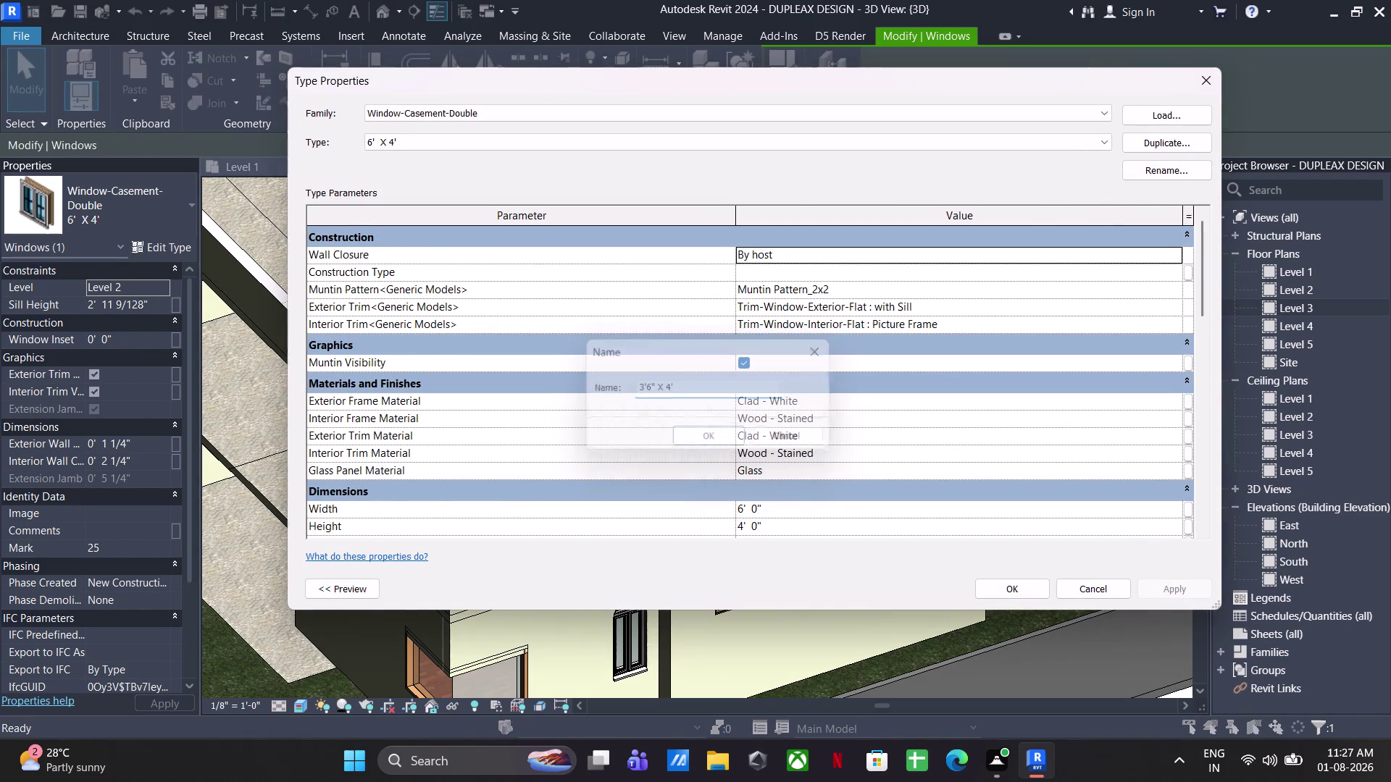
Set the new type's width to 3'6", accept, and clear the selection.
scroll(down, 3)
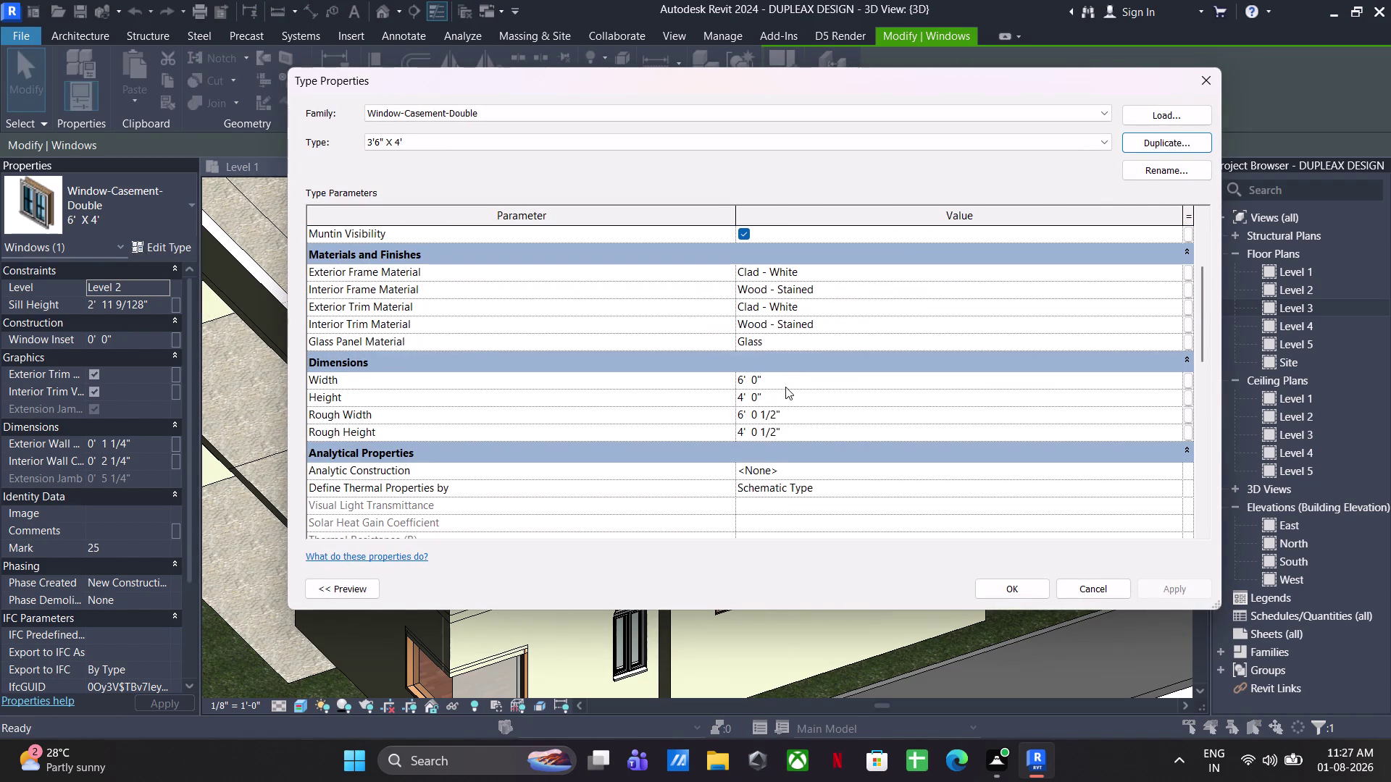
click(786, 384)
text(3'6)
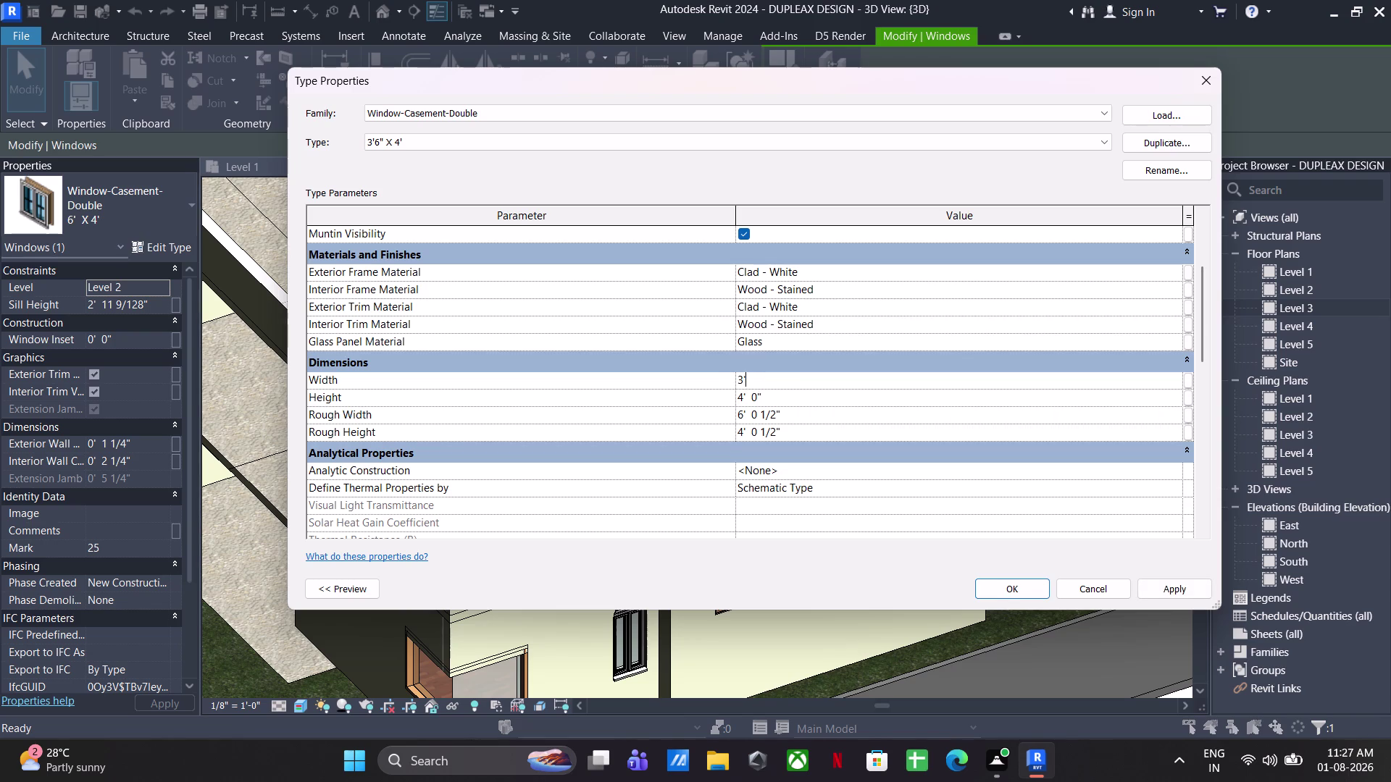
text(")
key(Return)
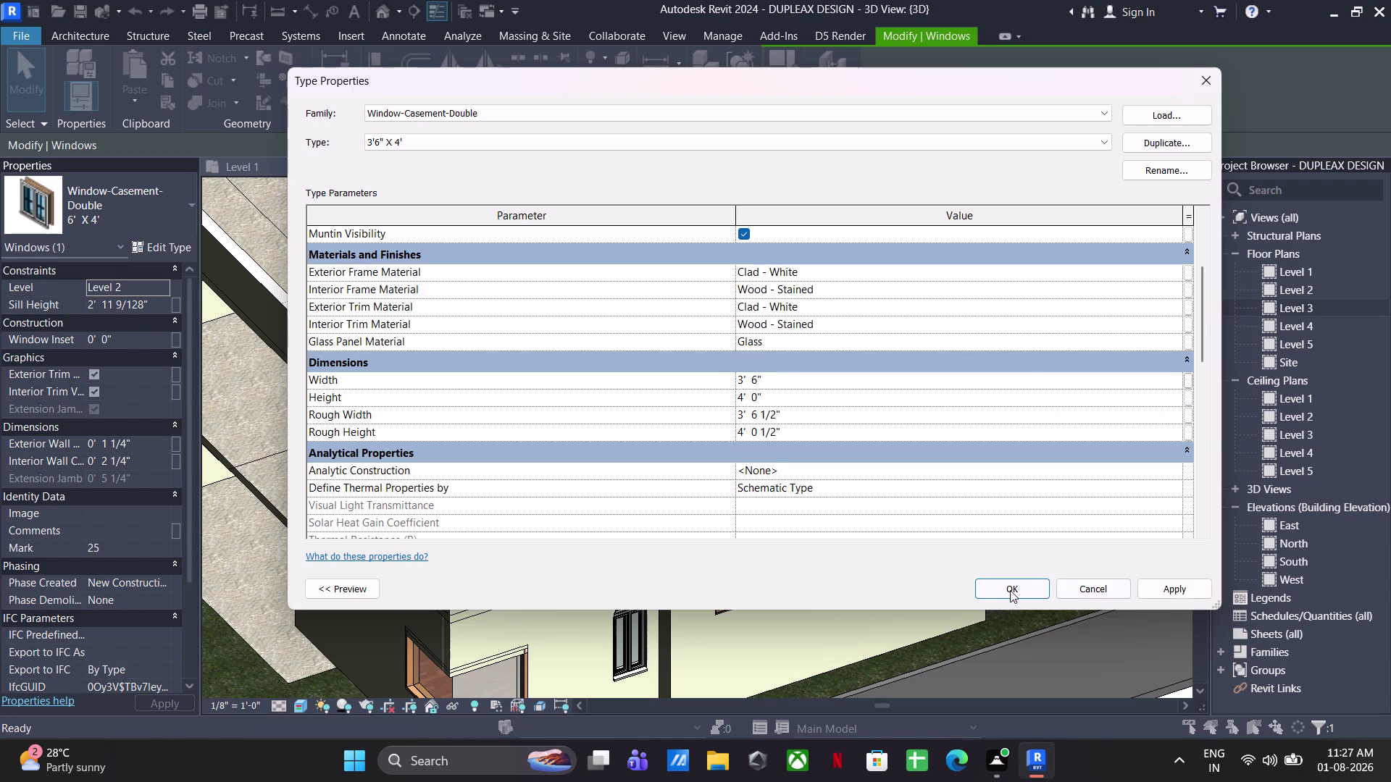
click(1010, 590)
key(Escape)
key(Escape)
key(Escape)
key(Escape)
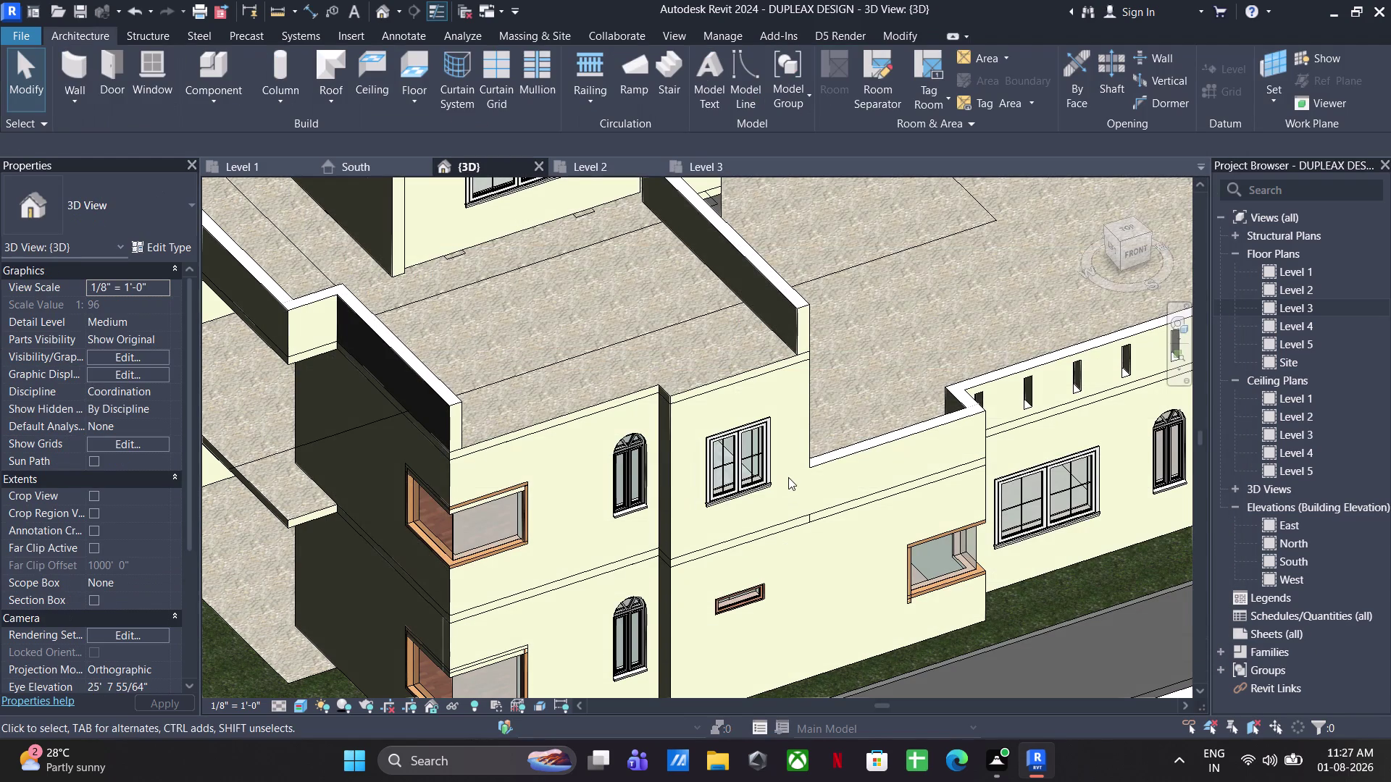
Select the wide ground-floor arched window and switch it to Window-Casement-Double.
scroll(down, 3)
middle_drag(813, 490, 451, 365)
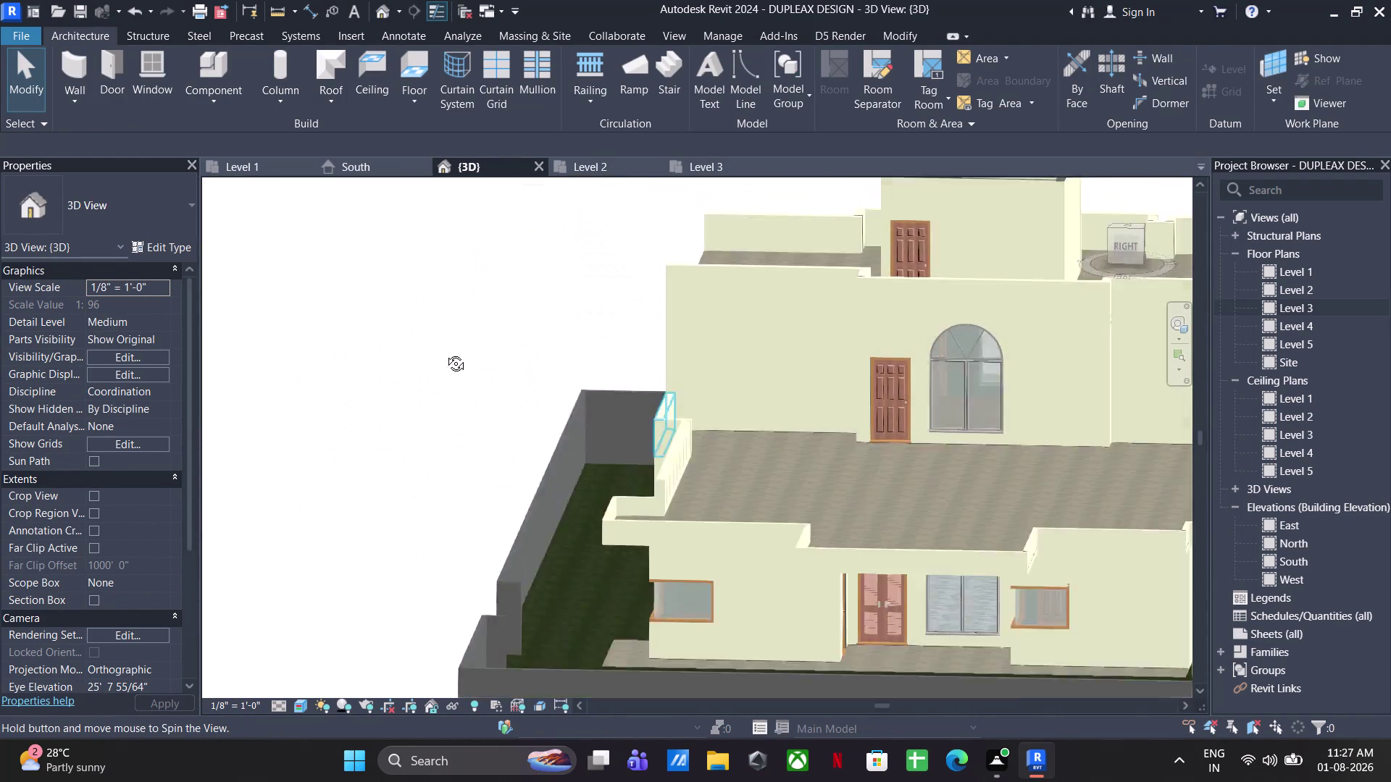
middle_drag(451, 364, 504, 383)
scroll(up, 3)
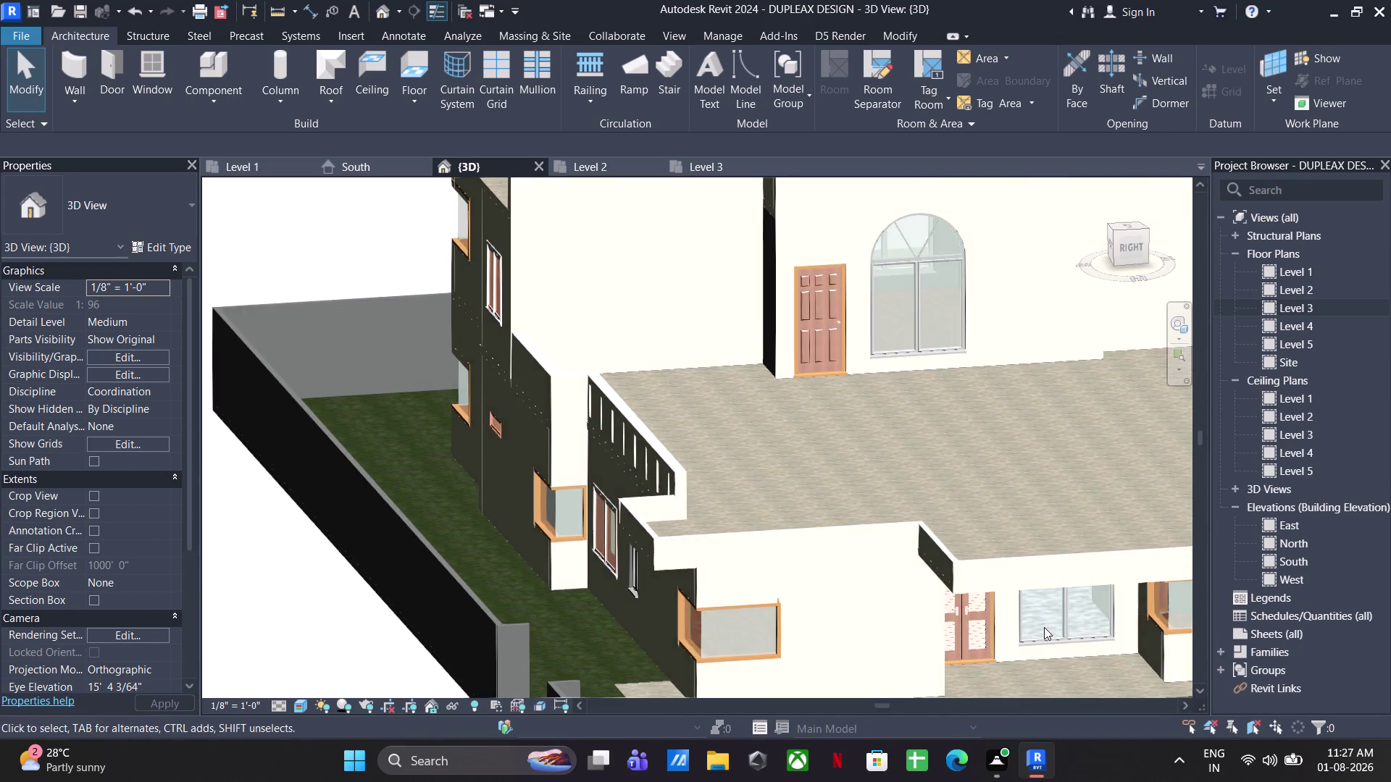
click(1069, 604)
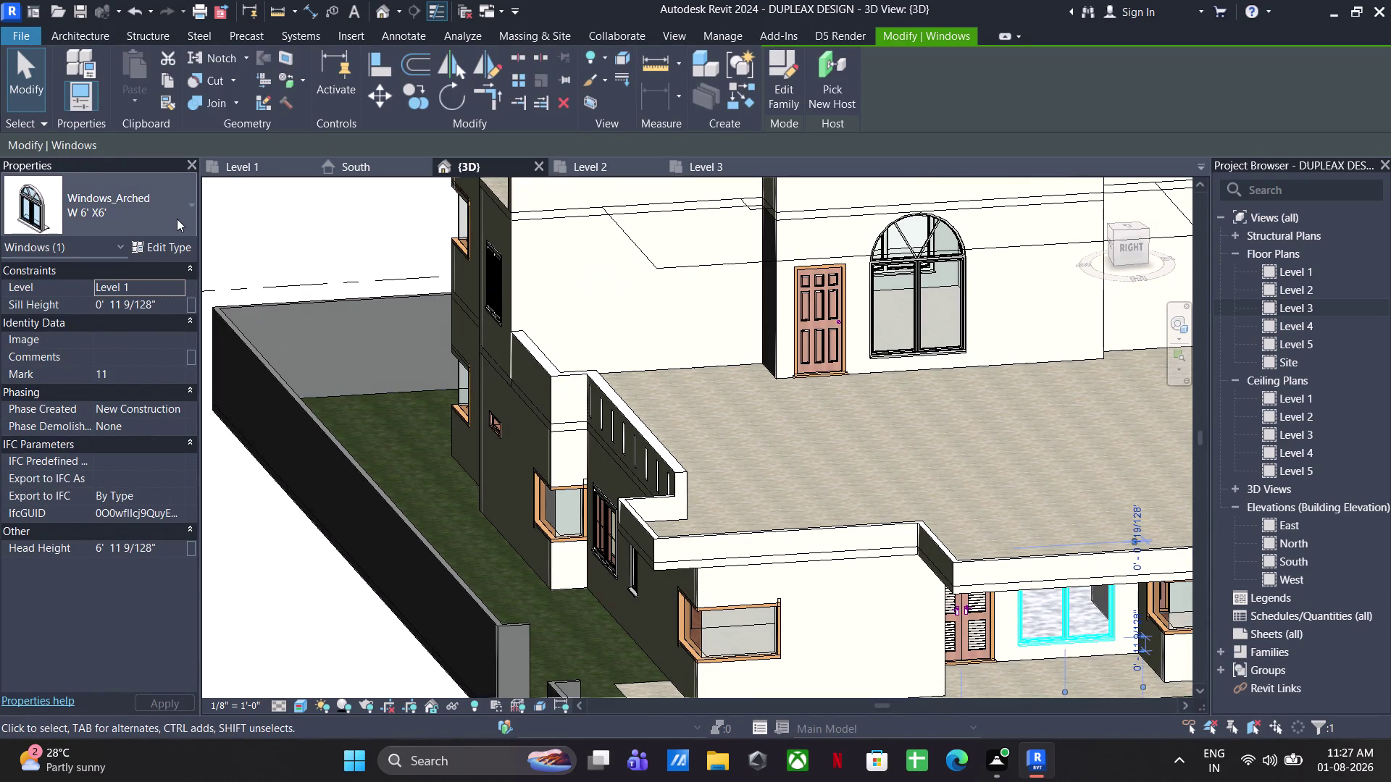
click(177, 218)
scroll(up, 3)
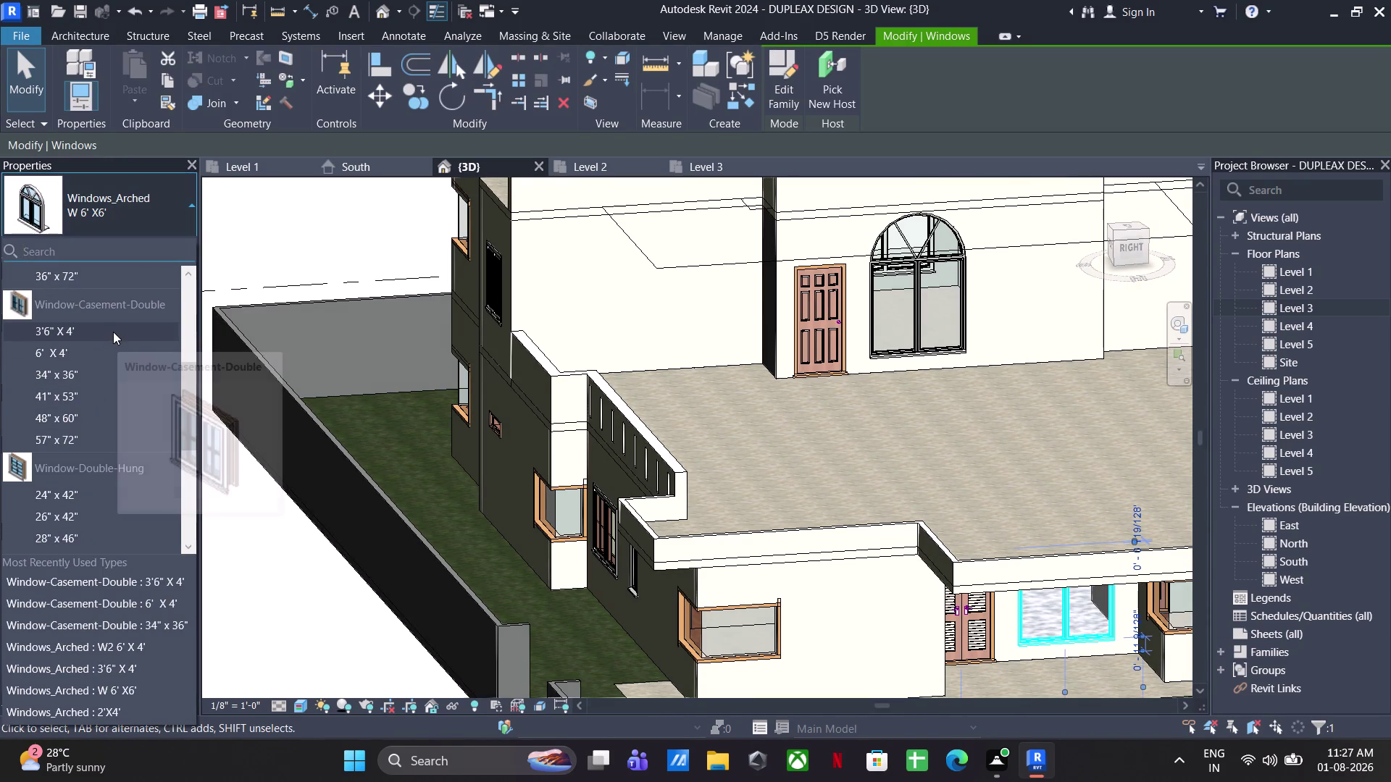
click(101, 352)
Duplicate the casement type as a new type named 6' X6'.
click(164, 248)
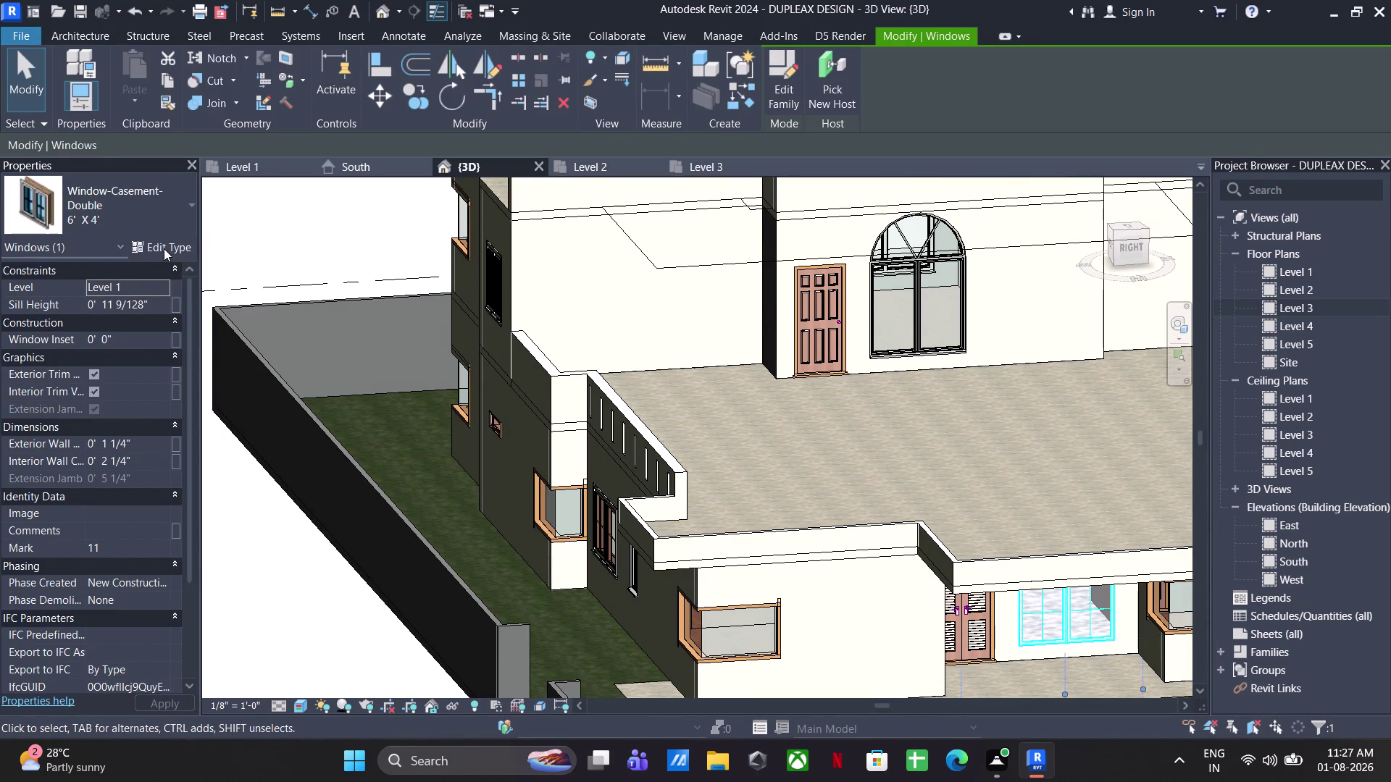
click(1169, 153)
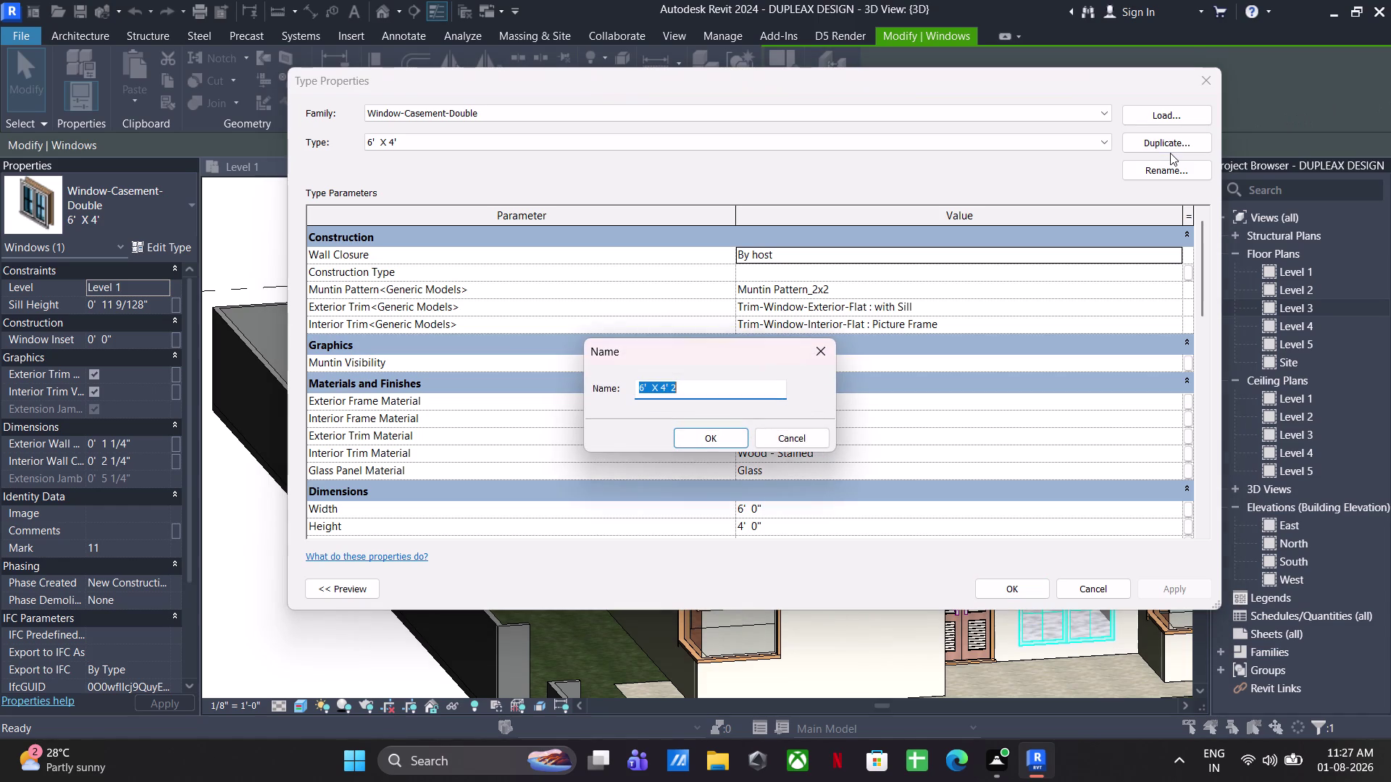
key(6)
text(' X)
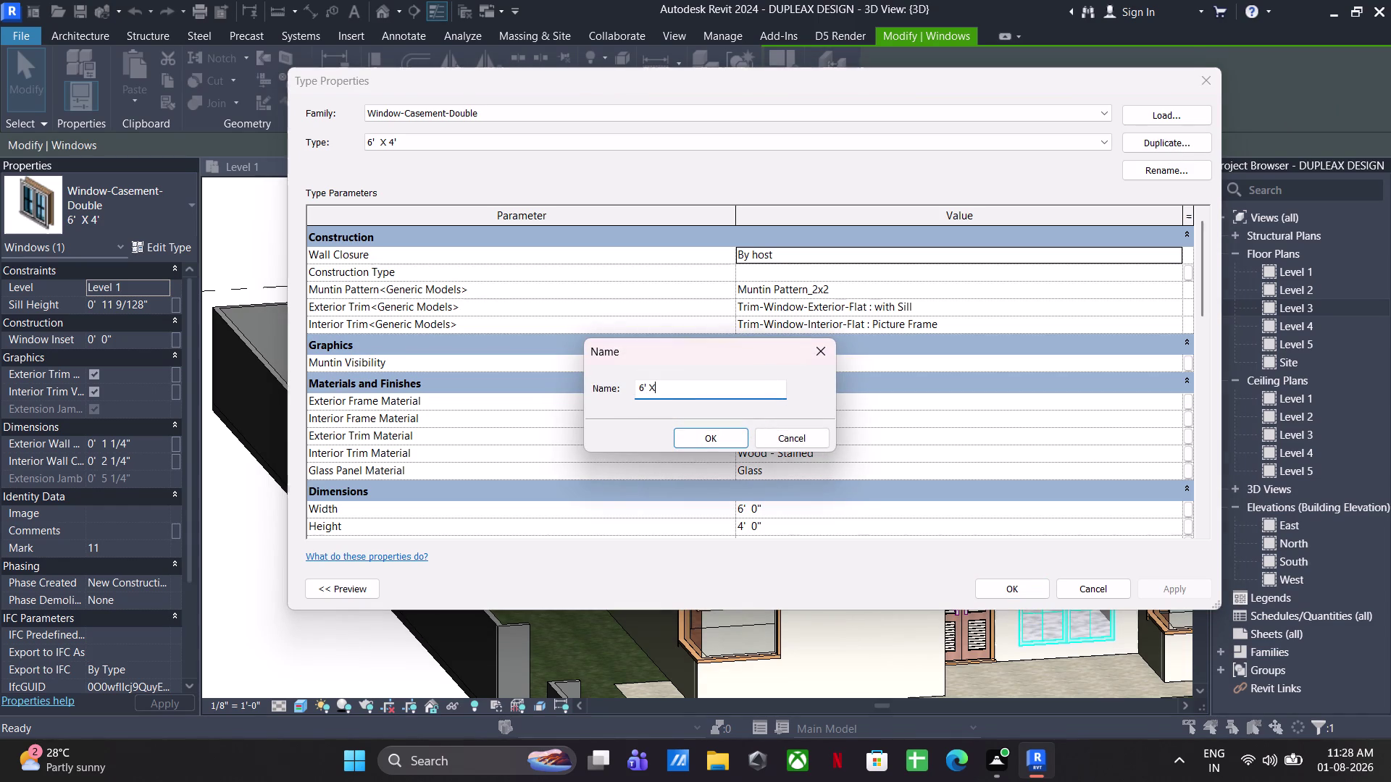
text(6')
key(Return)
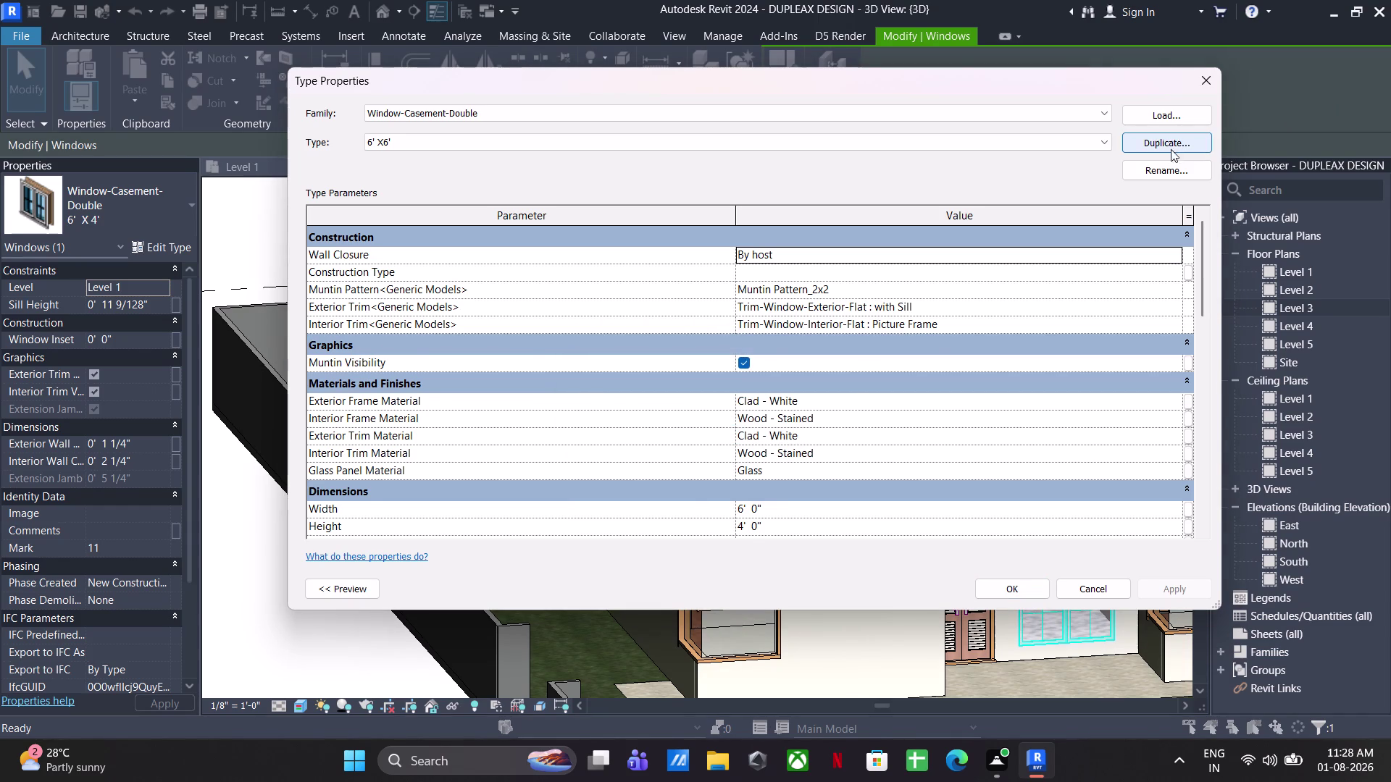
Set the 6' X6' type height to 6', accept, and inspect the window.
scroll(down, 3)
click(787, 495)
text(6)
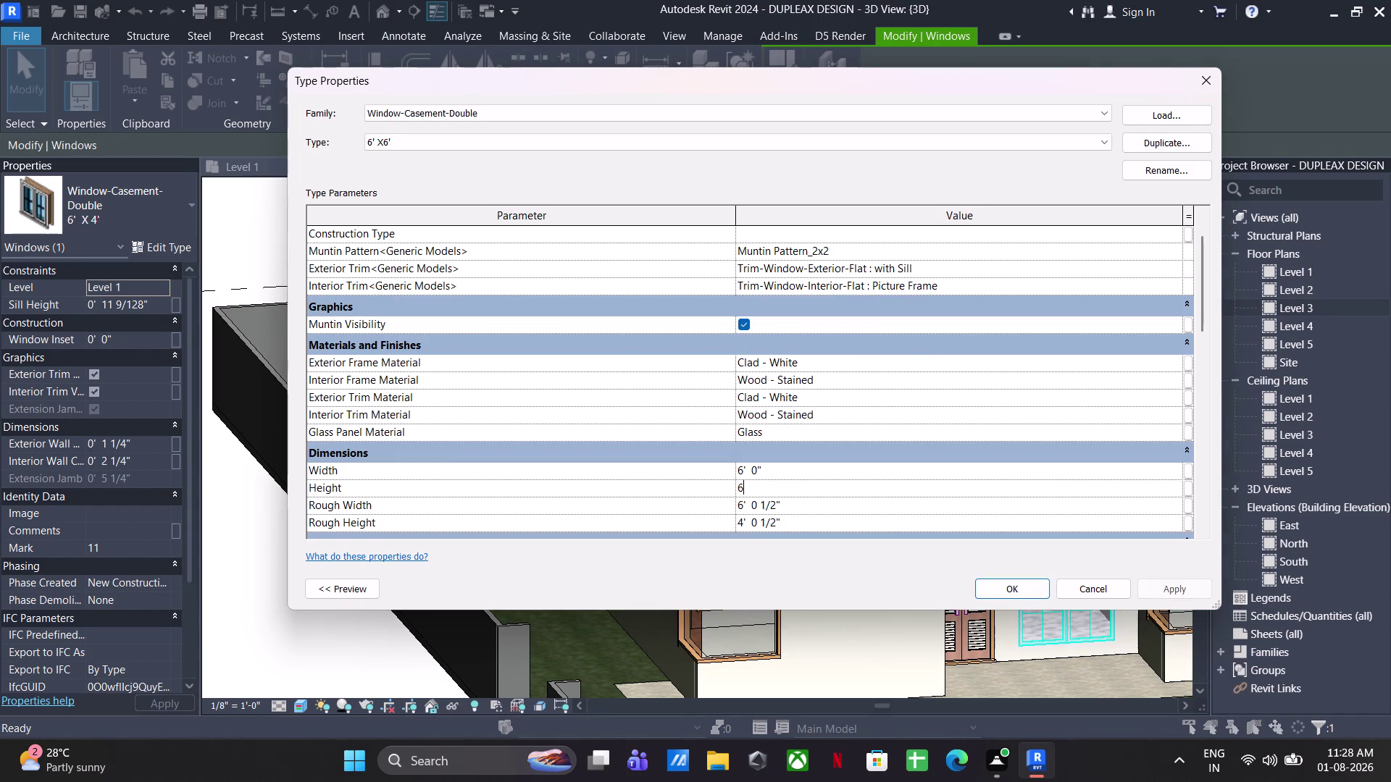
text(')
key(Return)
click(1010, 595)
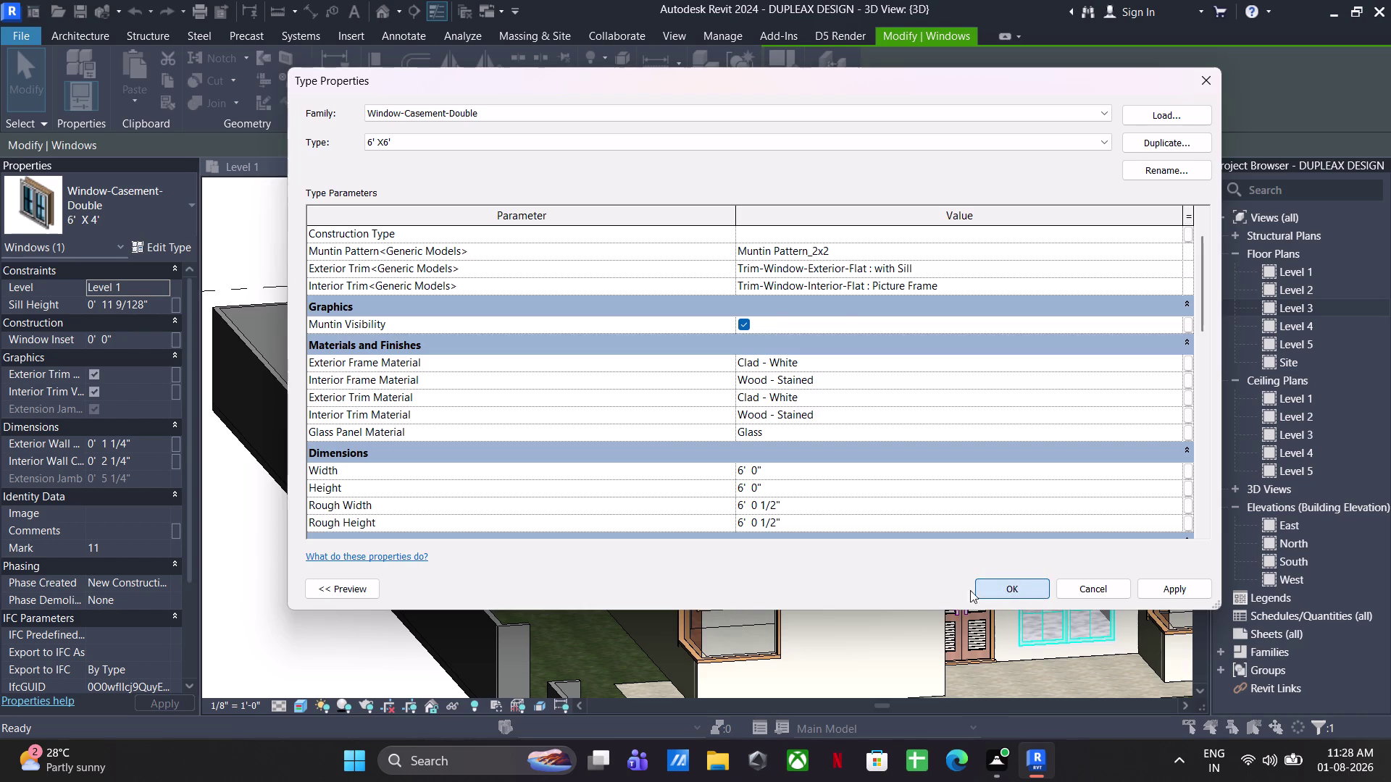
scroll(down, 3)
middle_drag(1014, 578, 985, 559)
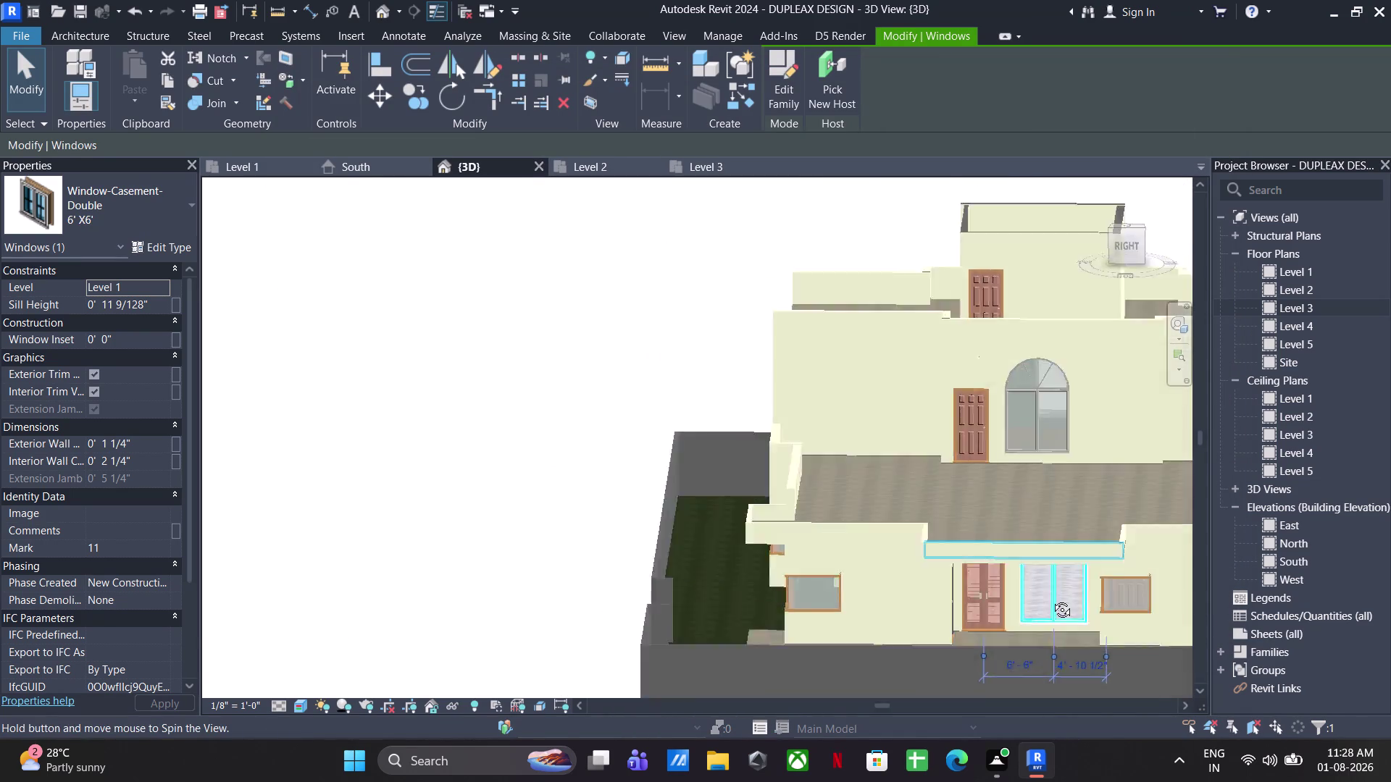
Orbit around the house and select the remaining arched windows on both sides.
middle_drag(985, 560, 1386, 665)
middle_drag(694, 626, 503, 475)
middle_drag(1009, 507, 686, 458)
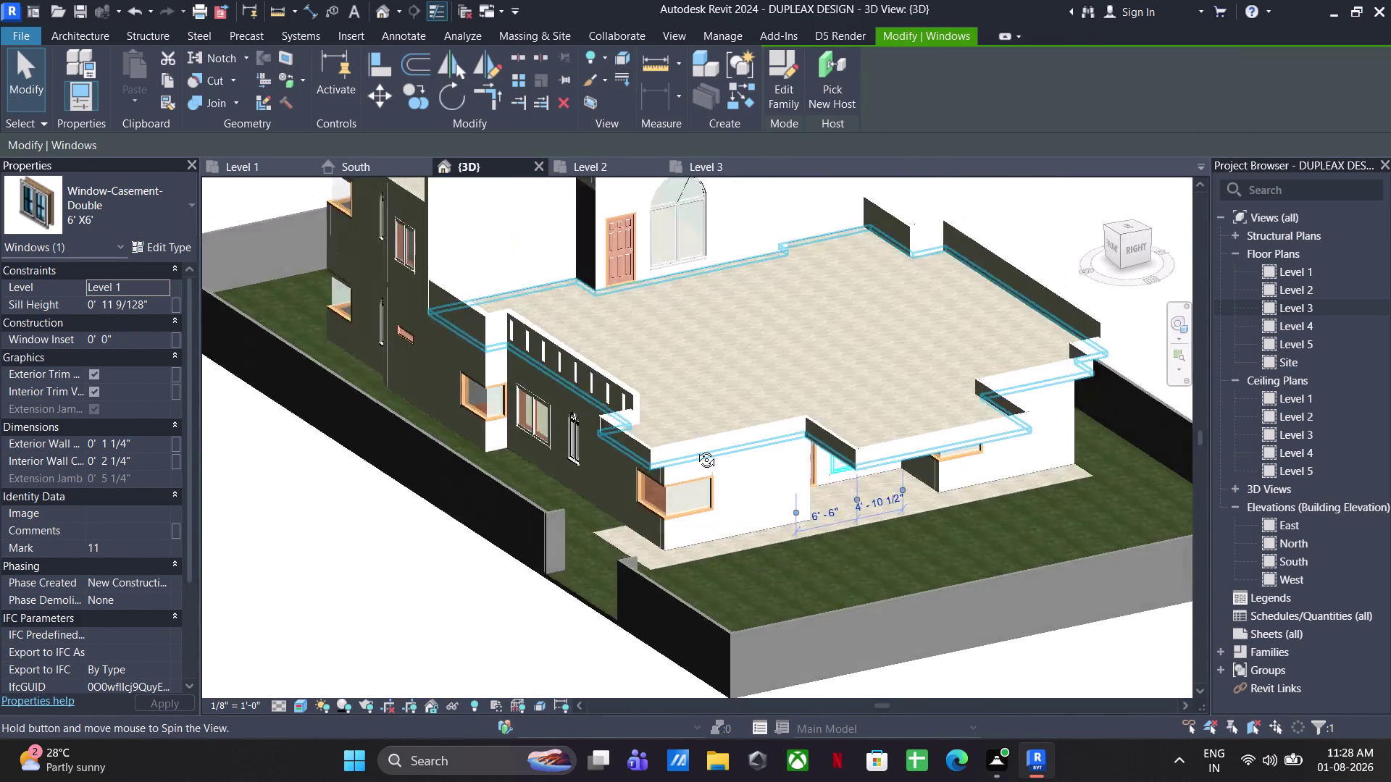
middle_drag(685, 458, 710, 427)
click(651, 245)
click(656, 266)
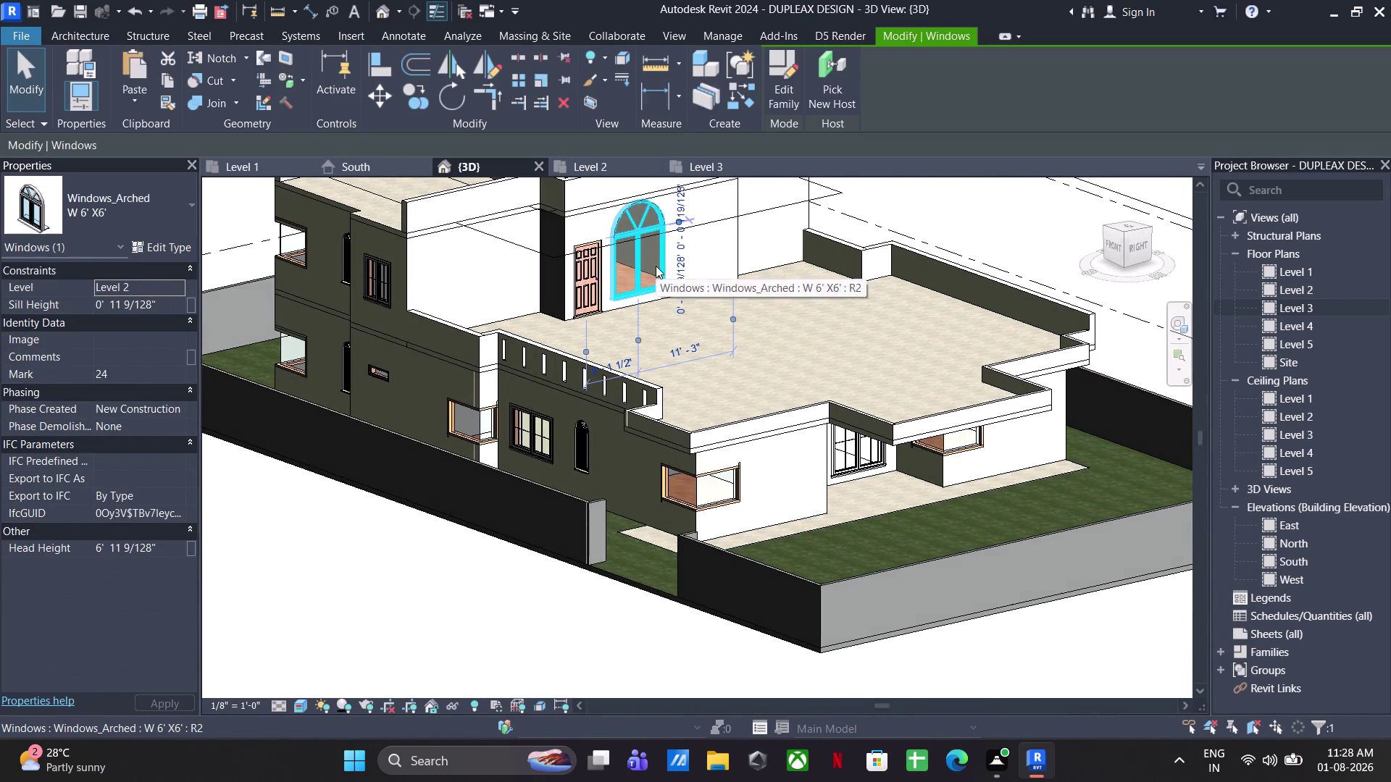
middle_drag(618, 299, 981, 294)
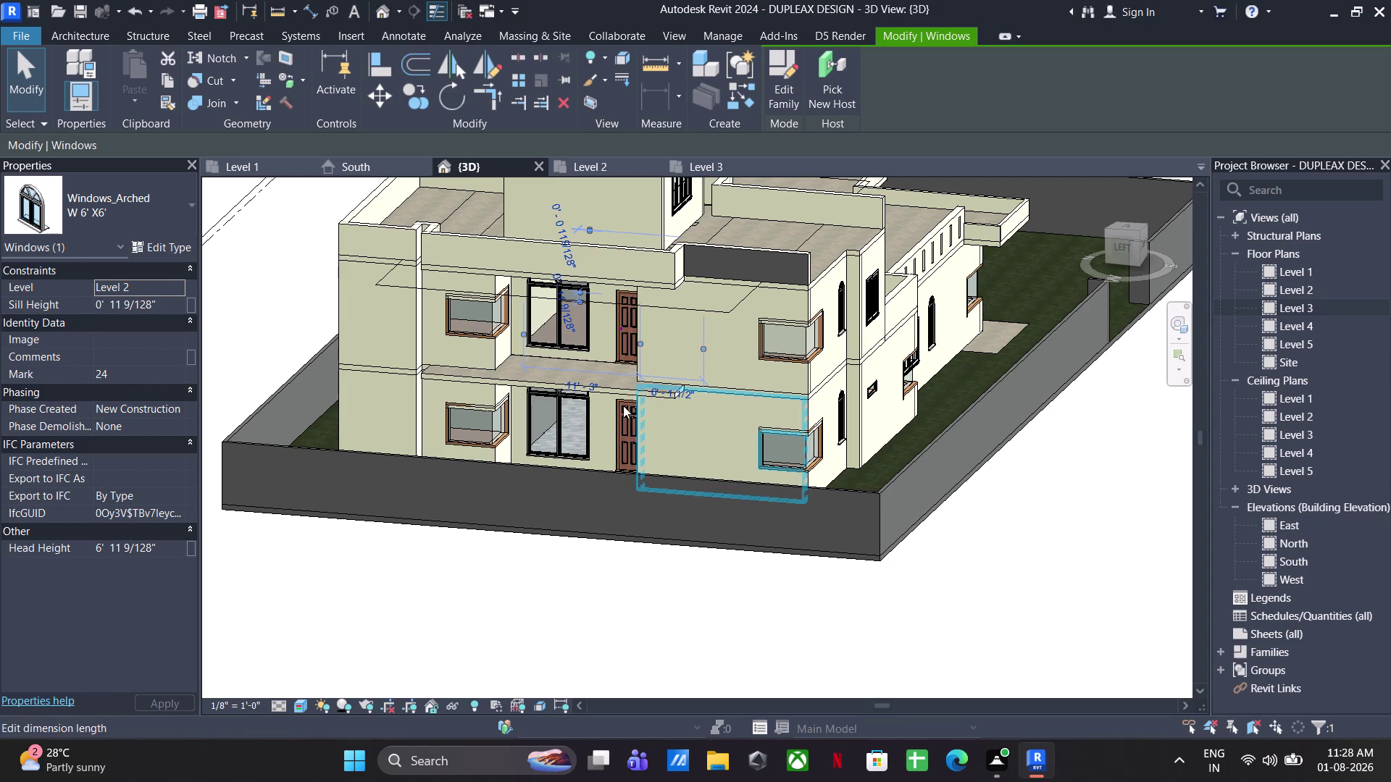
middle_drag(562, 412, 546, 359)
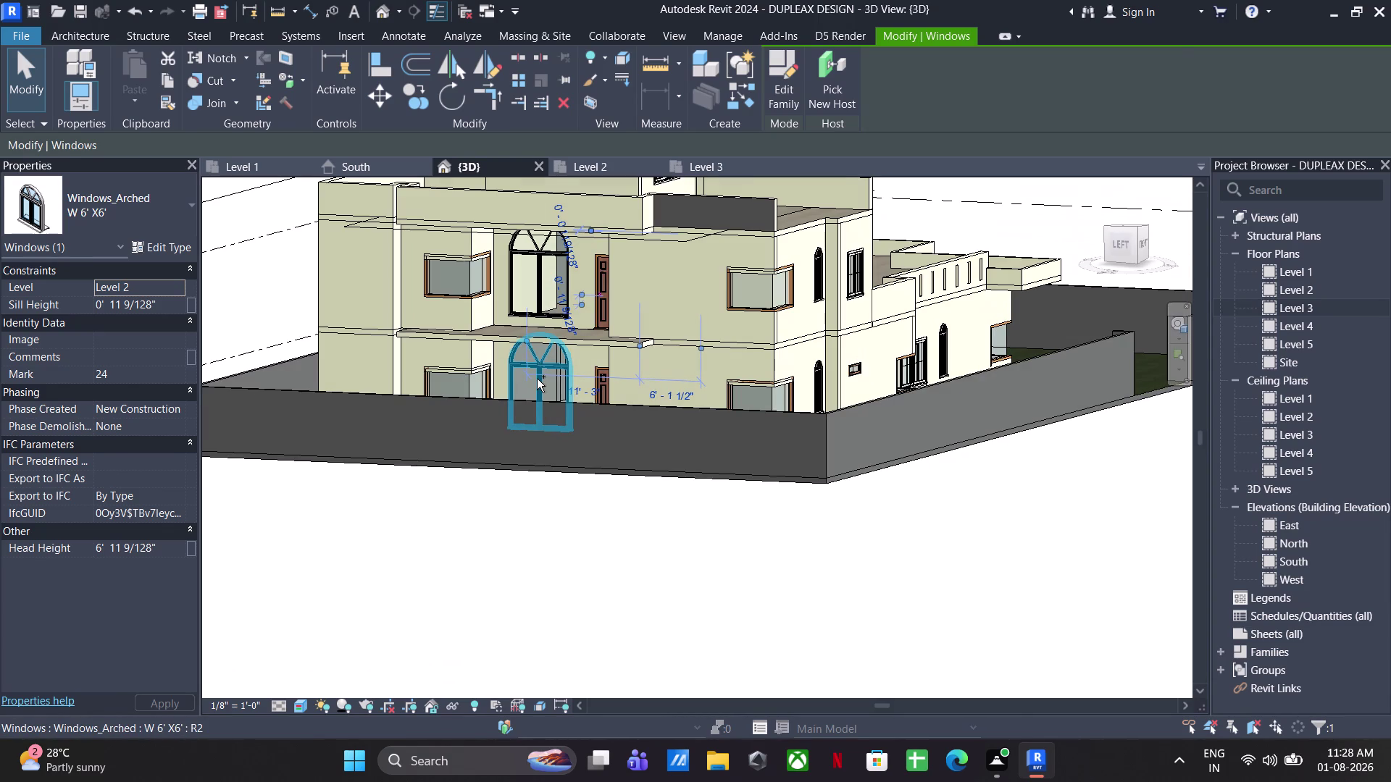
click(536, 379)
click(533, 284)
scroll(down, 3)
middle_drag(853, 415, 339, 475)
middle_drag(523, 532, 622, 486)
click(700, 427)
Change the selected arched windows to the double casement 6' X6' type.
click(147, 217)
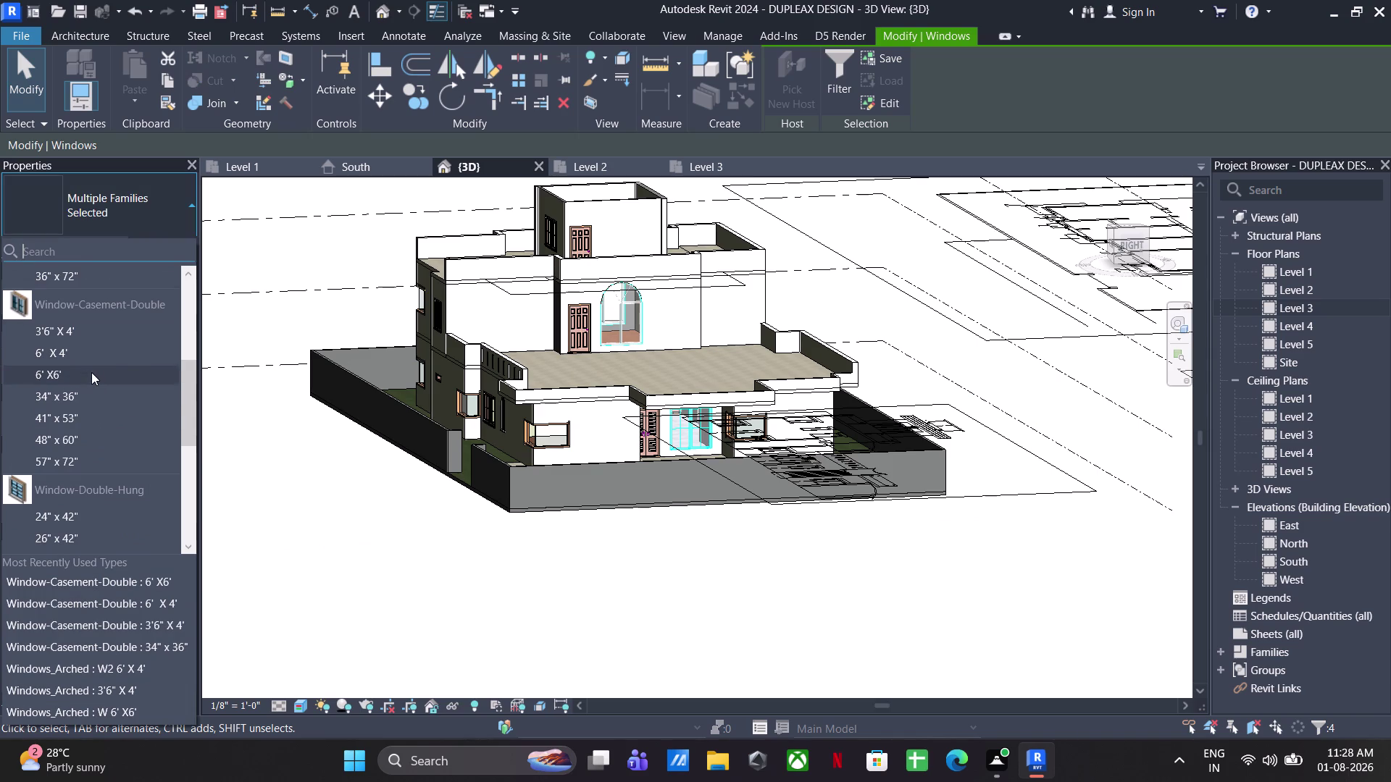
click(91, 372)
middle_drag(704, 450, 1193, 513)
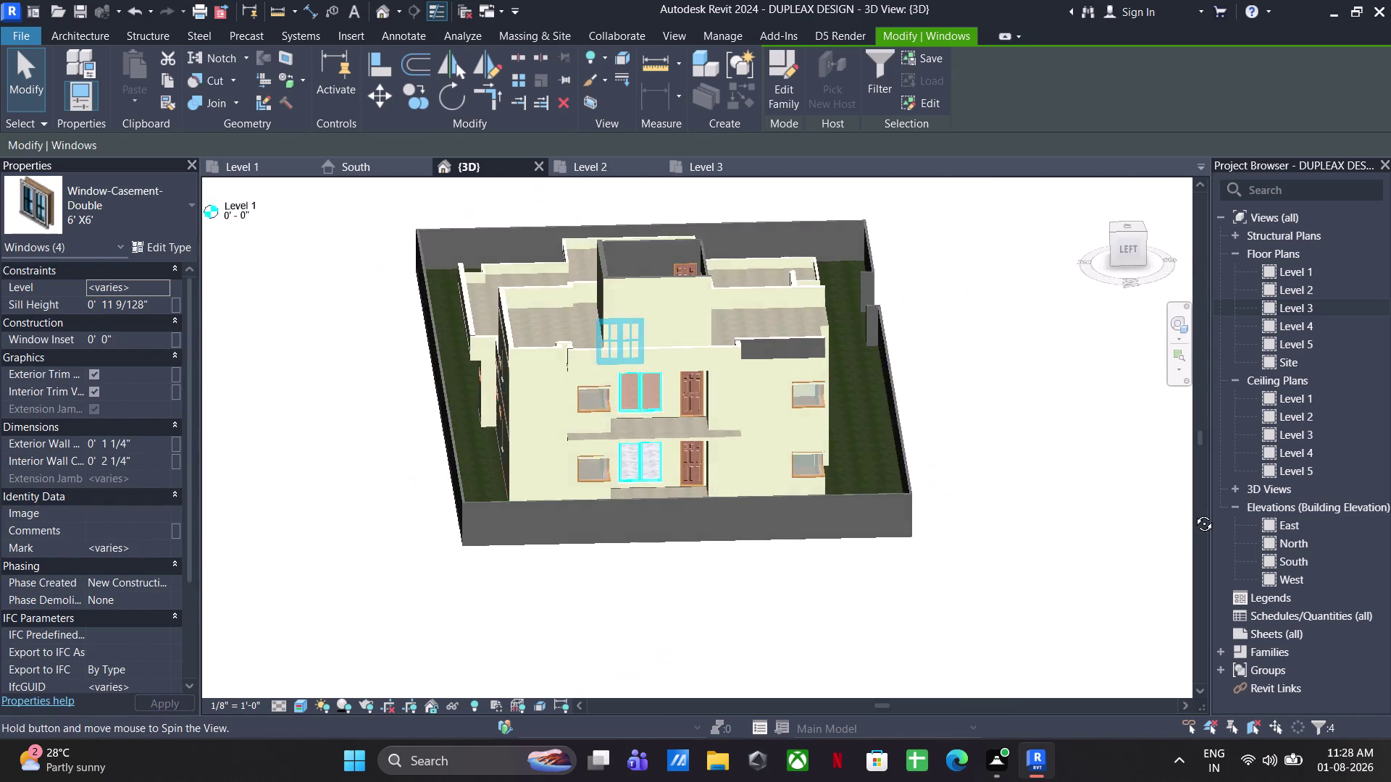
middle_drag(1193, 513, 593, 581)
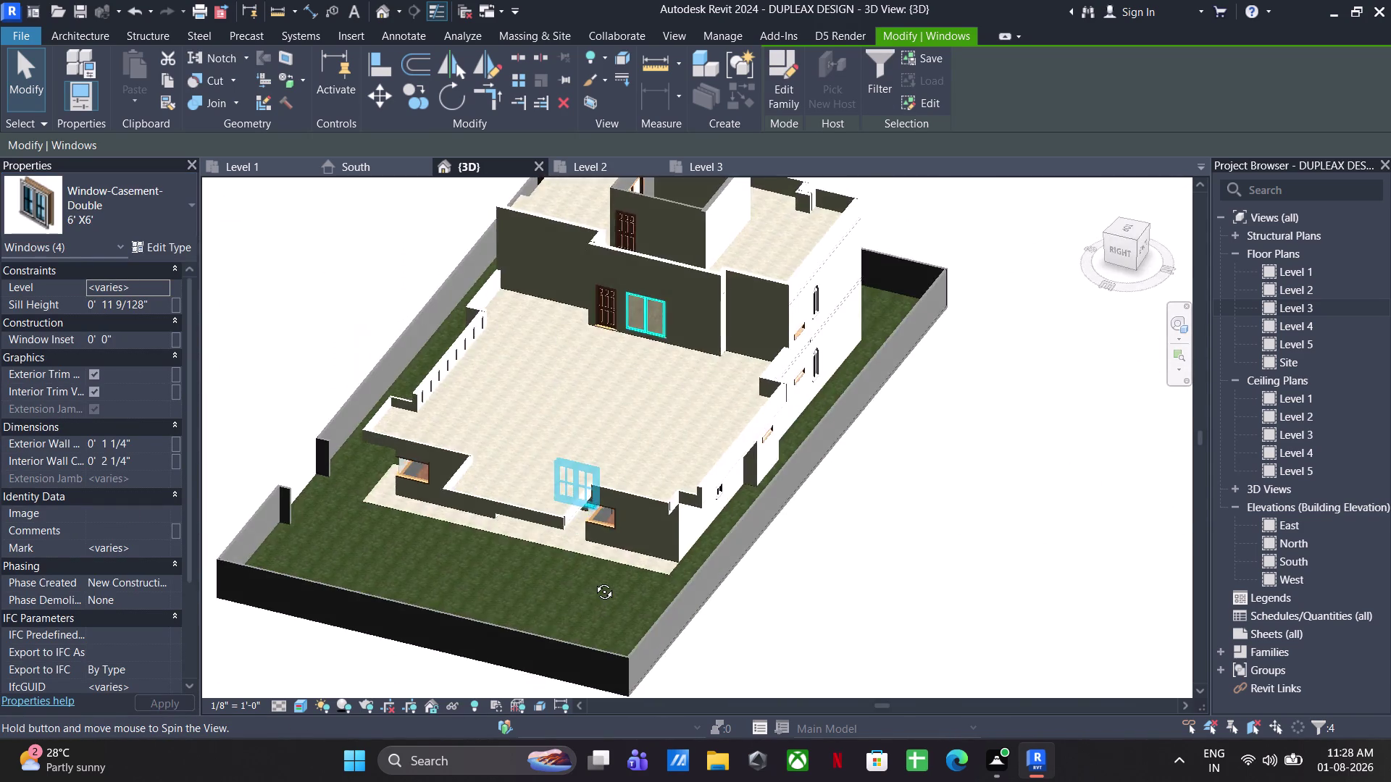
middle_drag(594, 581, 780, 570)
key(Escape)
key(Escape)
key(Escape)
key(Escape)
key(Escape)
Orbit over the rooftop, then switch to the Level 3 floor plan.
middle_drag(679, 512, 681, 612)
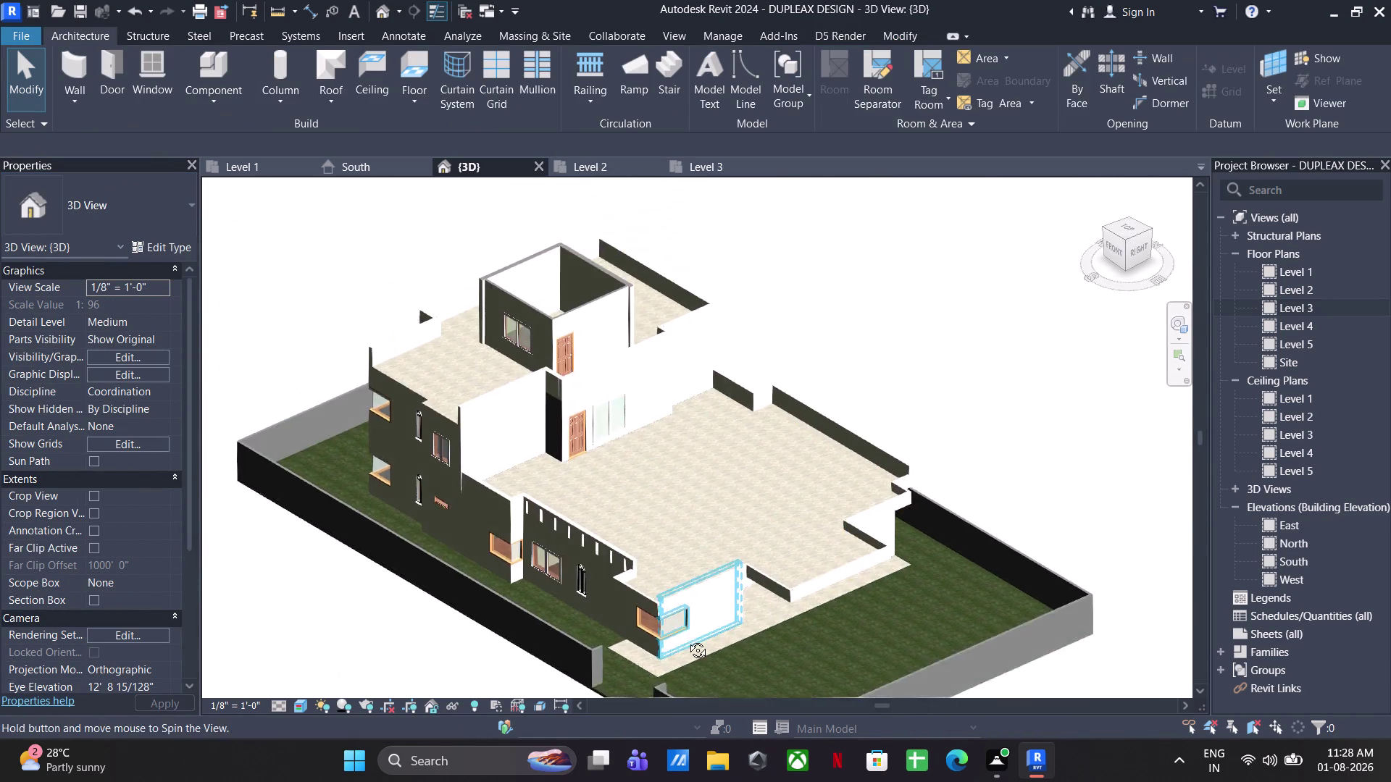
middle_drag(680, 612, 695, 686)
middle_drag(660, 507, 866, 484)
middle_drag(821, 534, 827, 586)
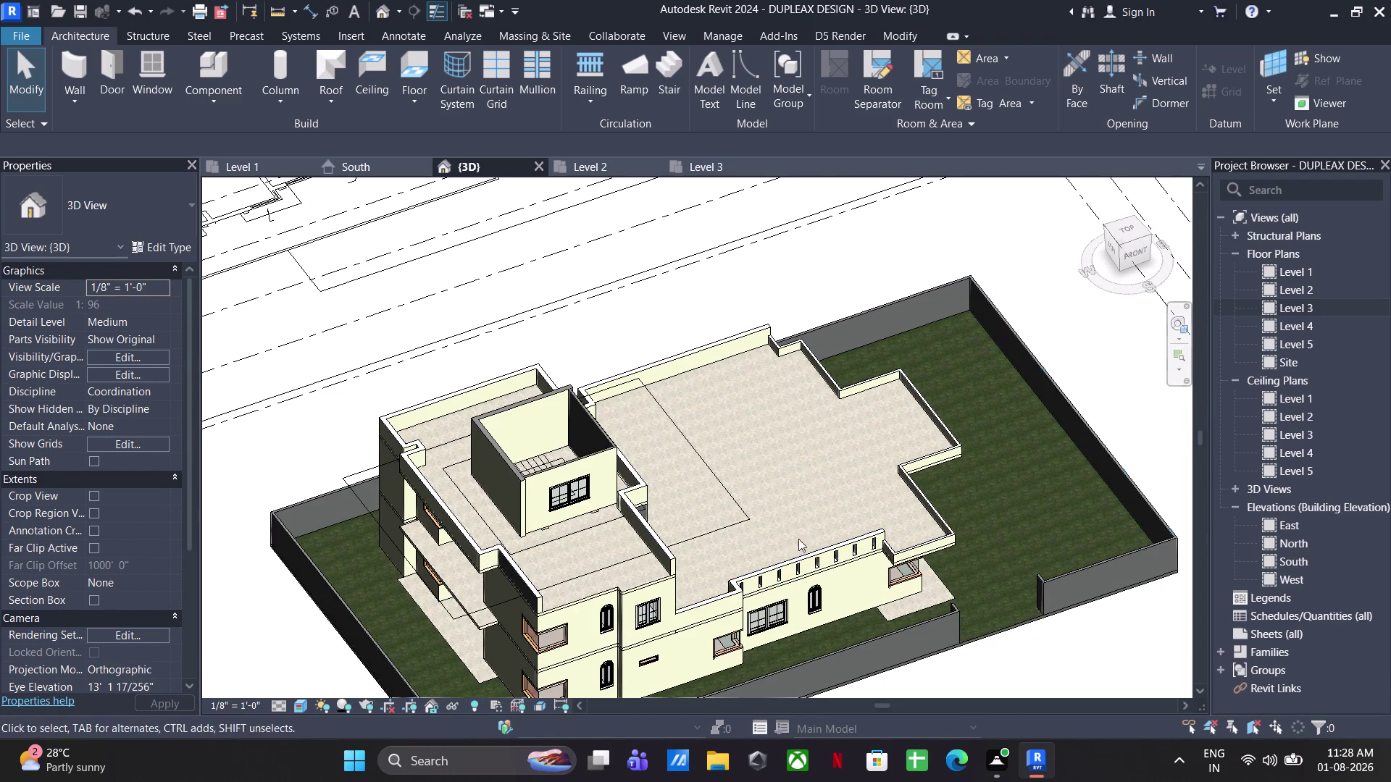
click(749, 173)
Zoom and pan the Level 3 plan to show the whole mummty stair tower.
scroll(down, 3)
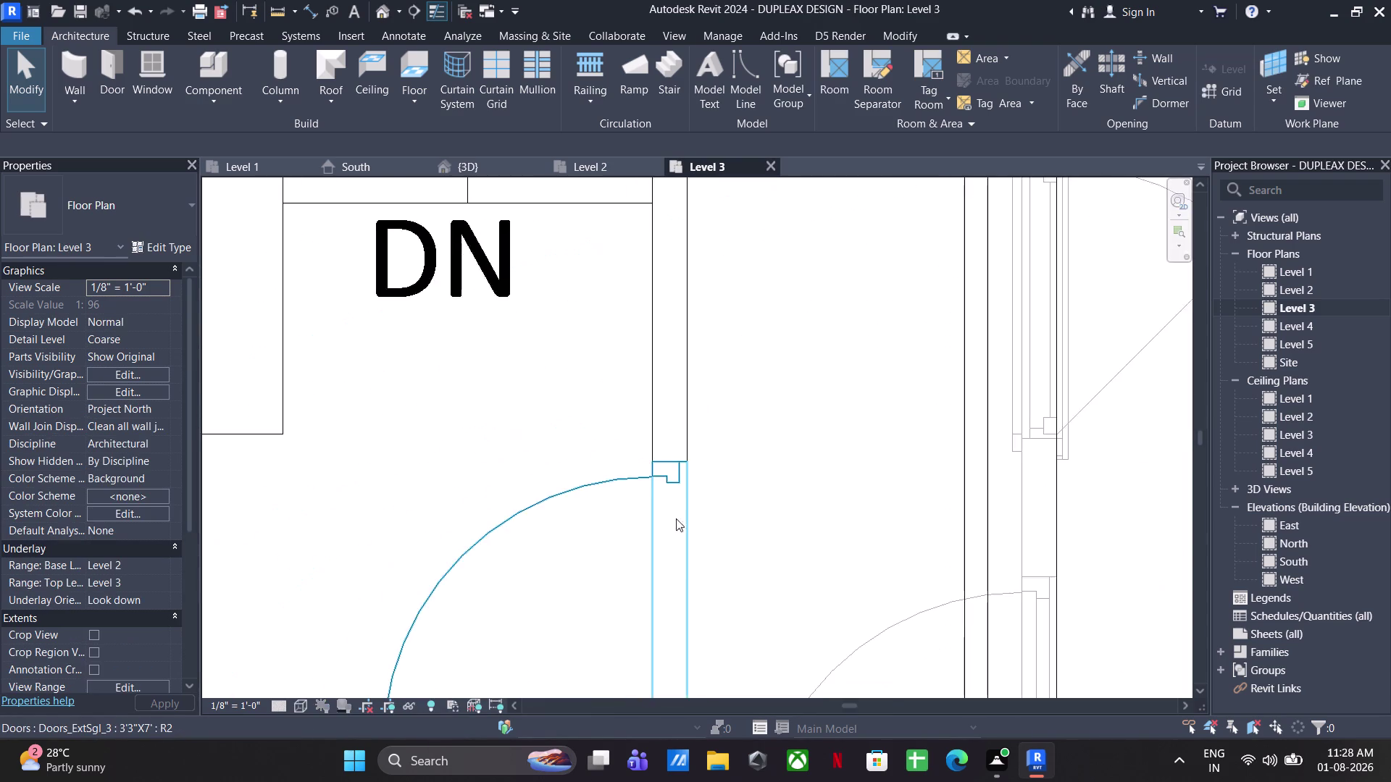
scroll(down, 3)
click(974, 469)
scroll(down, 3)
middle_drag(977, 513, 959, 513)
scroll(down, 3)
middle_drag(1007, 493, 967, 494)
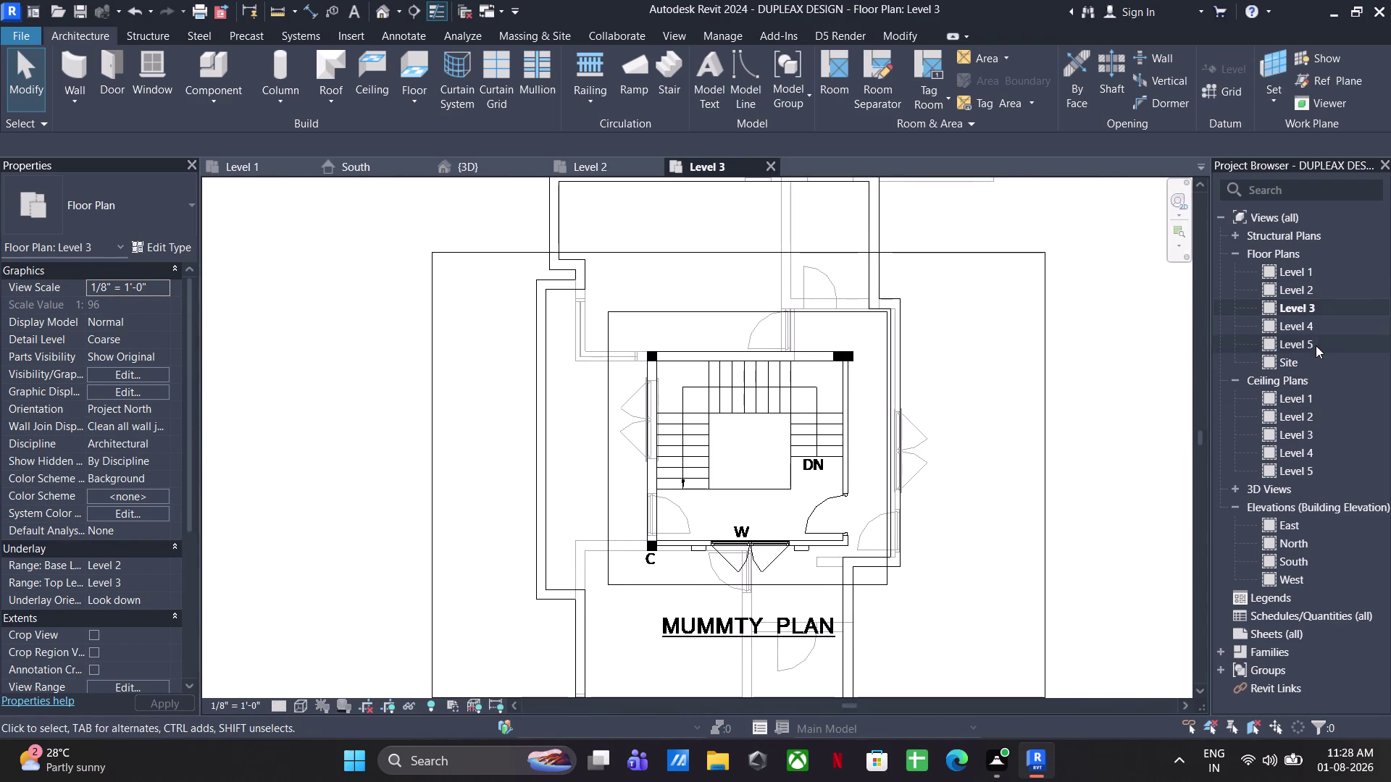
Open the Level 4 plan with Level 3 as underlay and start a floor.
double_click(1307, 329)
scroll(down, 3)
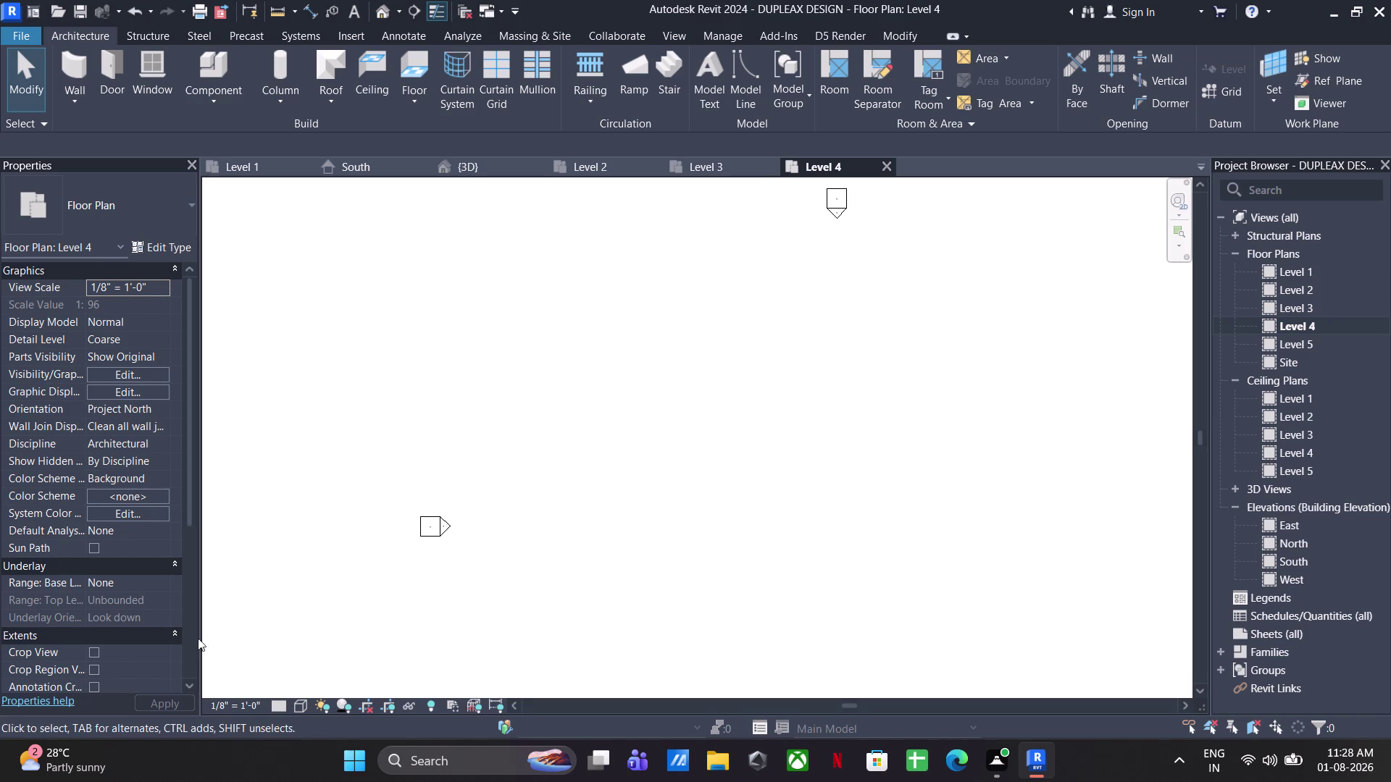
click(141, 578)
click(158, 582)
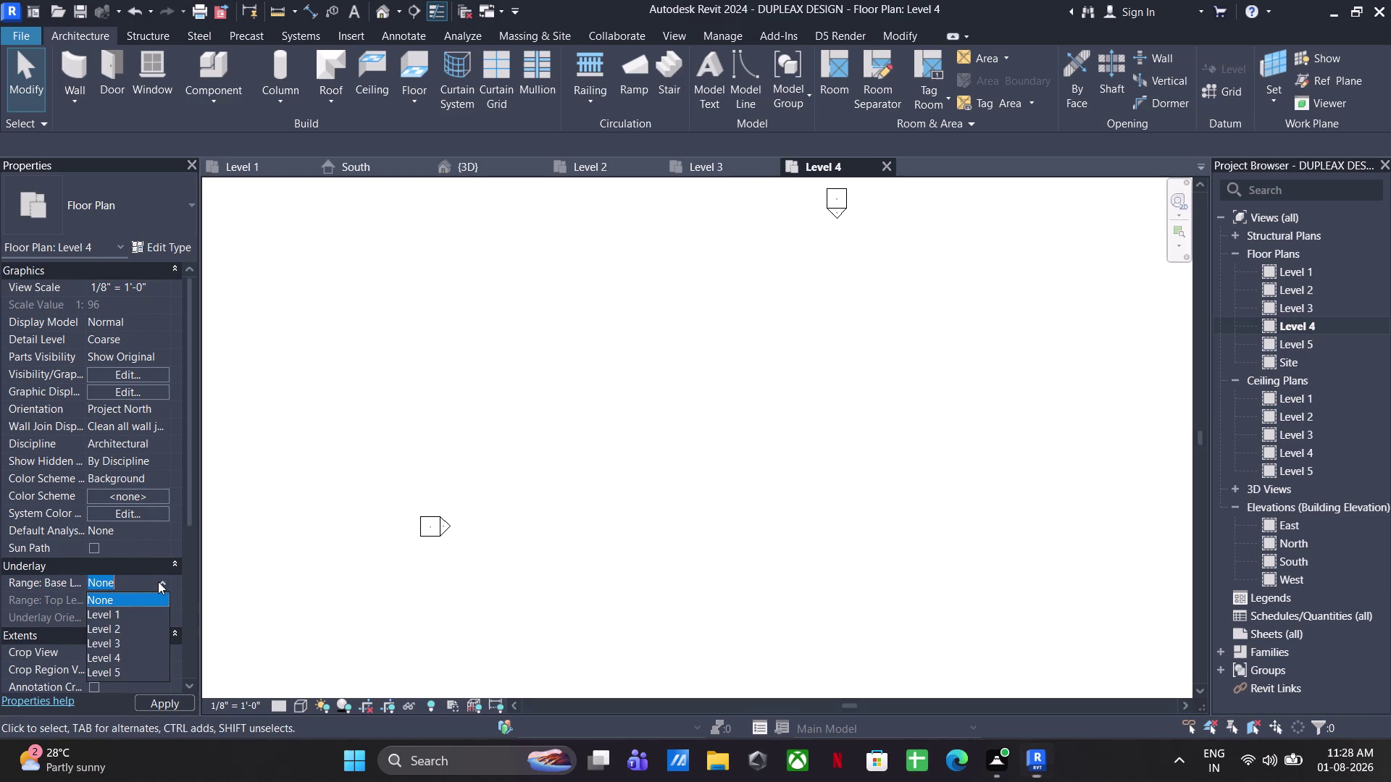
click(119, 644)
middle_drag(885, 503, 807, 482)
click(863, 515)
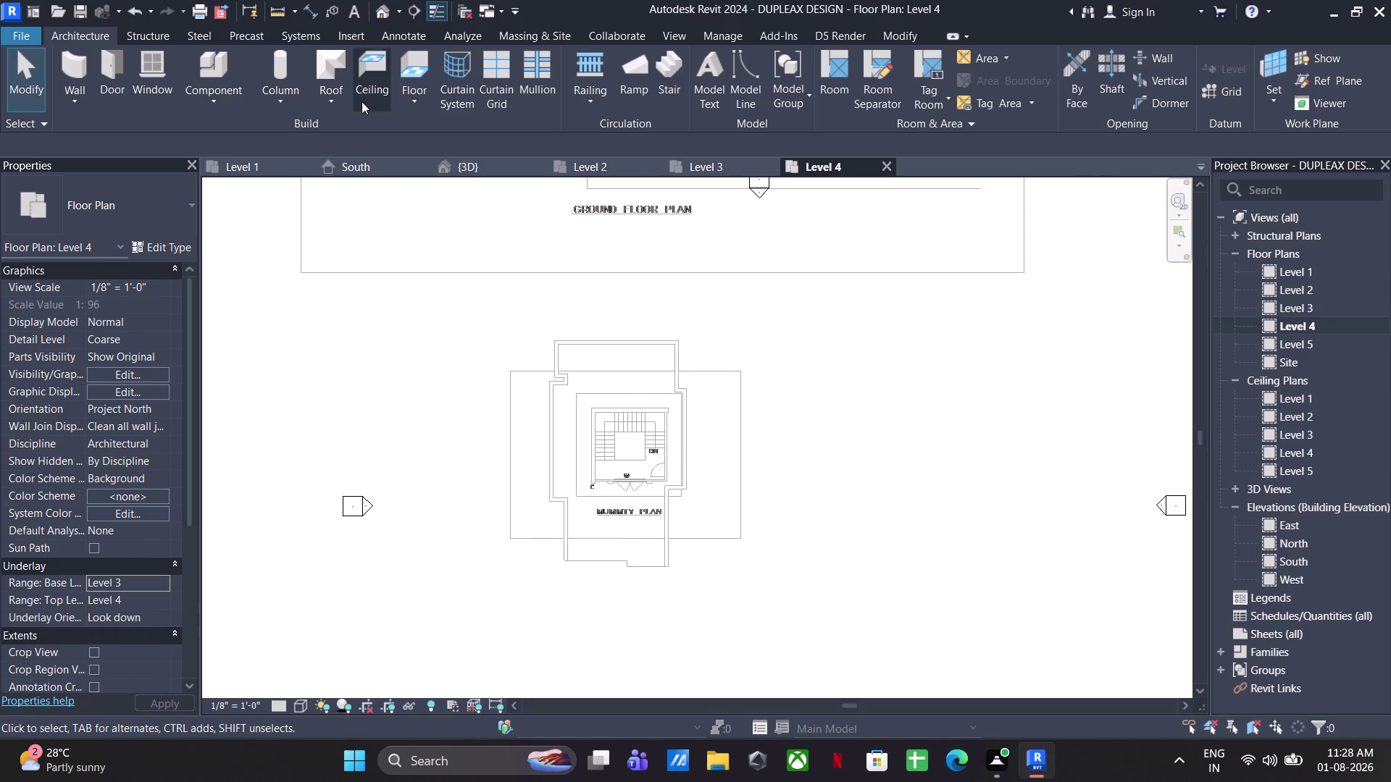
click(402, 77)
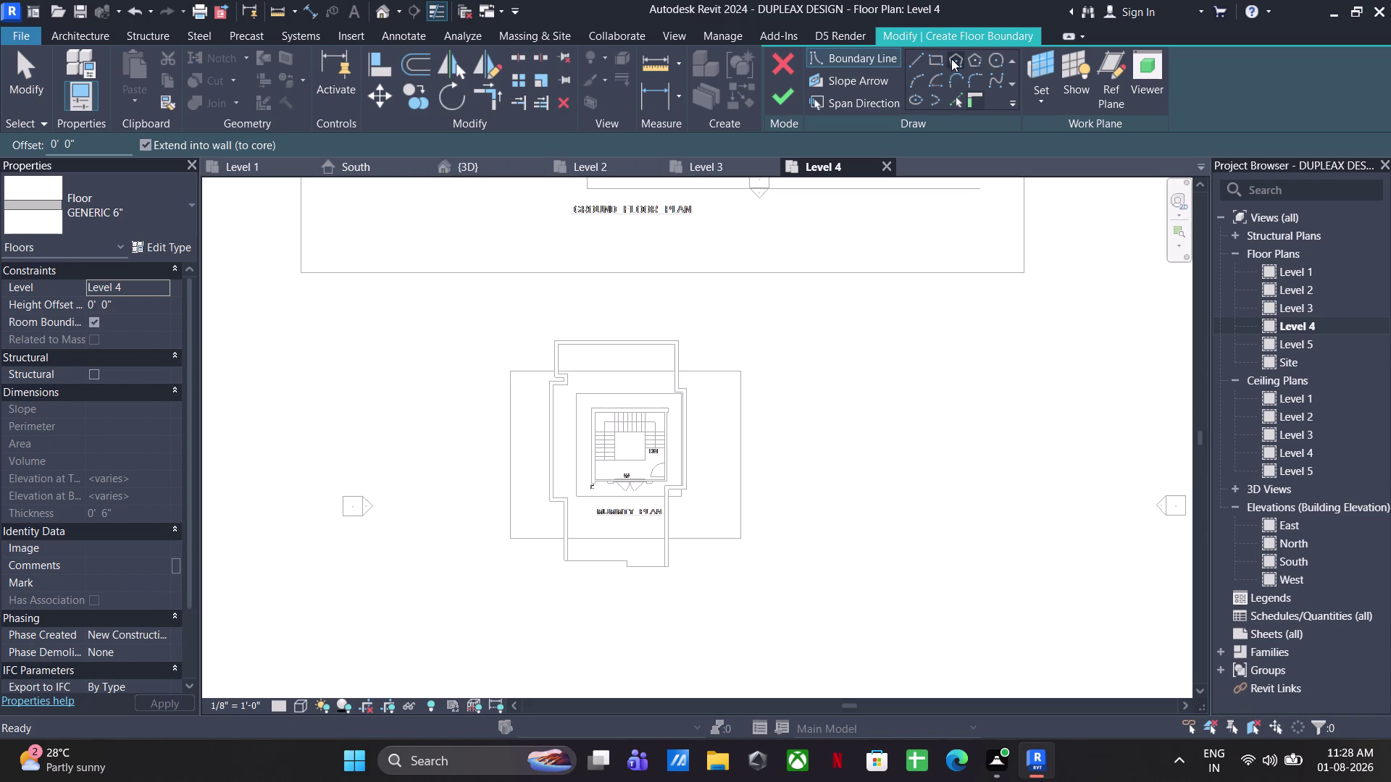
Sketch a rectangular floor boundary around the mummty tower's corners.
click(938, 57)
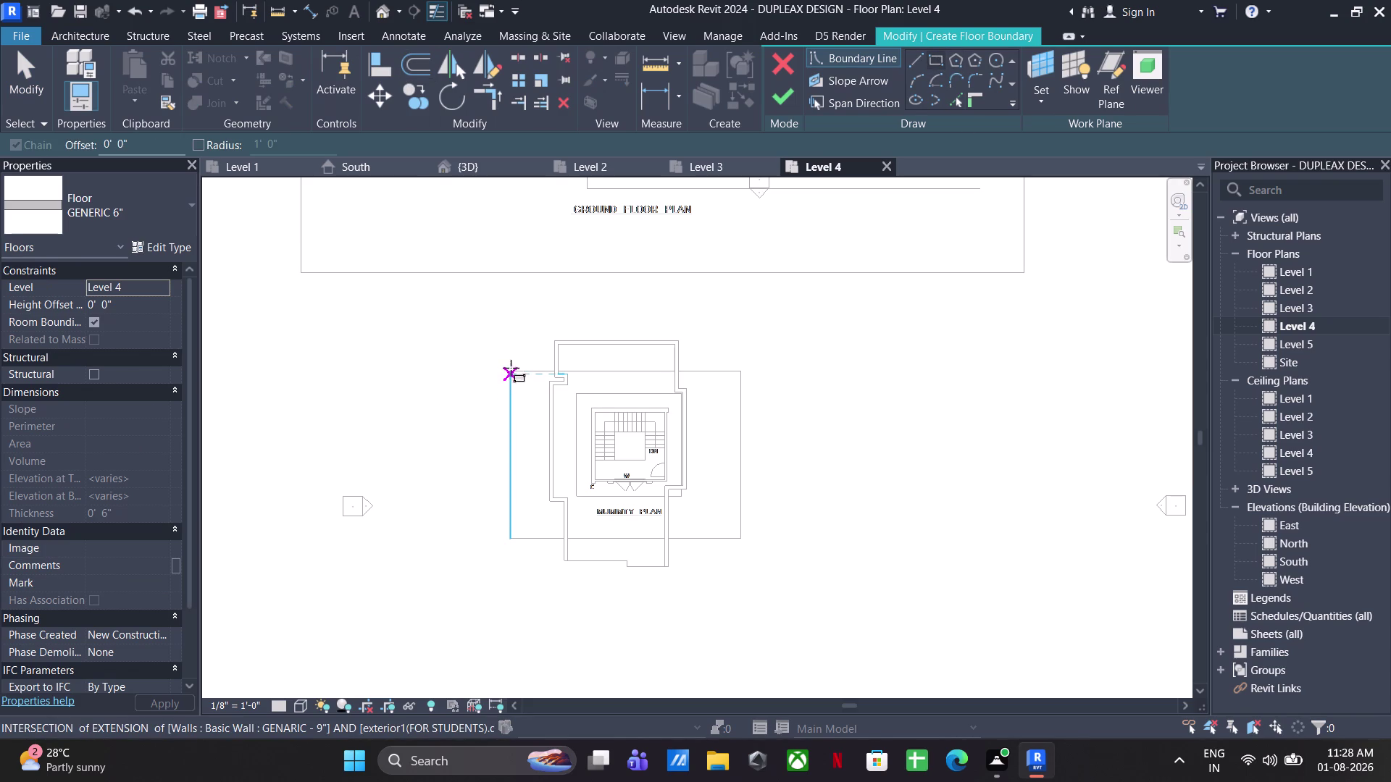
click(514, 546)
key(Escape)
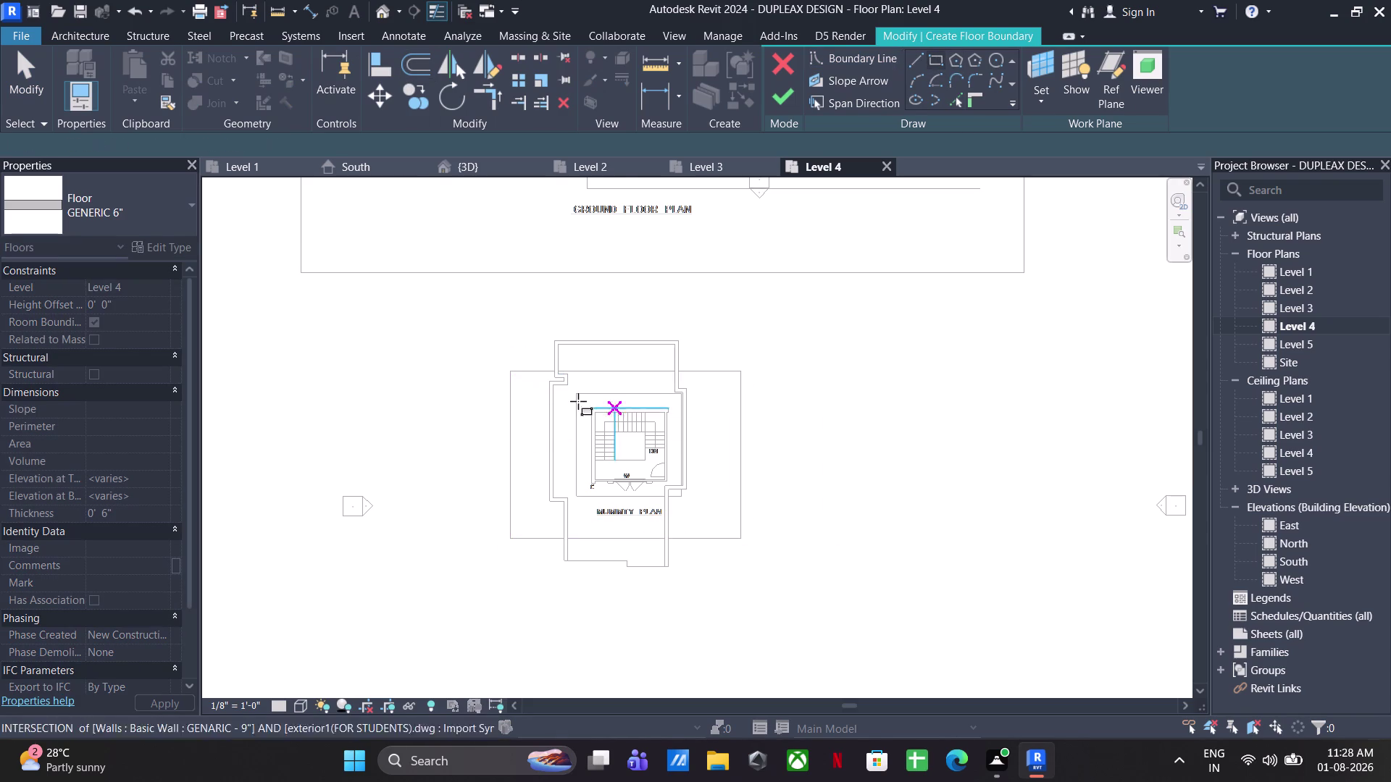
scroll(up, 3)
click(575, 393)
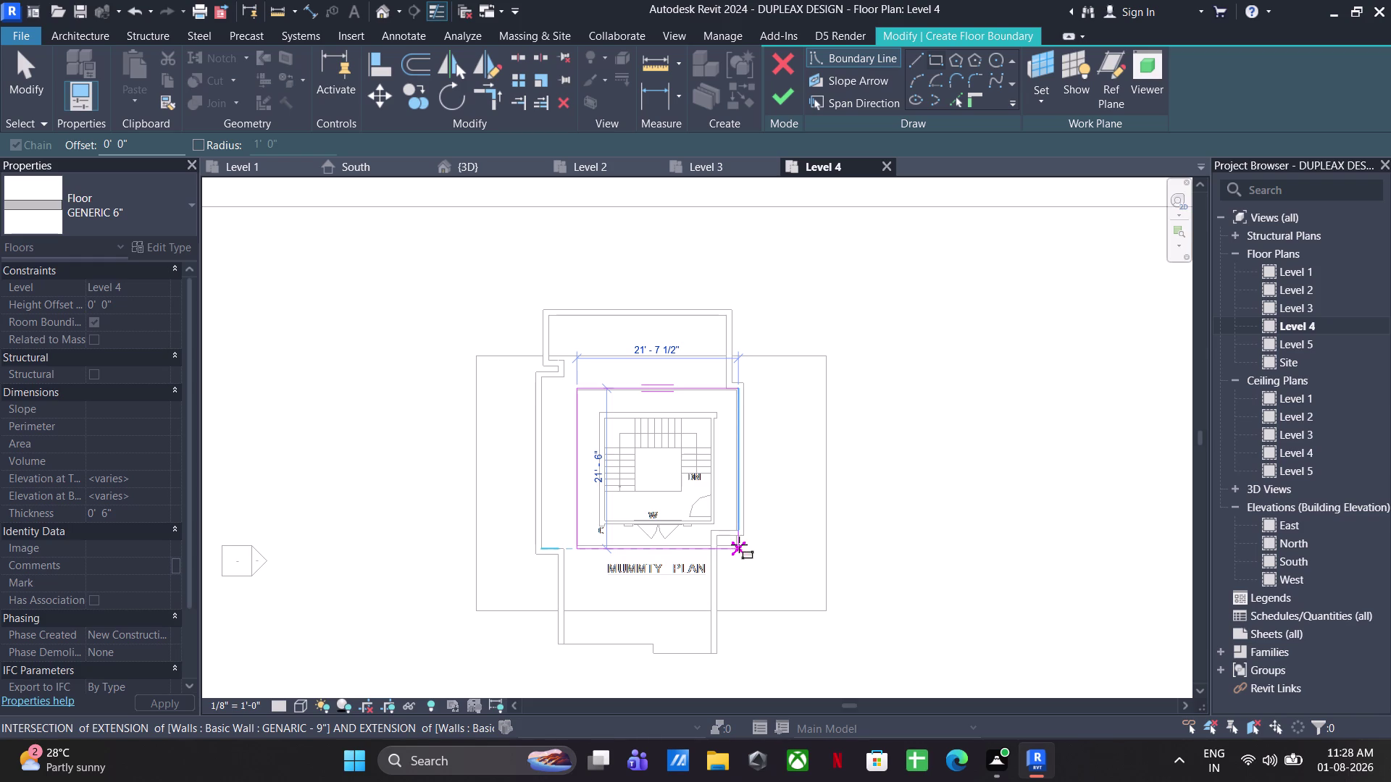
scroll(up, 3)
click(723, 542)
key(Escape)
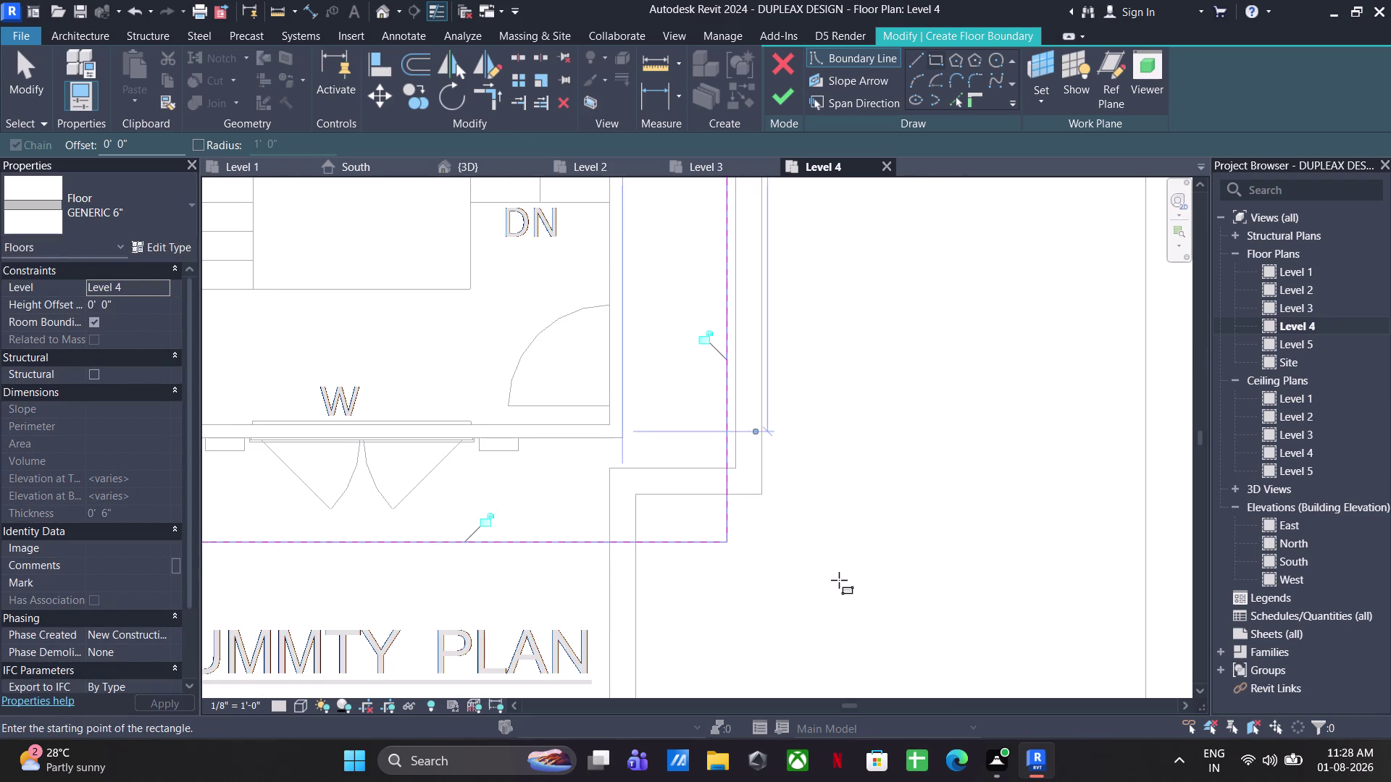
key(Escape)
scroll(down, 3)
key(Escape)
key(Escape)
key(Escape)
key(Escape)
Finish the 6" slab, answer the wall-attach prompt, inspect in 3D, return to Level 4.
click(779, 86)
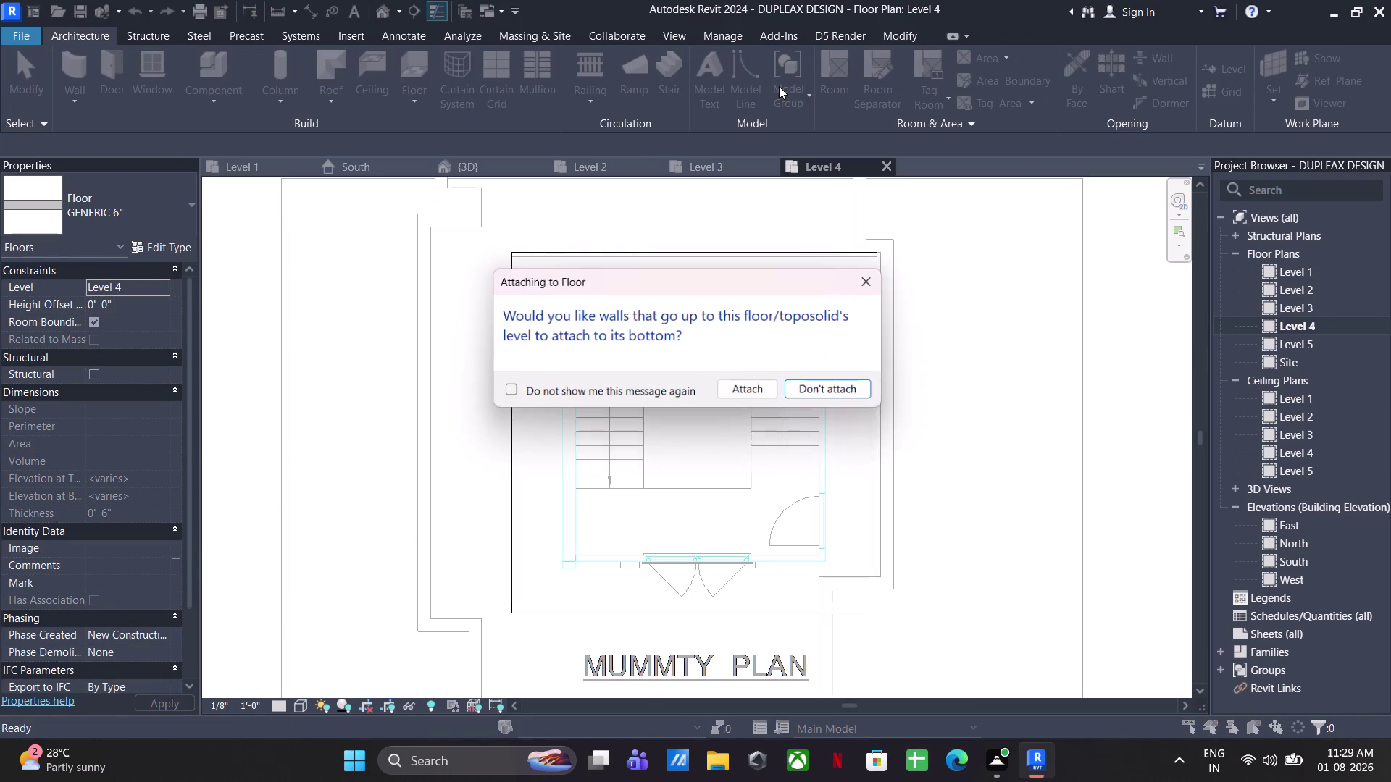
click(766, 387)
click(1026, 459)
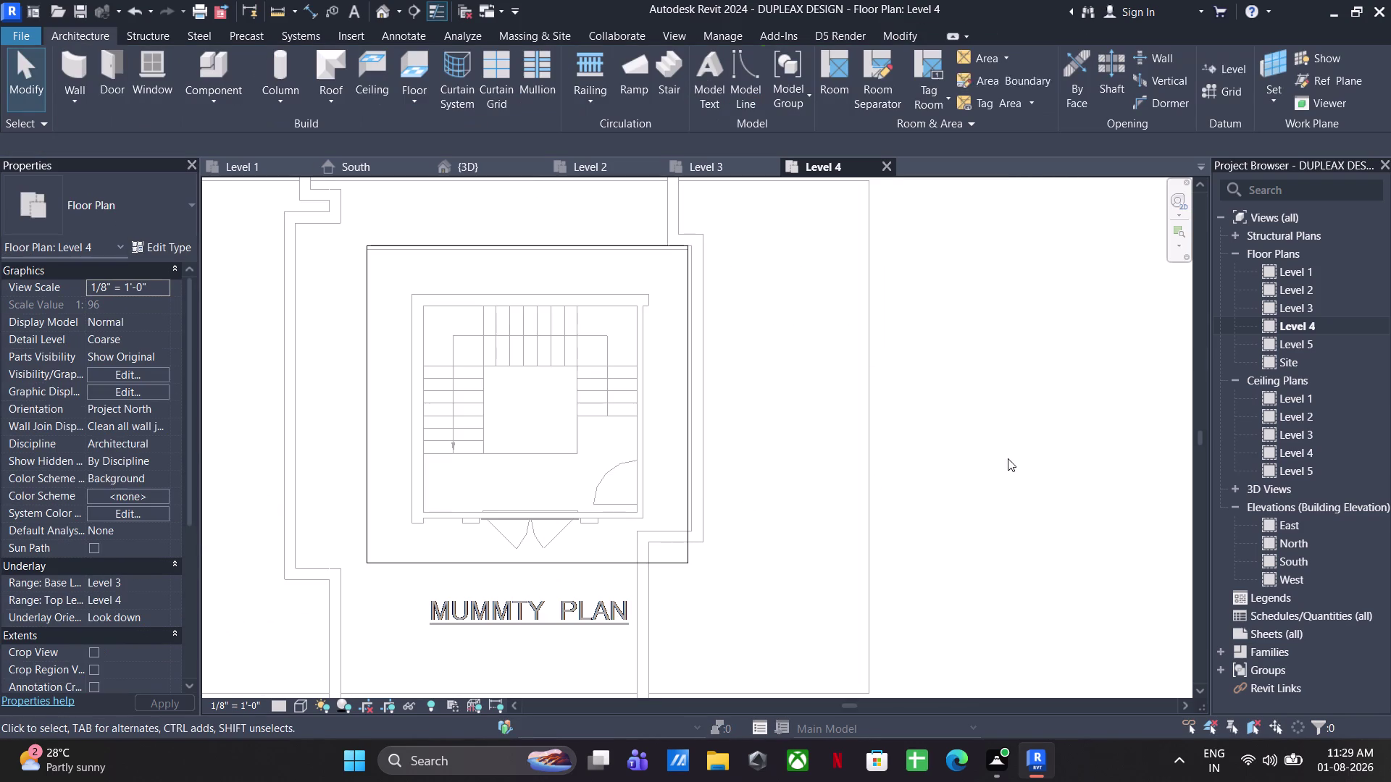
click(480, 166)
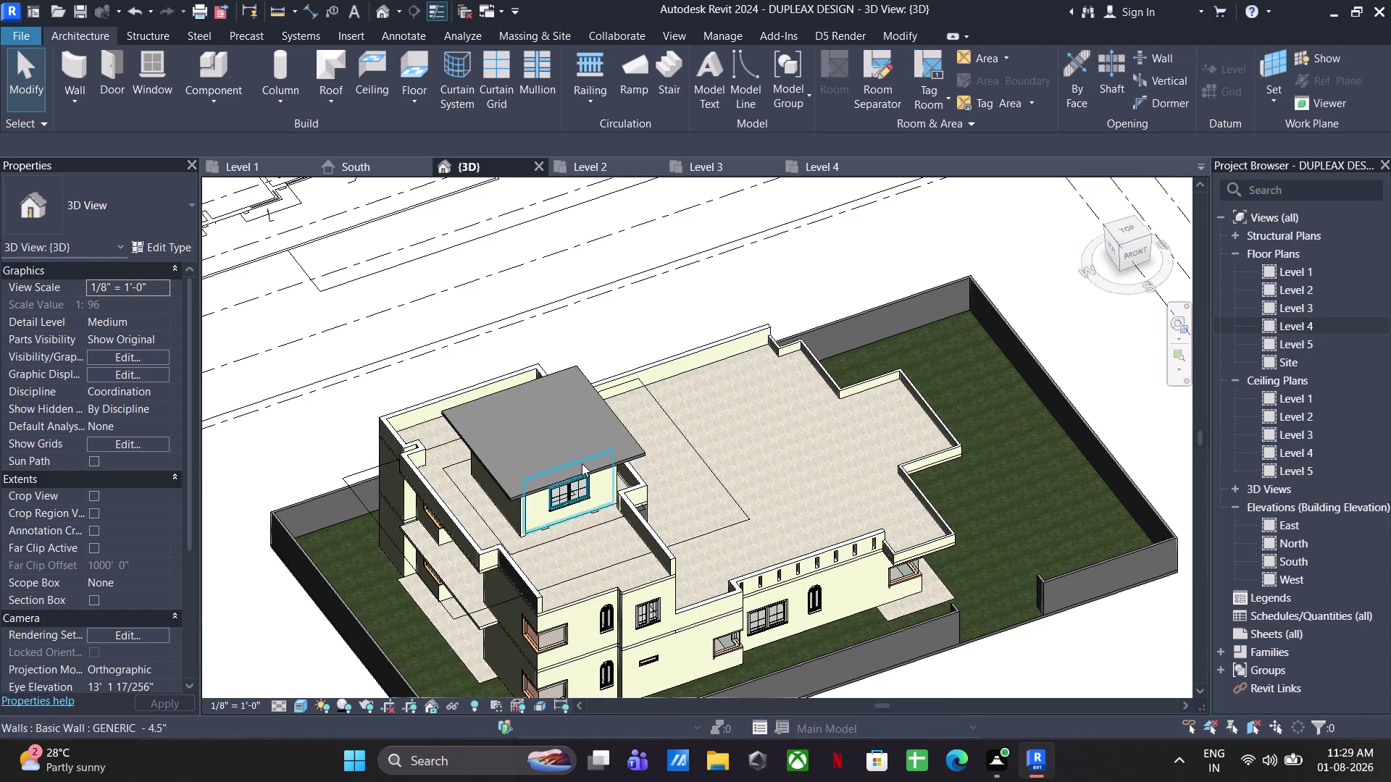
scroll(up, 3)
middle_drag(581, 466, 430, 186)
scroll(up, 3)
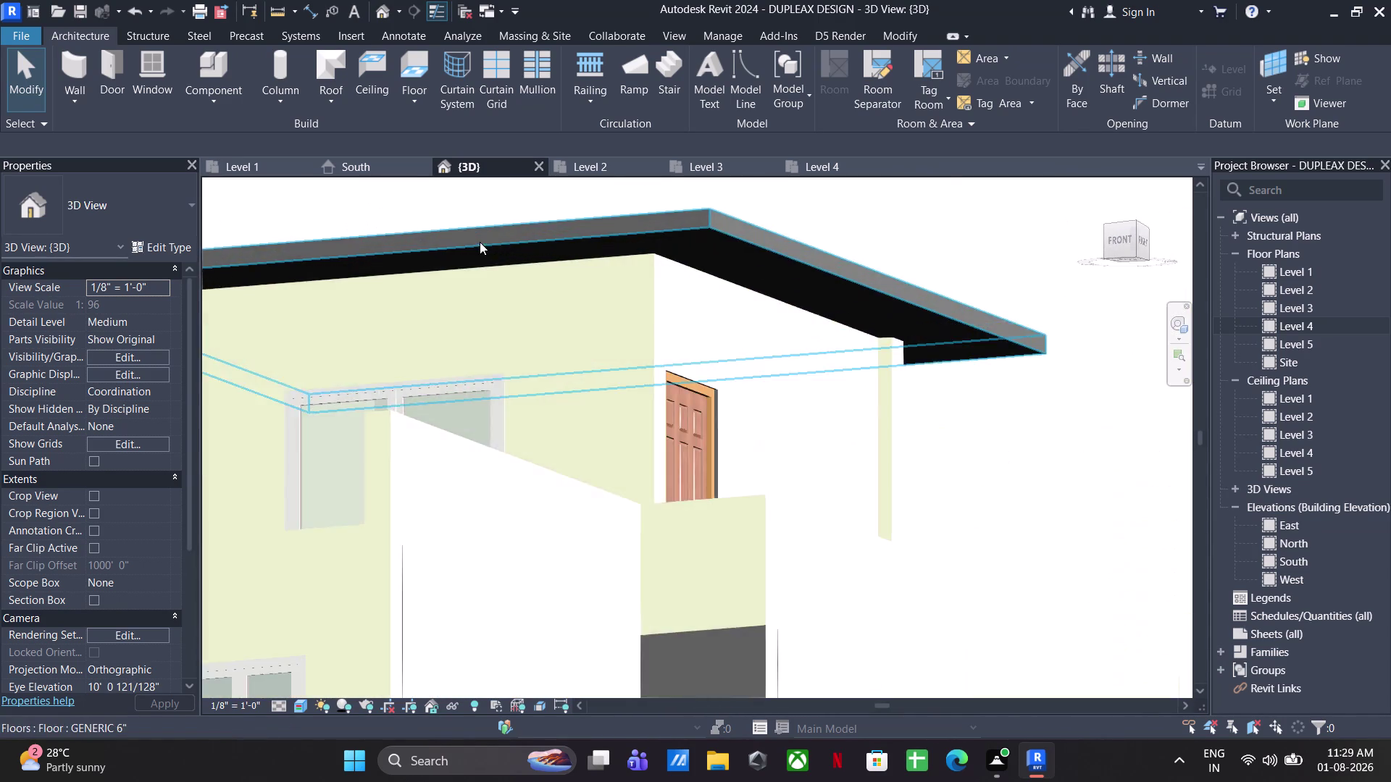
middle_drag(491, 259, 577, 550)
click(811, 170)
scroll(down, 3)
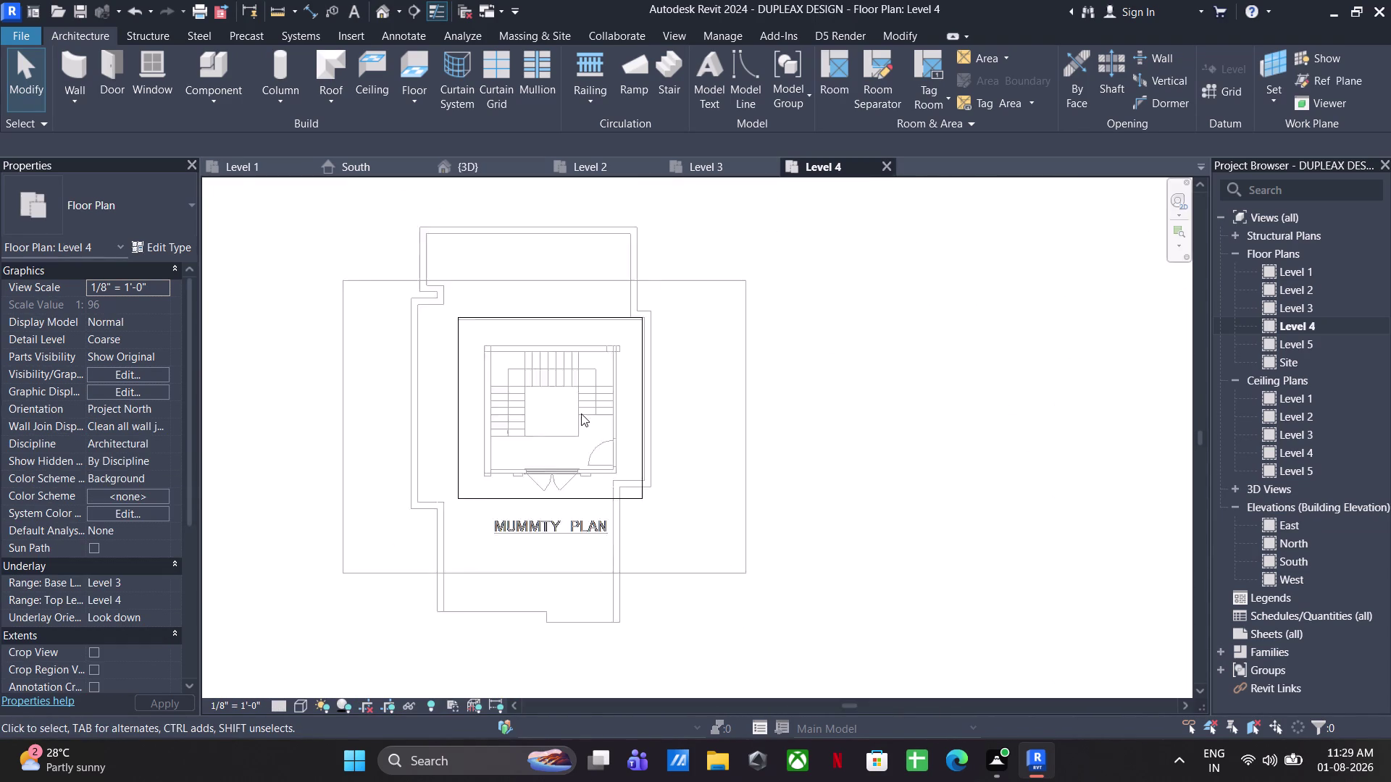
click(66, 65)
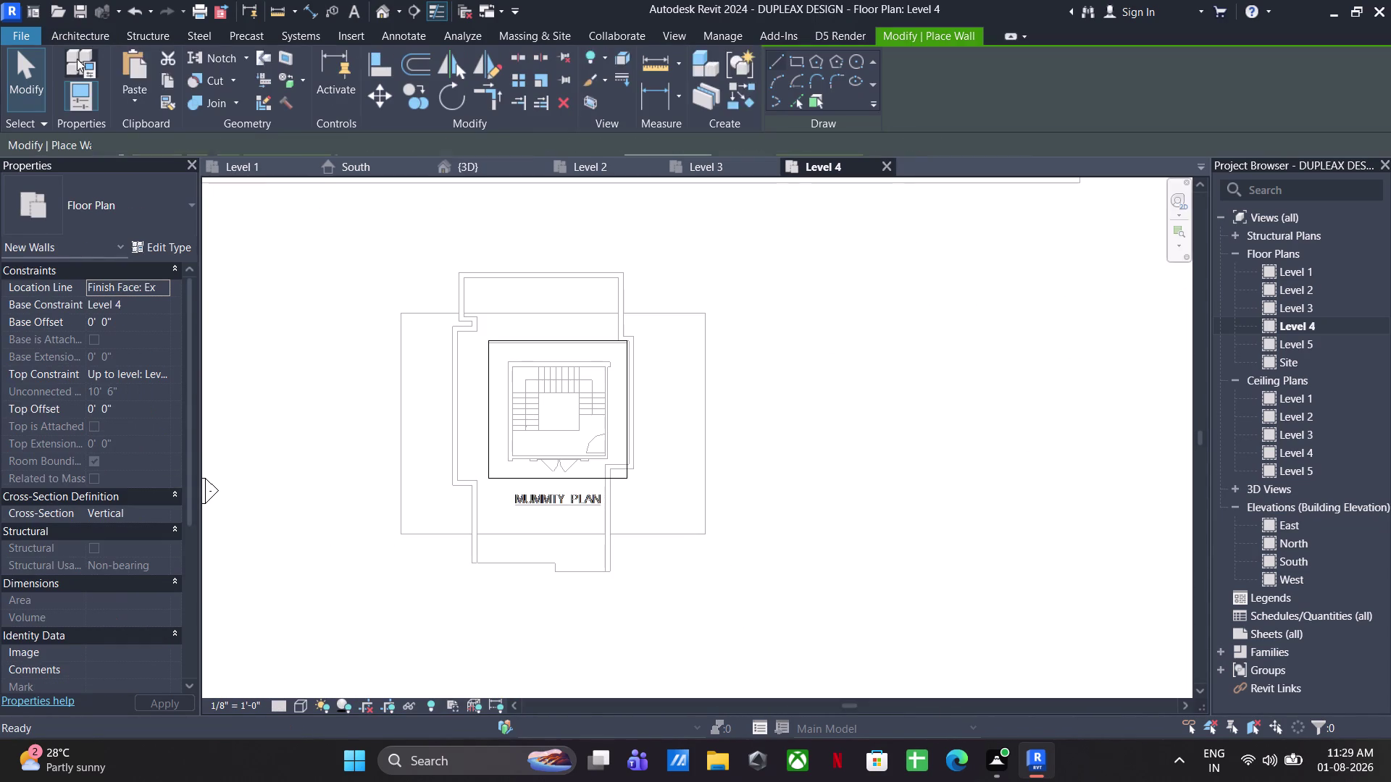
Set the wall type to GENERIC - 4.5" with an unconnected height of 3'.
click(222, 140)
click(222, 141)
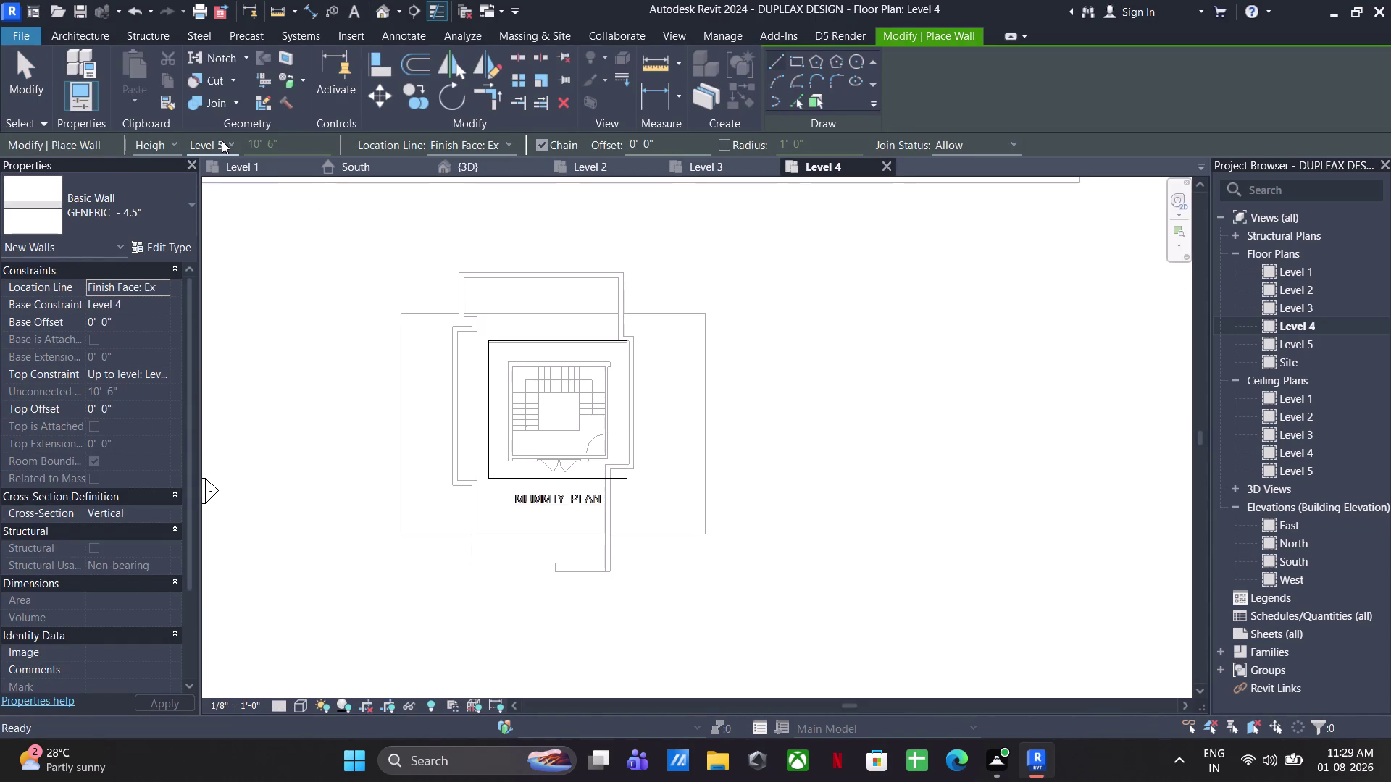
click(221, 140)
click(227, 237)
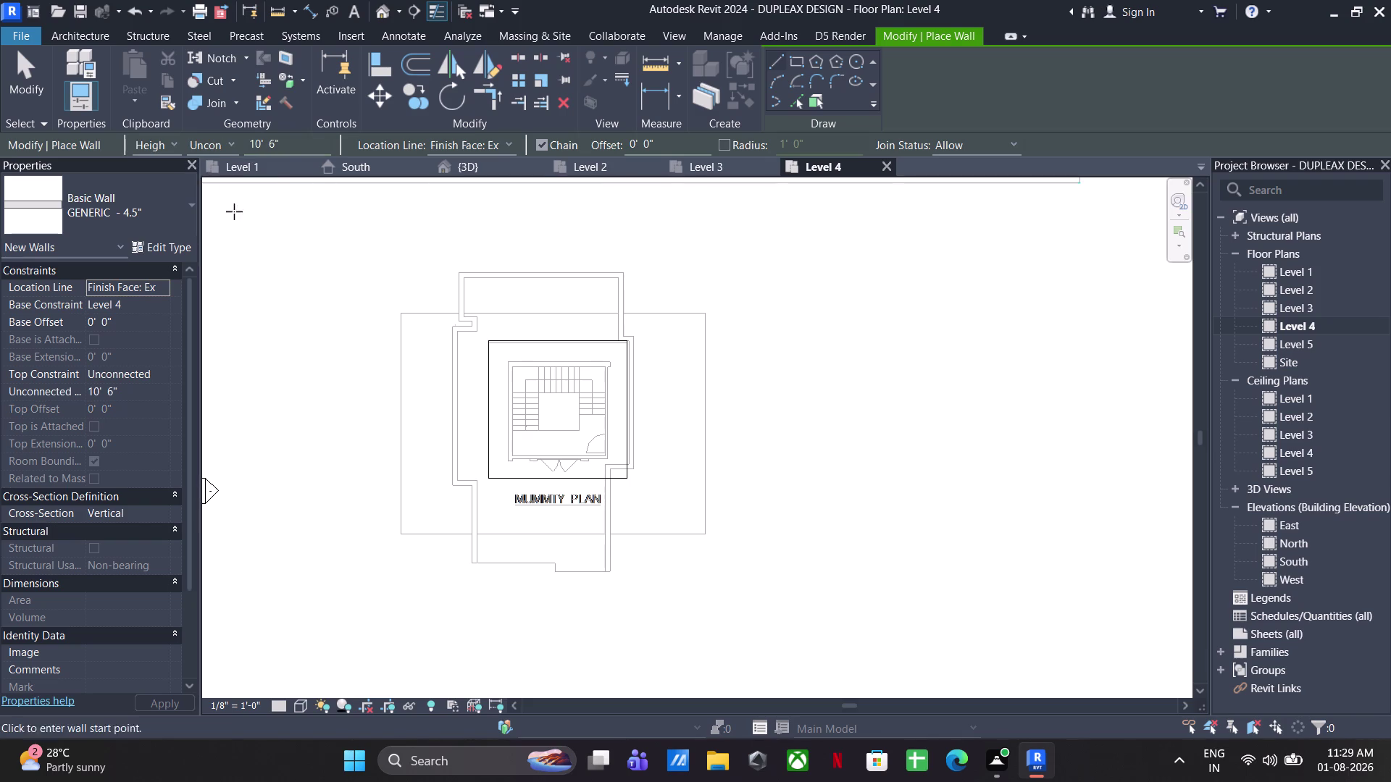
drag(297, 151, 245, 151)
text(3')
key(Return)
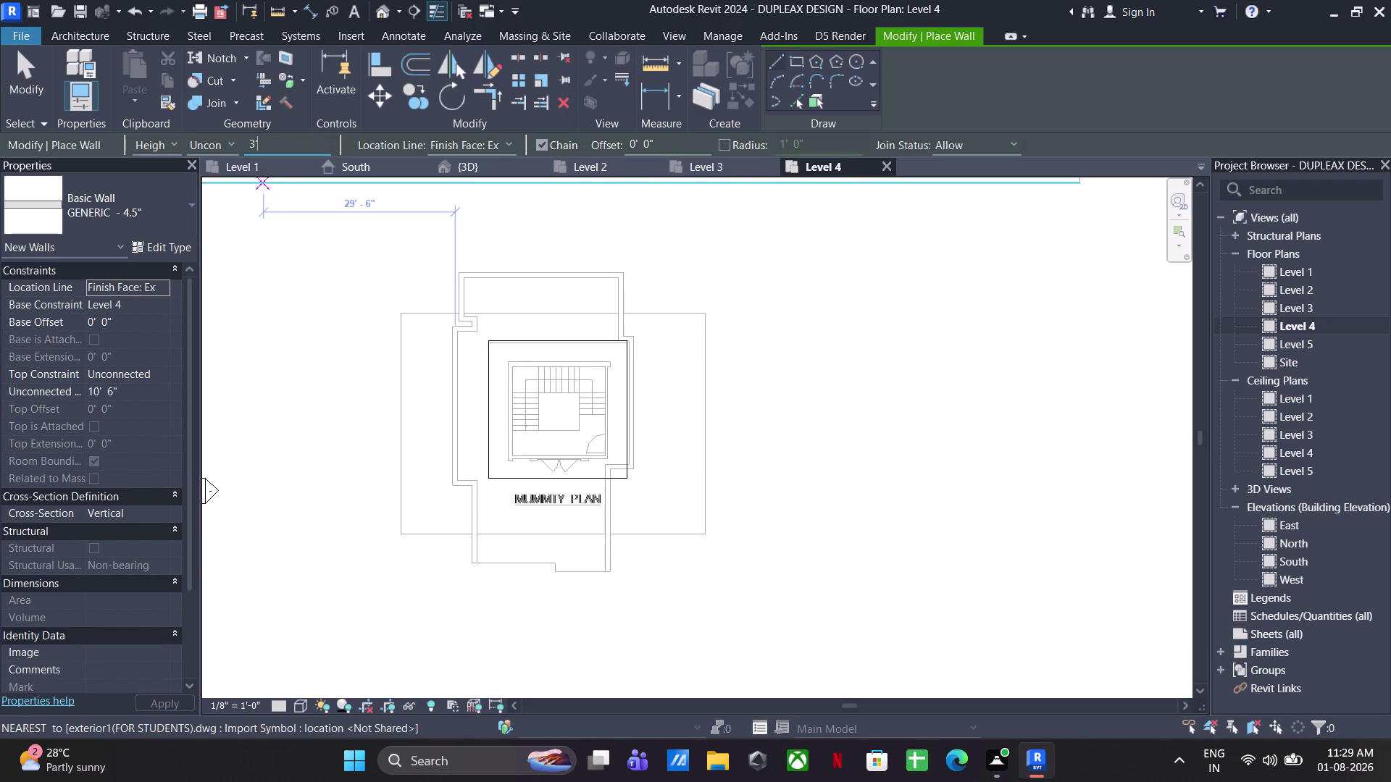
Place the parapet wall along the slab edges using Pick Lines, then exit.
click(792, 61)
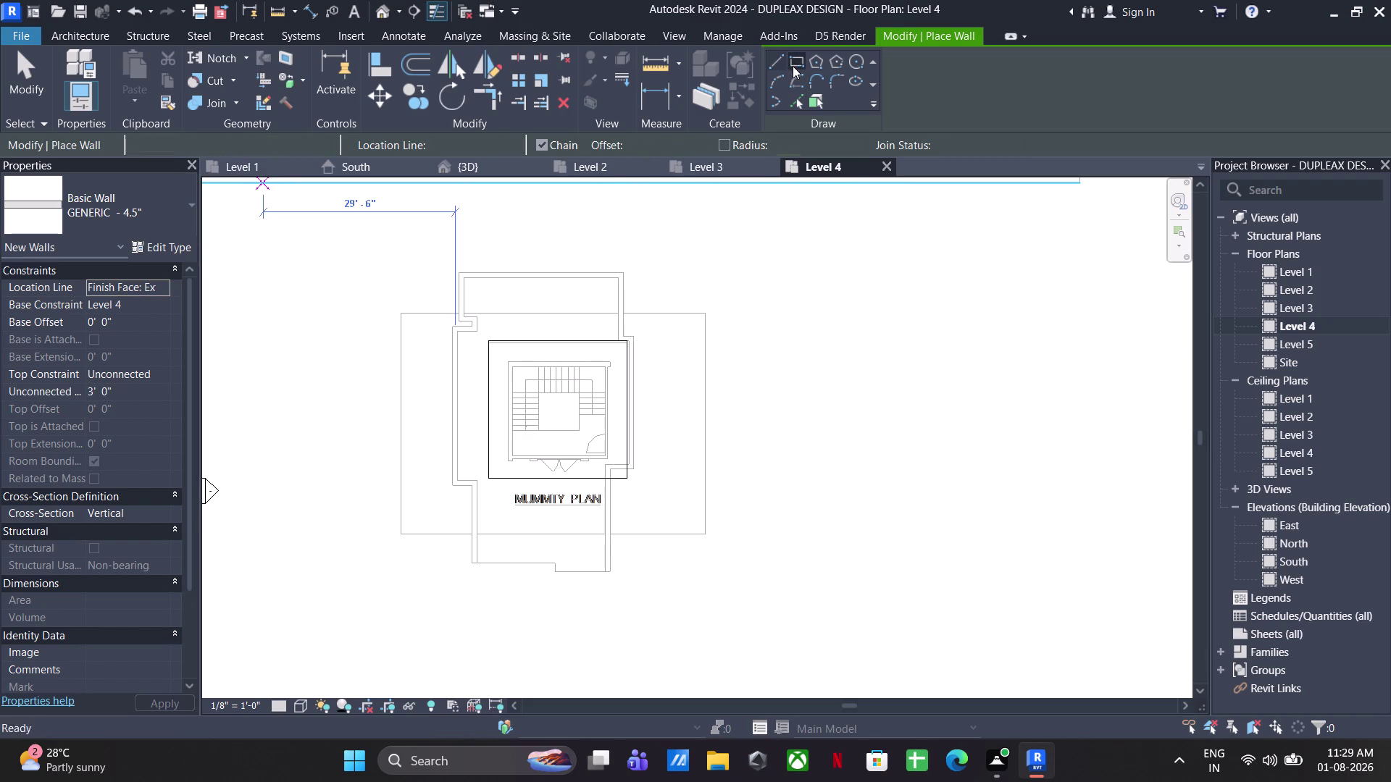
click(487, 475)
scroll(up, 3)
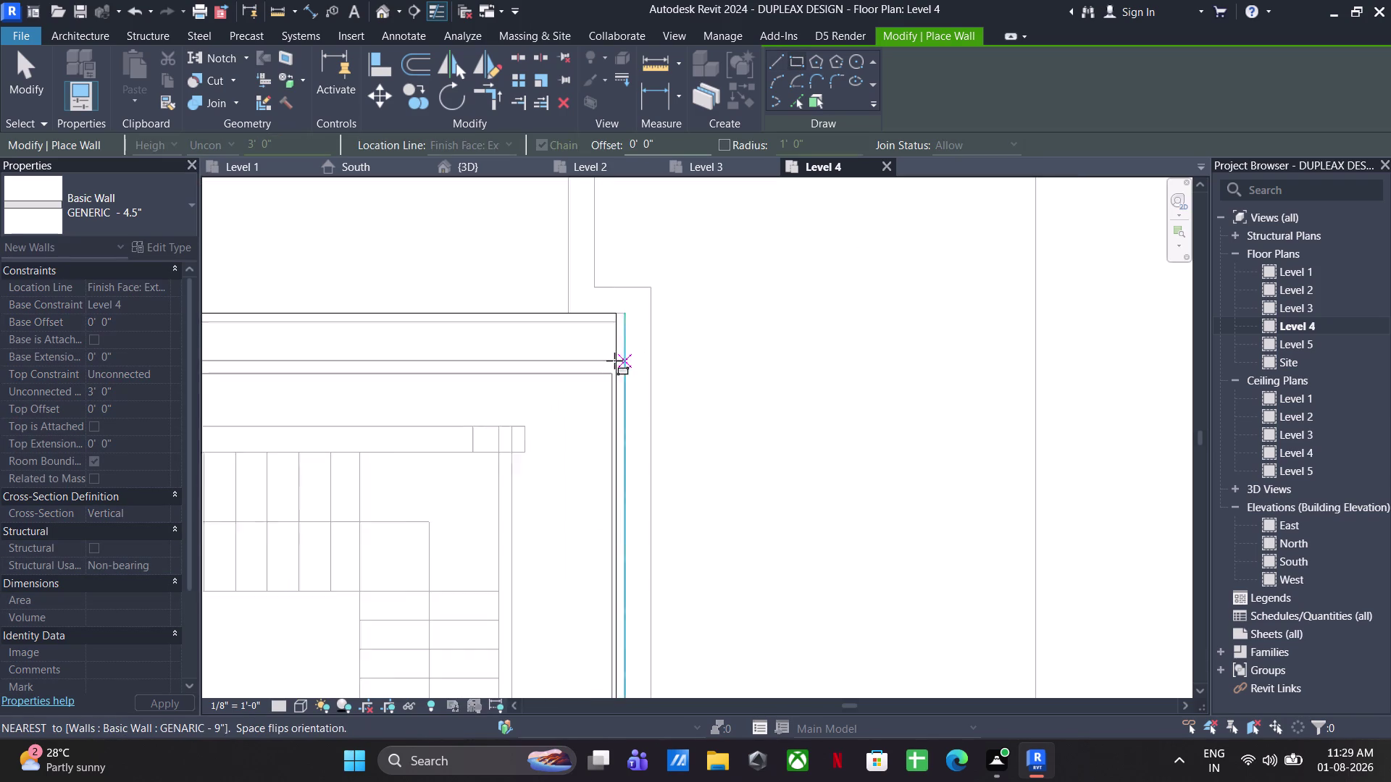
scroll(up, 3)
click(608, 308)
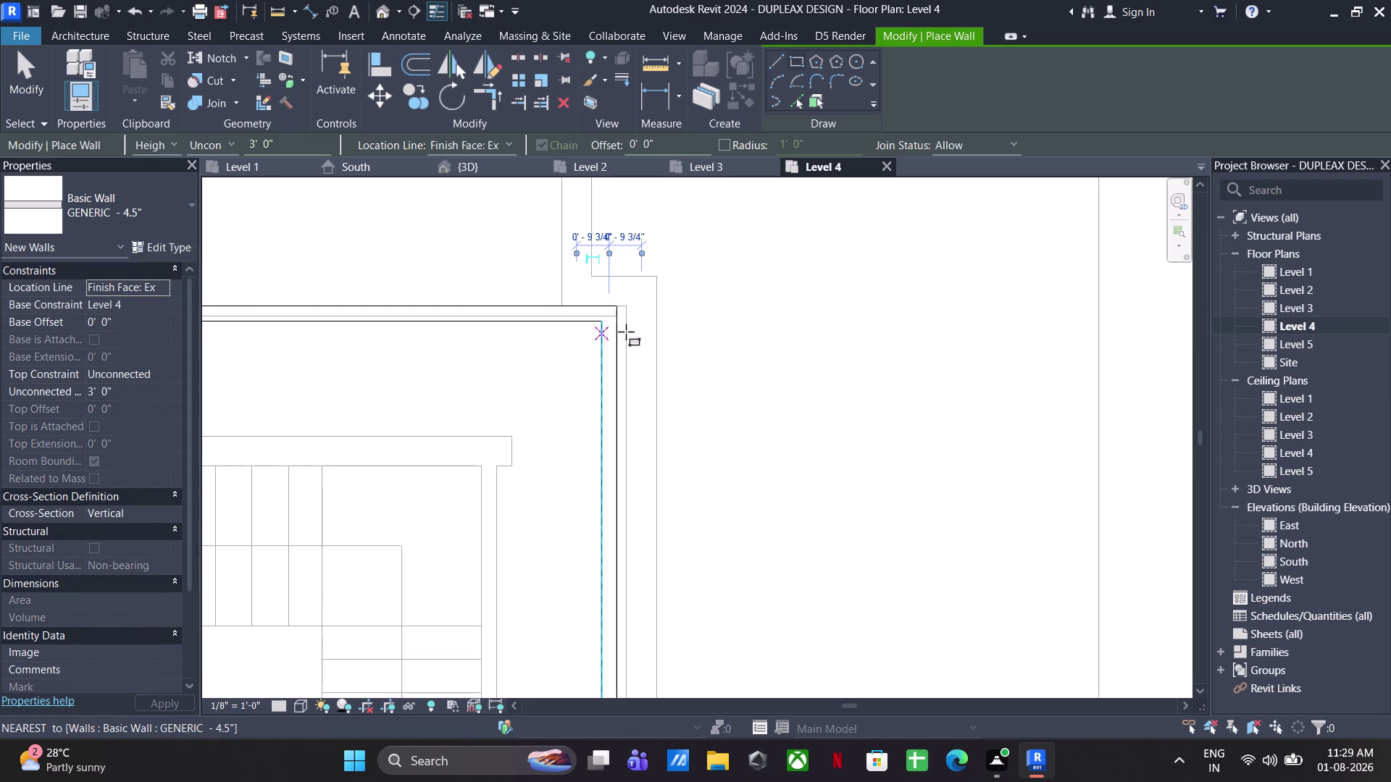
key(Escape)
key(Escape)
key(Escape)
key(Escape)
key(Escape)
key(Escape)
key(Escape)
key(Escape)
key(Escape)
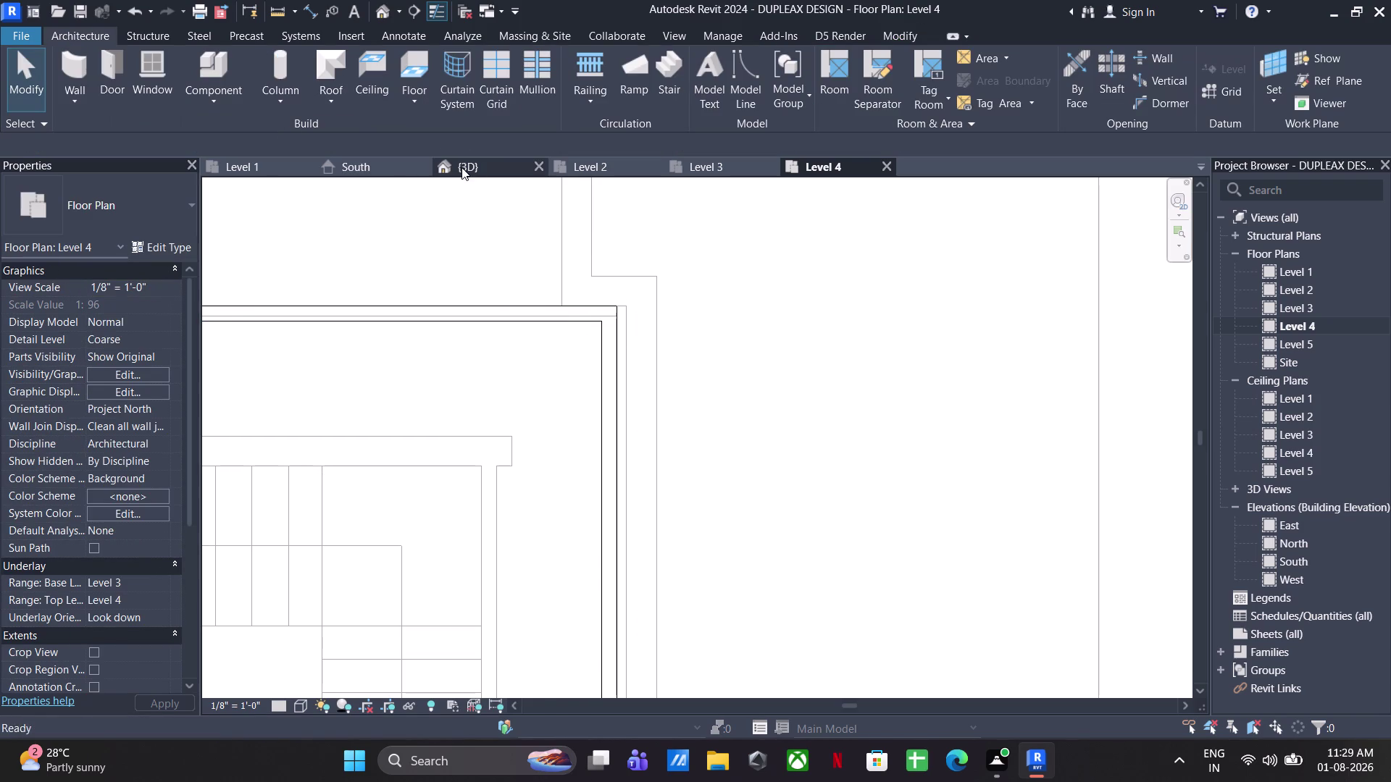
In the 3D view, start Paint (PT) with OUTER WALL PAINT as the material.
click(461, 167)
scroll(down, 3)
middle_drag(659, 402, 493, 156)
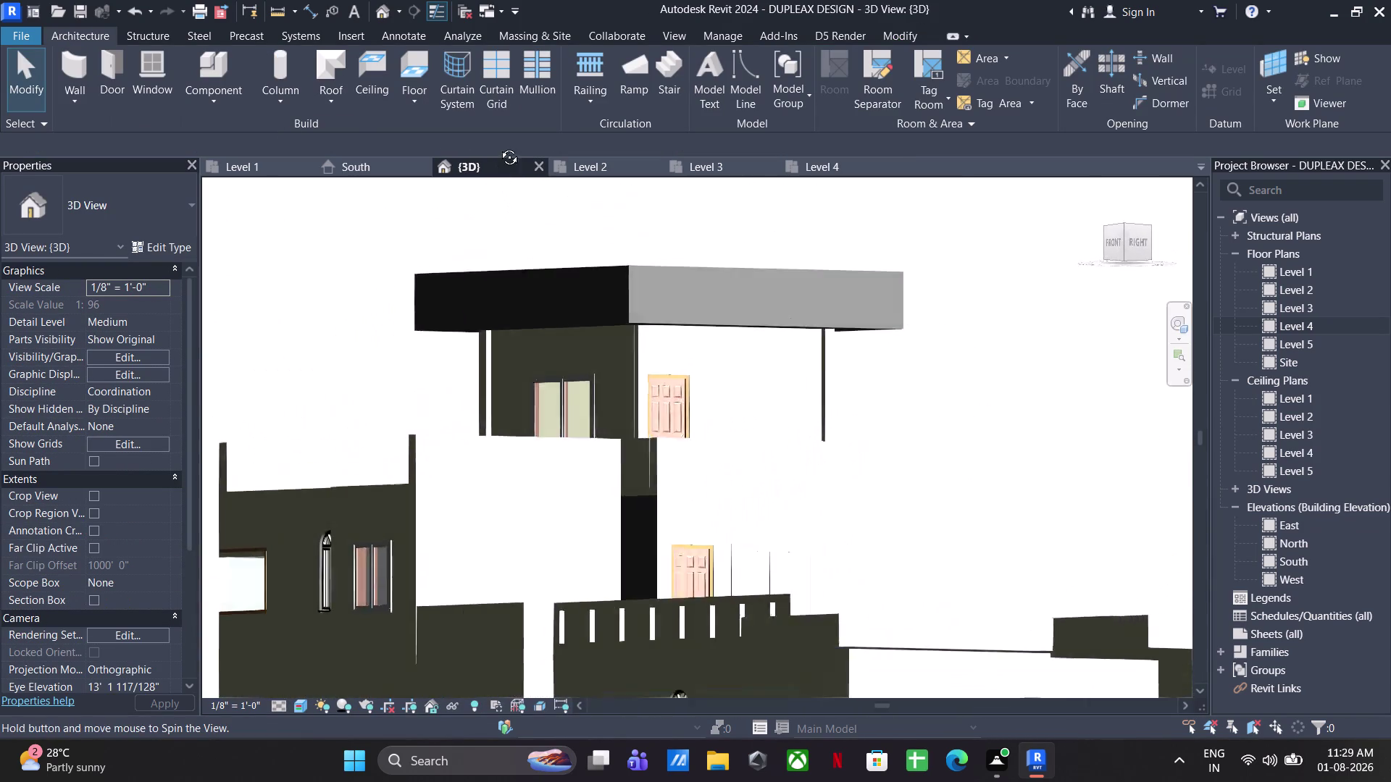
middle_drag(493, 155, 515, 105)
scroll(up, 3)
text(PT)
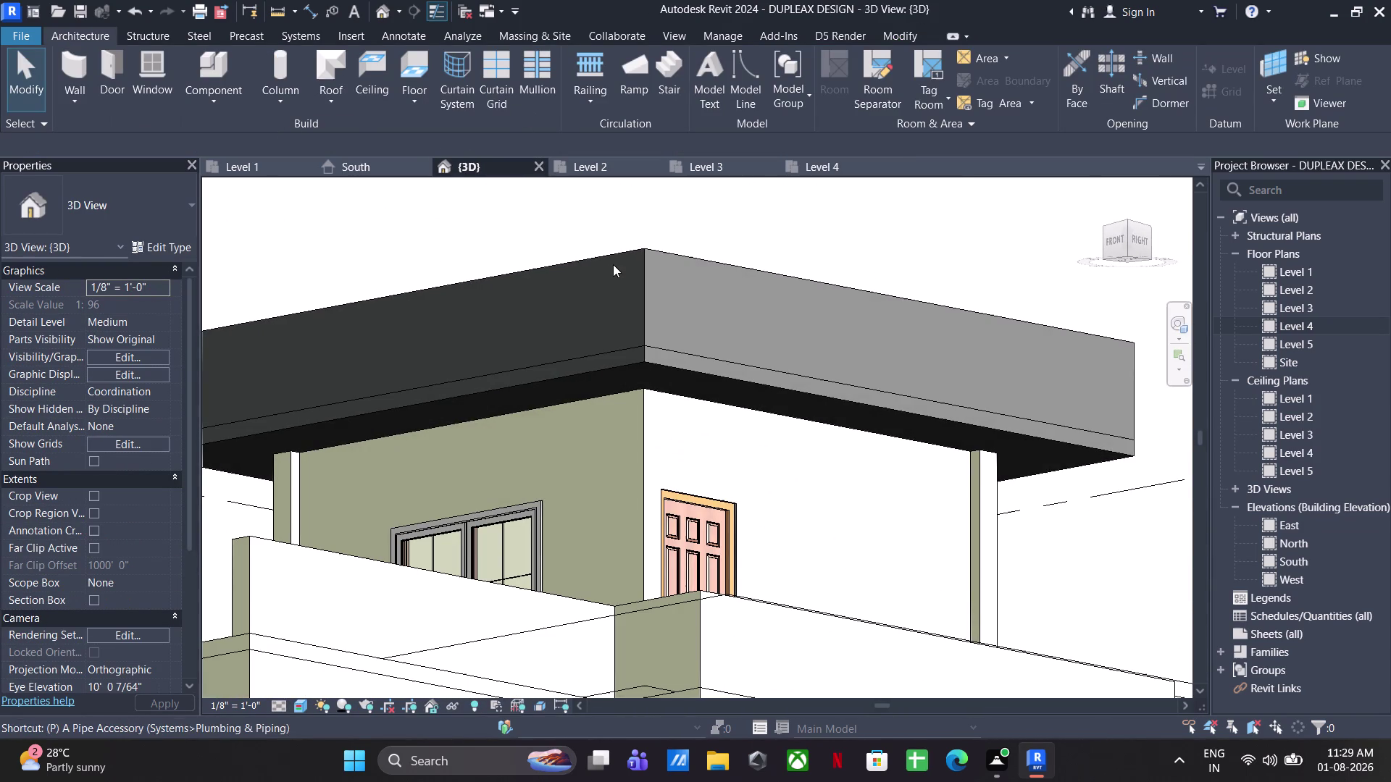
click(415, 430)
click(567, 320)
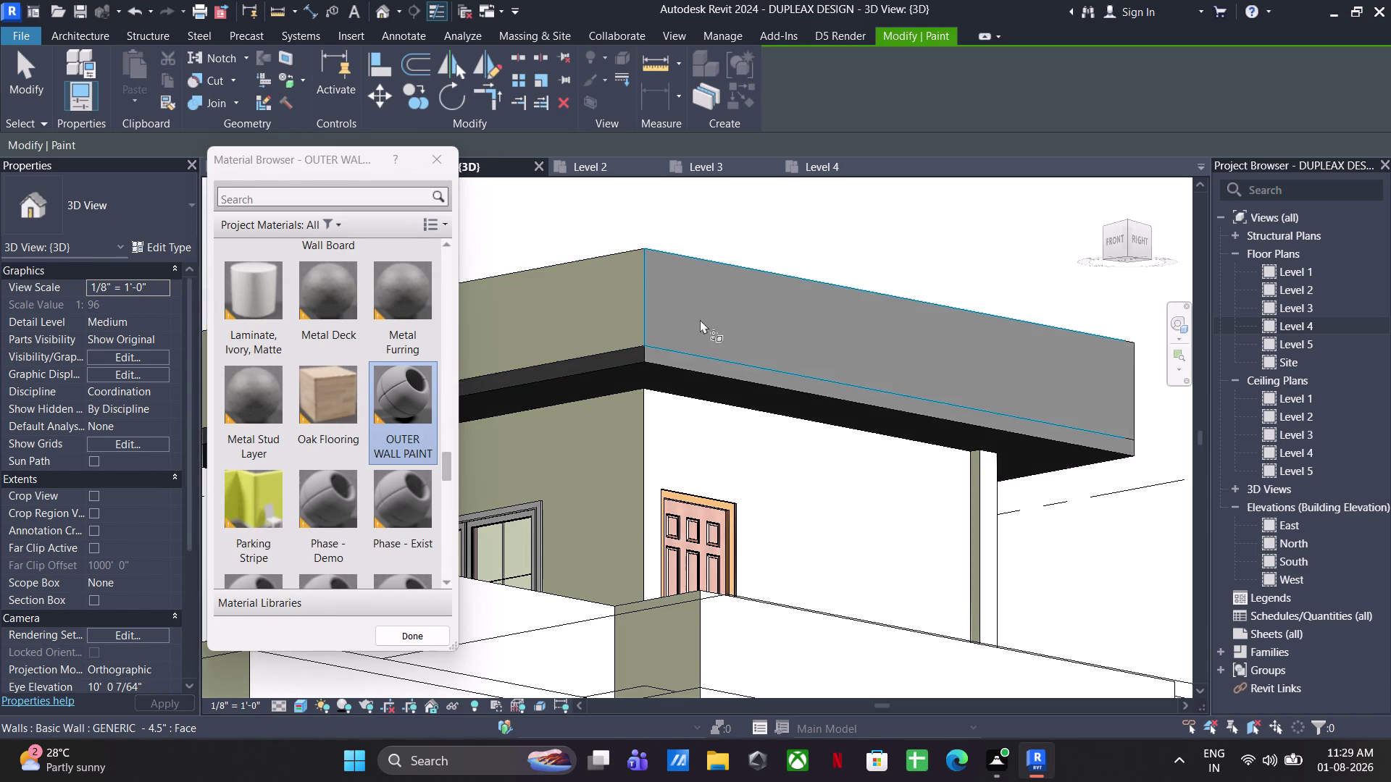
click(705, 322)
scroll(up, 3)
Paint the front and rear parapet faces and slab edge with OUTER WALL PAINT.
click(600, 367)
scroll(up, 3)
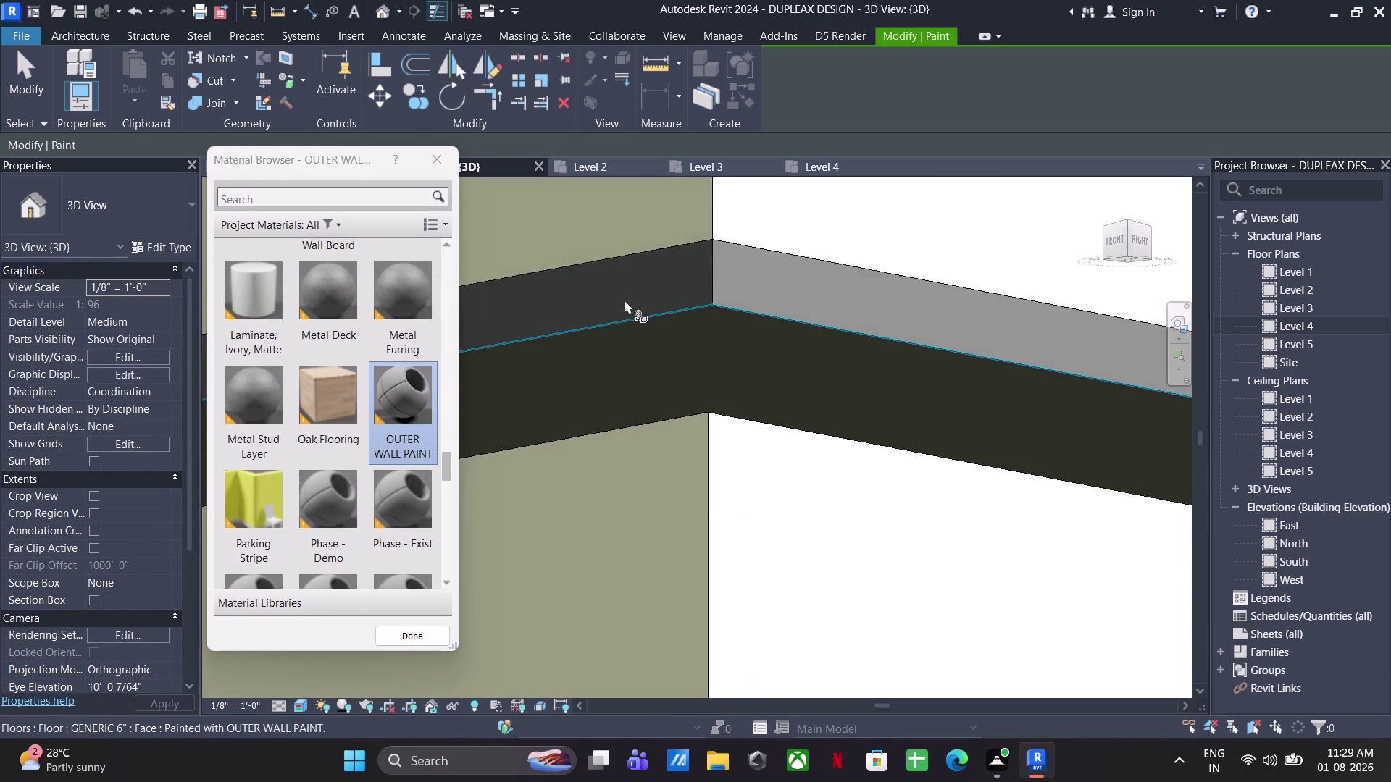
click(624, 300)
click(747, 286)
scroll(down, 3)
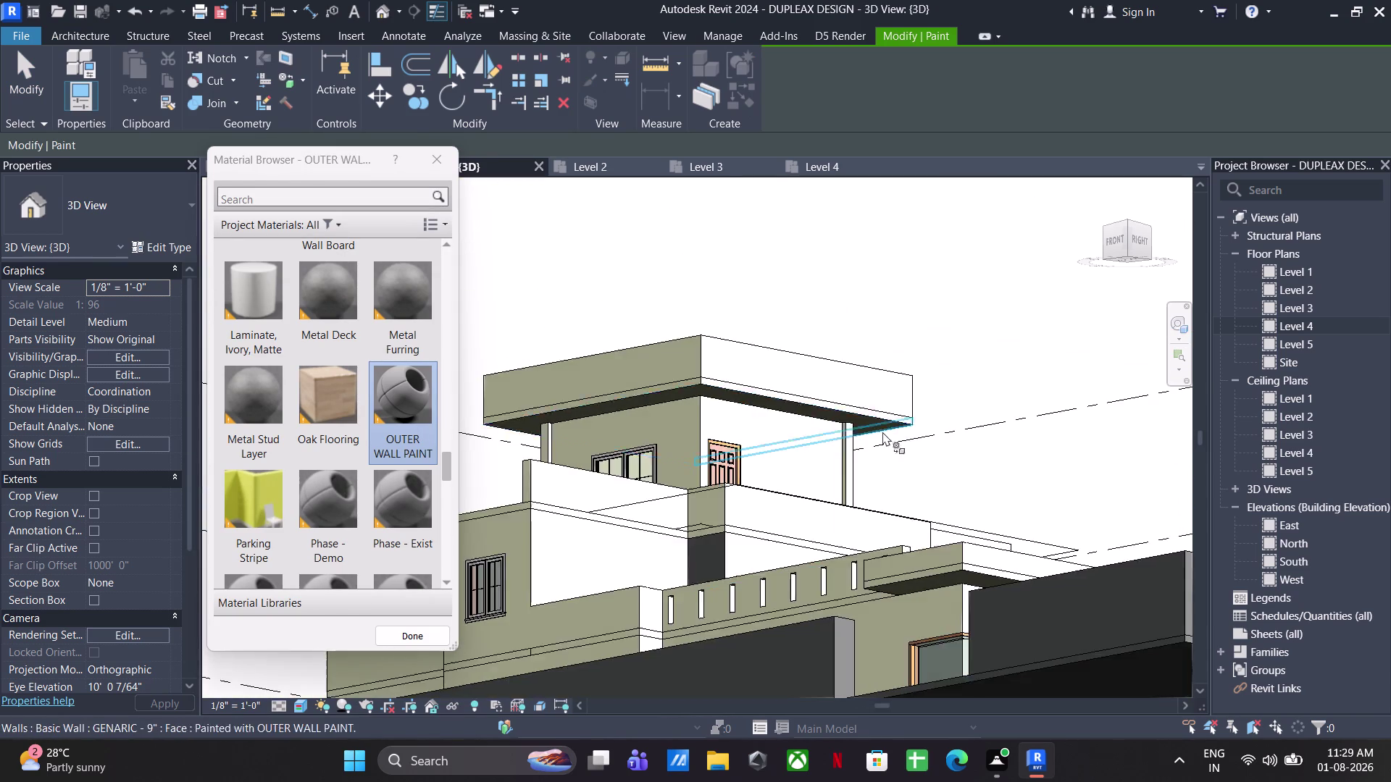
middle_drag(888, 430, 564, 562)
middle_drag(998, 470, 515, 588)
scroll(up, 3)
click(613, 480)
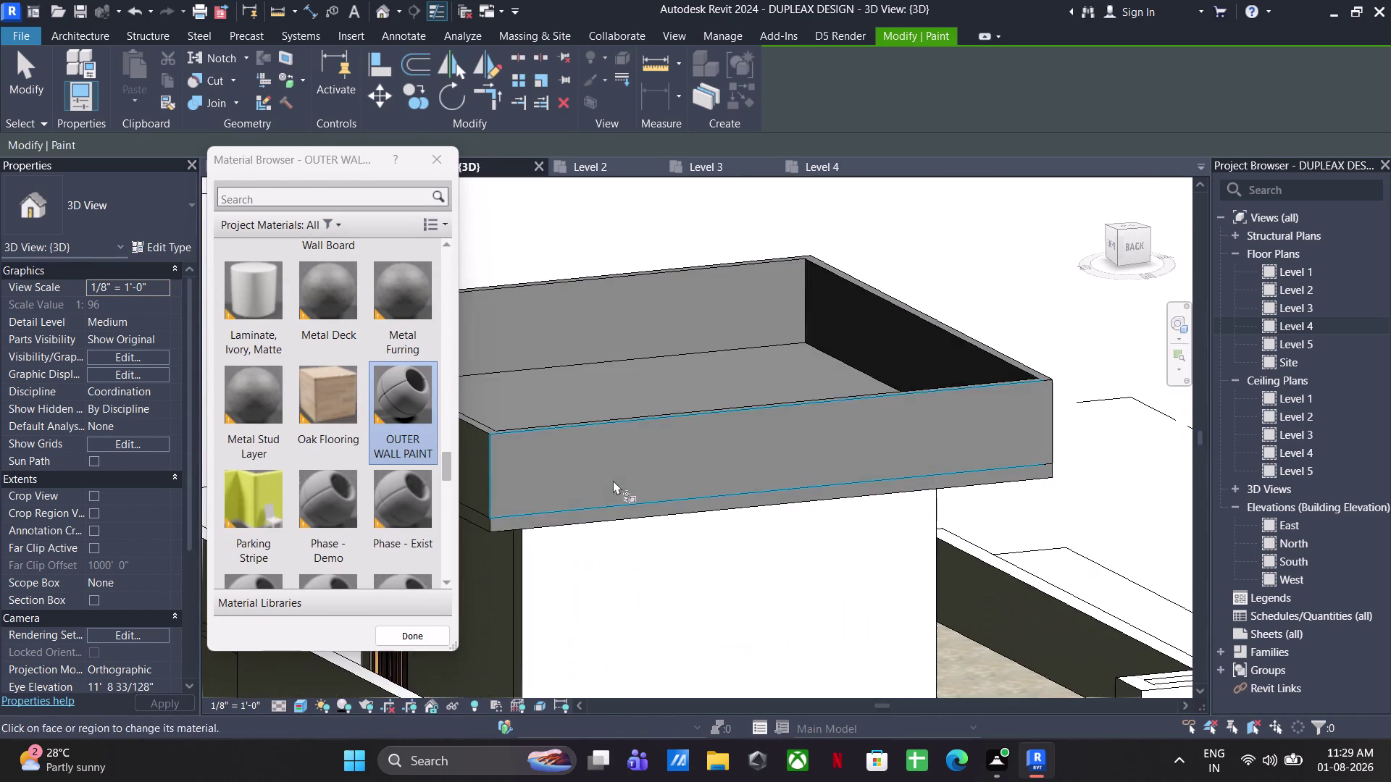
scroll(up, 3)
click(593, 471)
scroll(down, 3)
Paint more parapet, roof edge and floor slab faces with OUTER WALL PAINT.
middle_drag(643, 555, 695, 319)
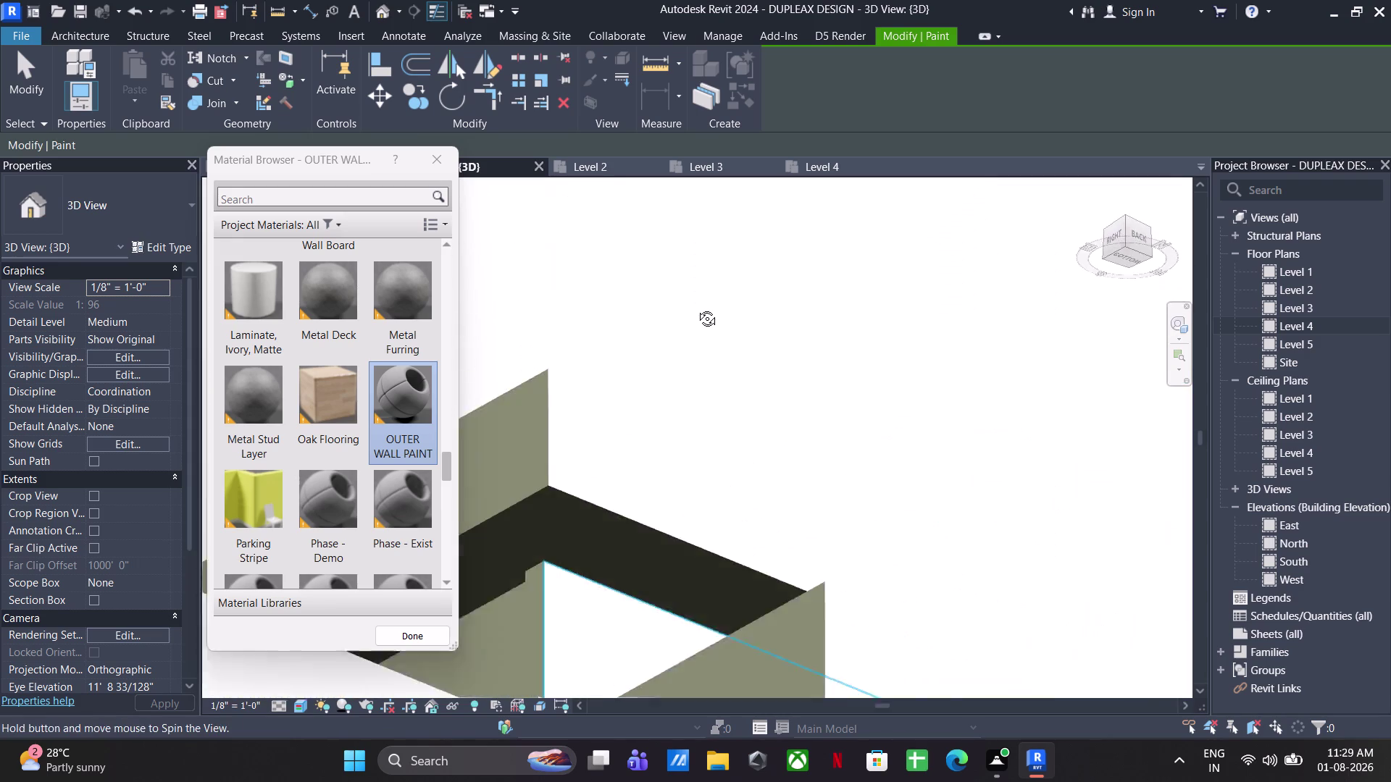
middle_drag(695, 319, 697, 302)
click(600, 583)
scroll(down, 3)
middle_drag(747, 559, 444, 778)
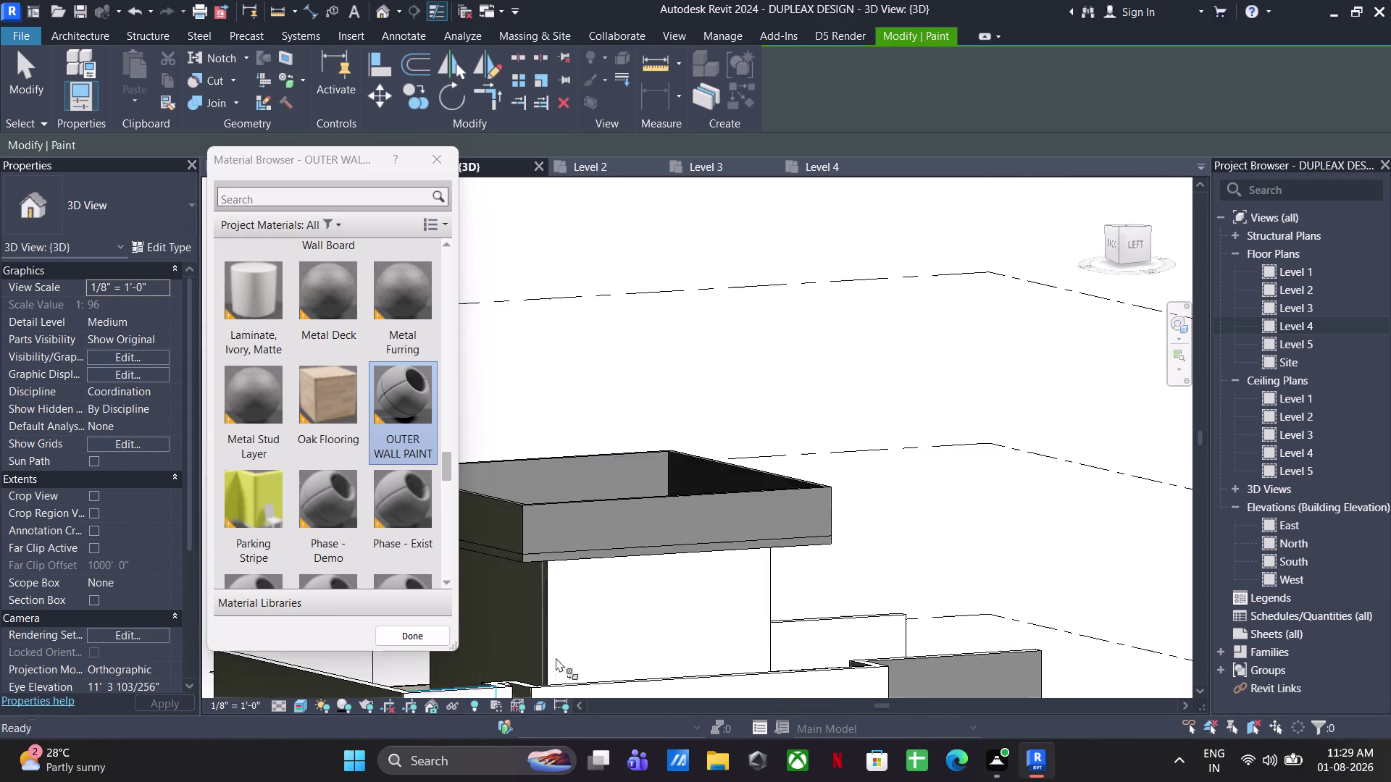
scroll(up, 3)
click(609, 407)
scroll(up, 3)
click(606, 479)
scroll(down, 3)
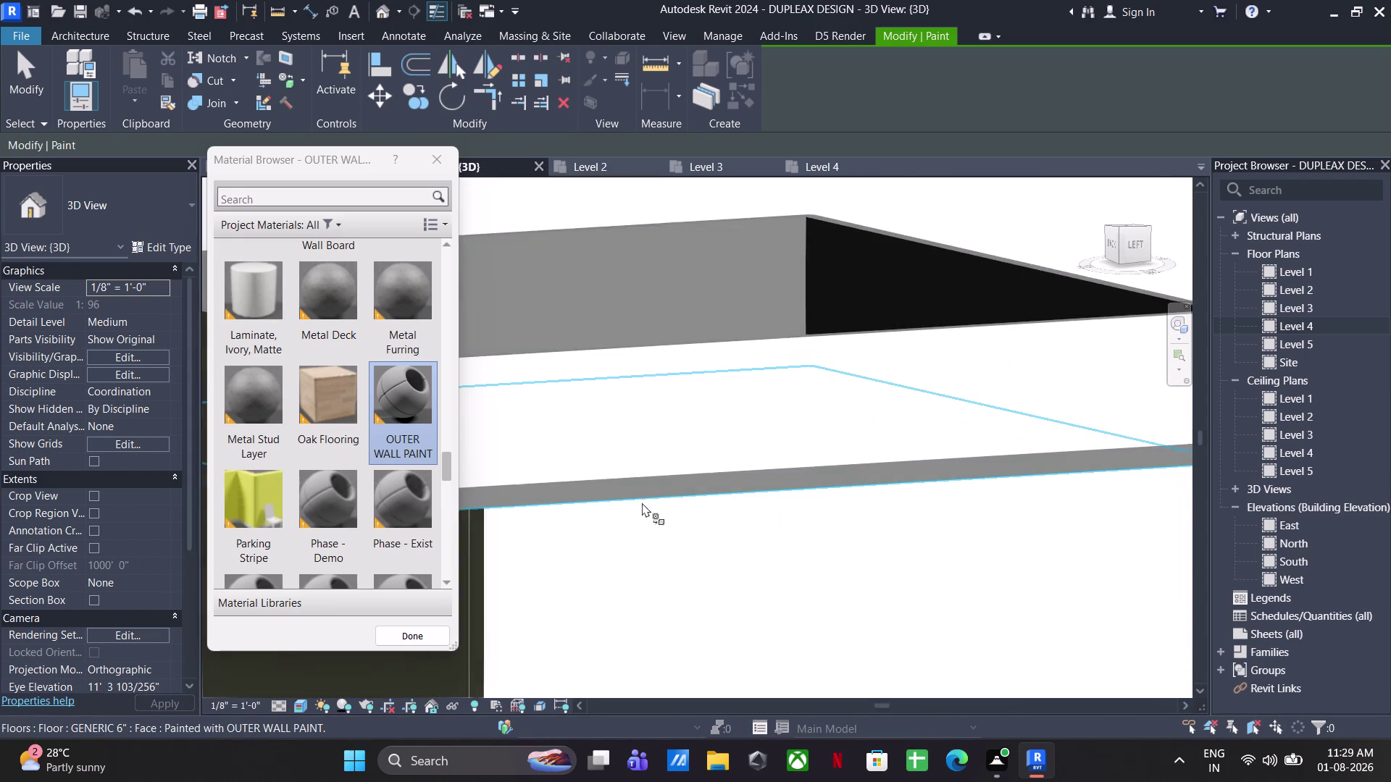
scroll(up, 3)
click(658, 481)
Paint the parapet wall top and back parapet faces with OUTER WALL PAINT.
scroll(down, 3)
middle_drag(772, 542, 742, 632)
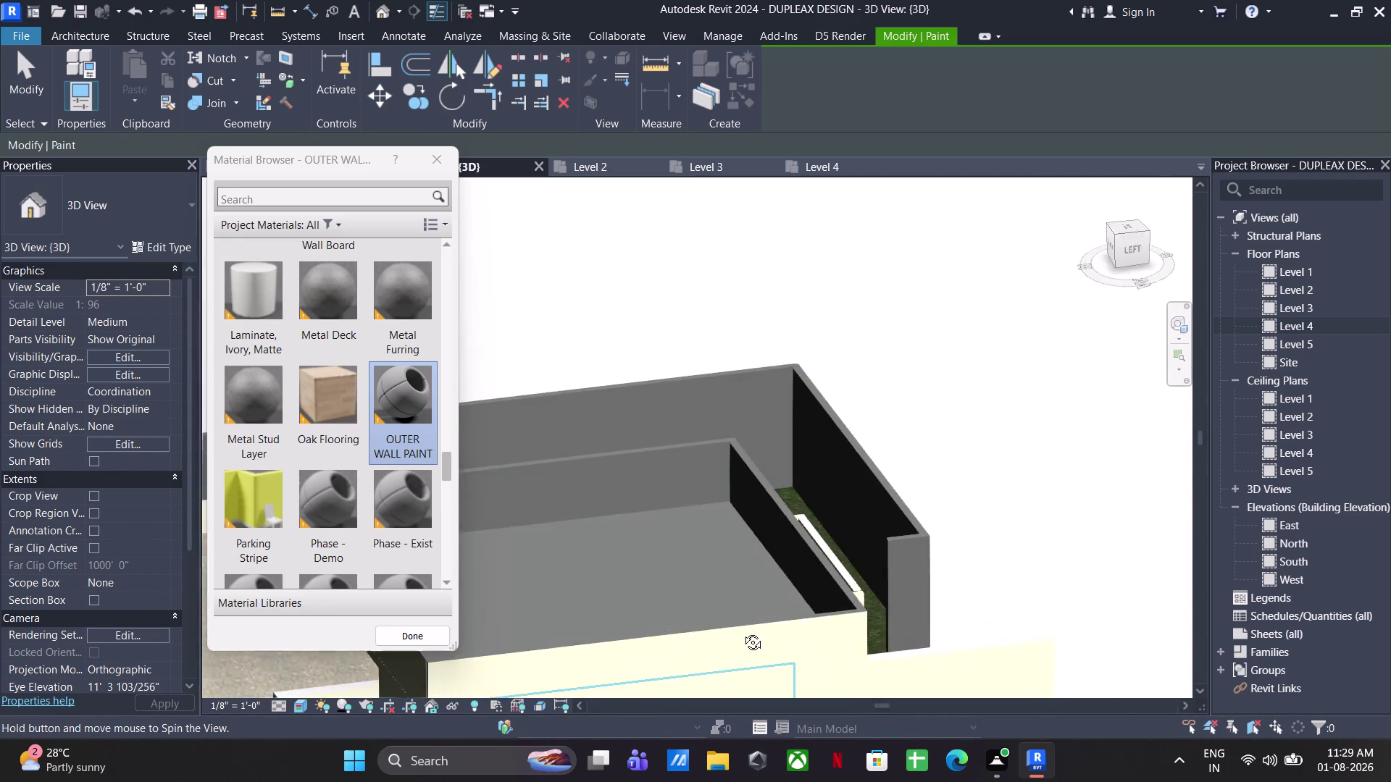
middle_drag(741, 632, 624, 393)
middle_drag(626, 397, 1219, 504)
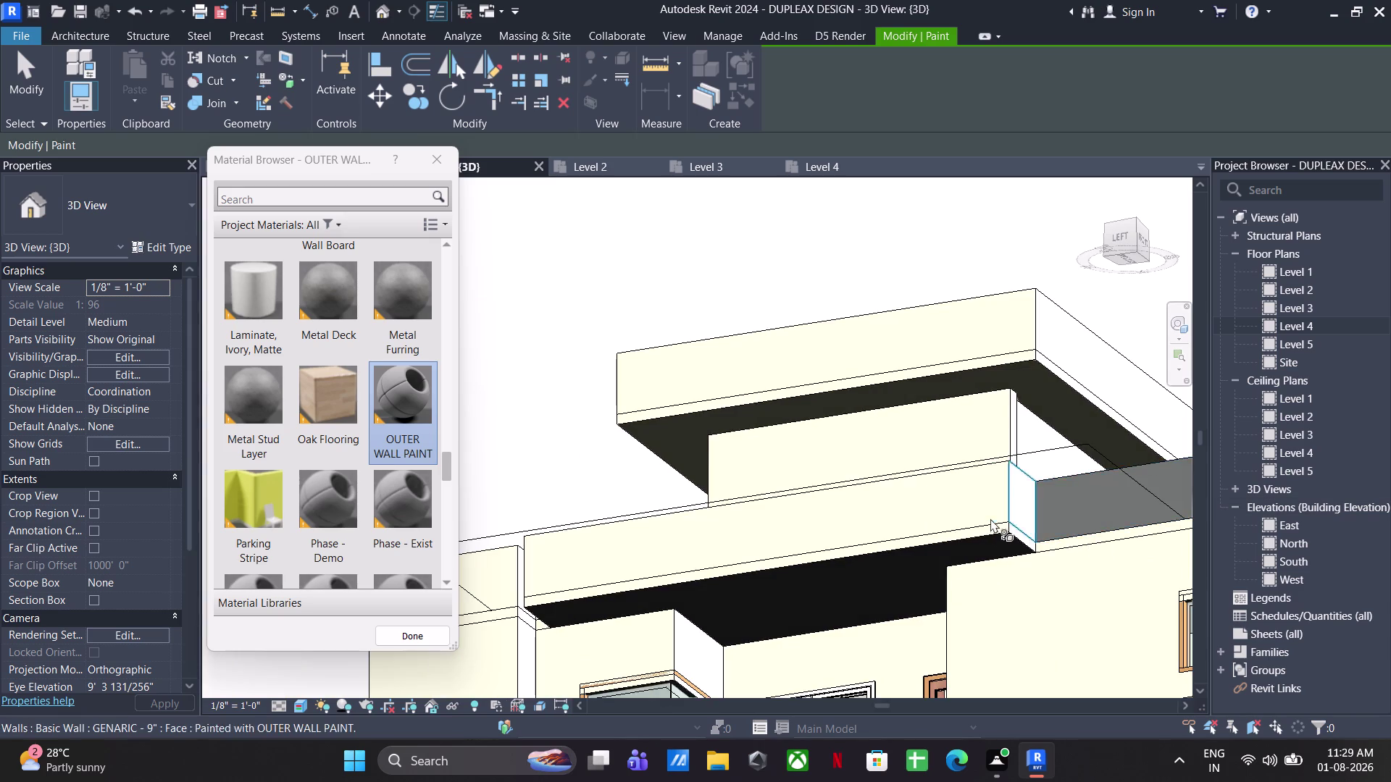
middle_drag(982, 522, 962, 781)
middle_drag(954, 514, 925, 385)
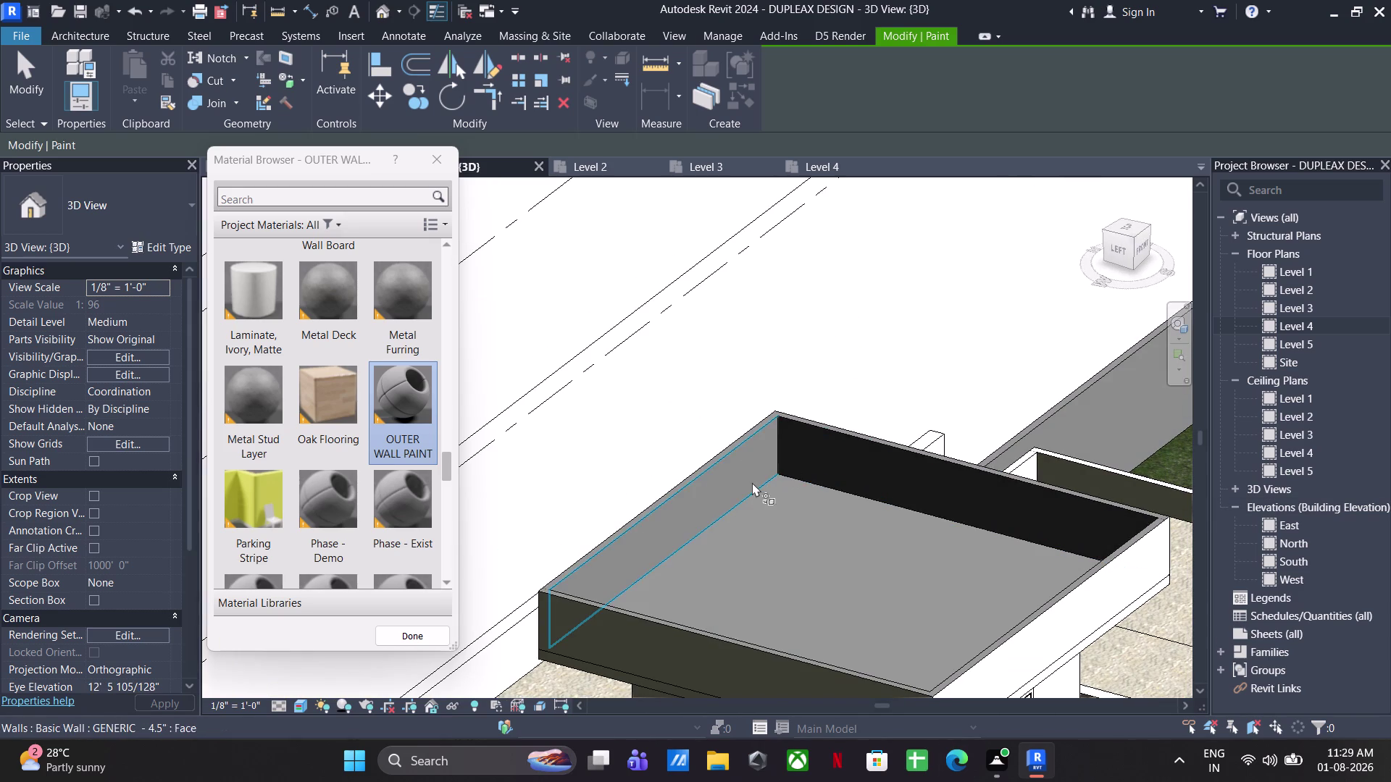
click(751, 483)
click(814, 466)
scroll(down, 3)
middle_drag(802, 461, 621, 445)
middle_drag(676, 511, 1031, 550)
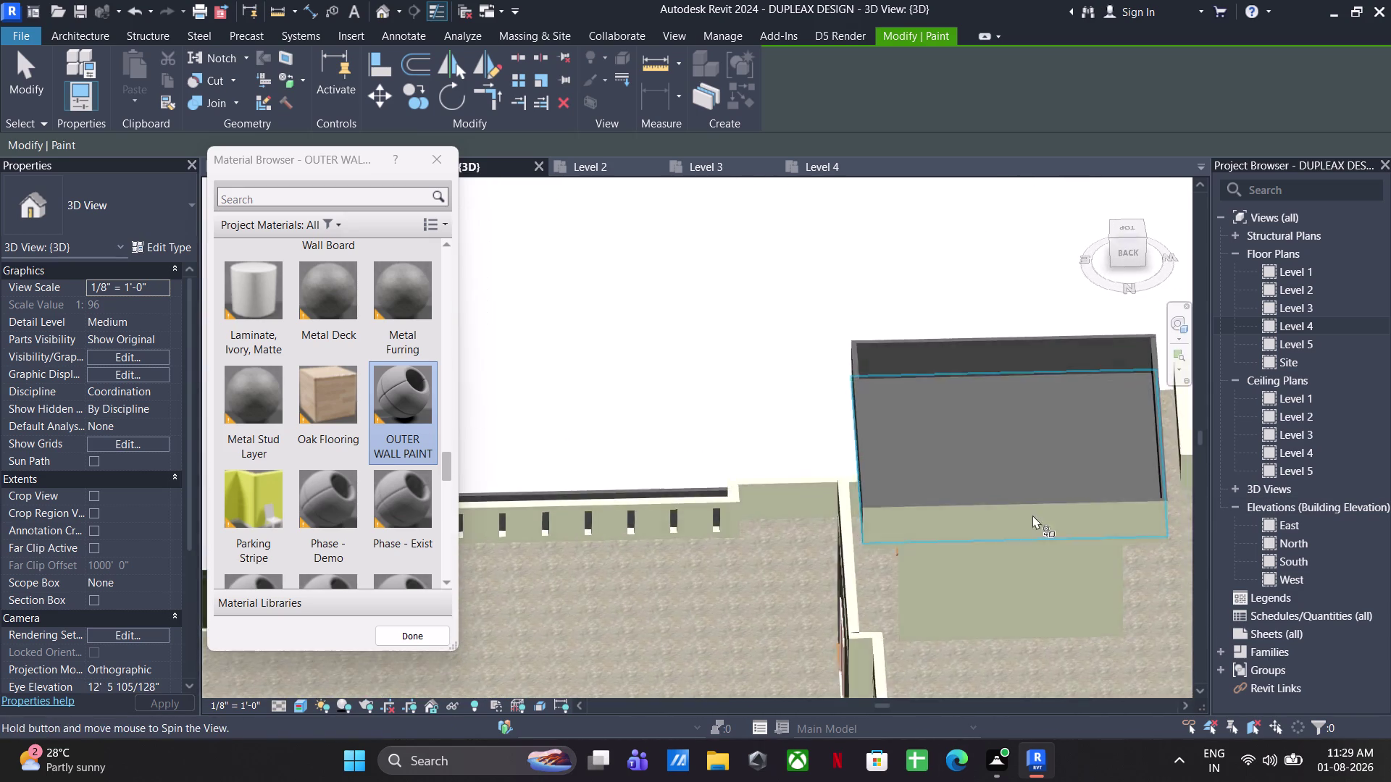
middle_drag(1031, 550, 1031, 548)
middle_drag(1004, 440, 828, 645)
scroll(up, 3)
click(833, 550)
Paint a remaining roof edge face, then orbit back to the overall view.
middle_drag(812, 561, 662, 543)
middle_drag(800, 602, 800, 602)
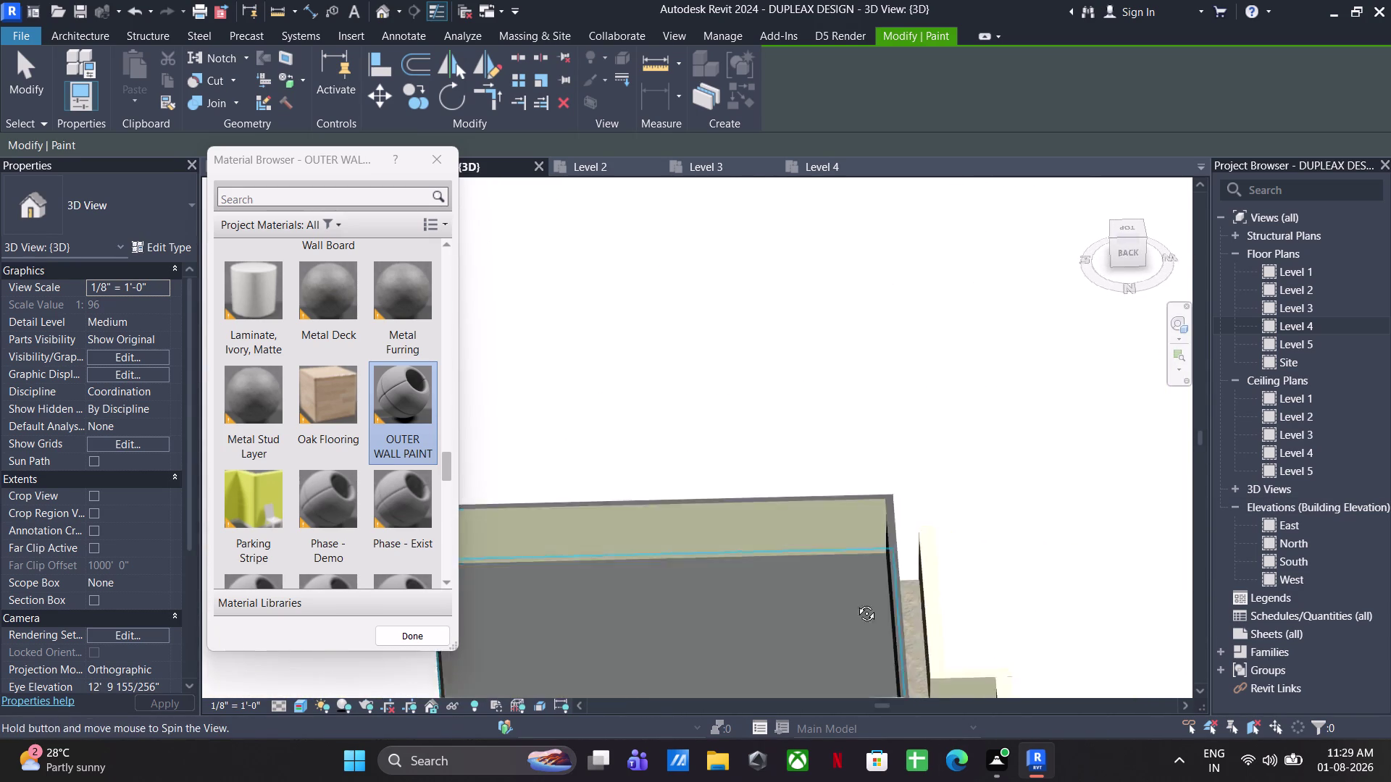
middle_drag(800, 602, 959, 572)
click(703, 441)
scroll(down, 3)
middle_drag(824, 480, 982, 511)
middle_drag(950, 526, 1276, 518)
middle_drag(650, 483, 879, 456)
middle_drag(861, 492, 758, 599)
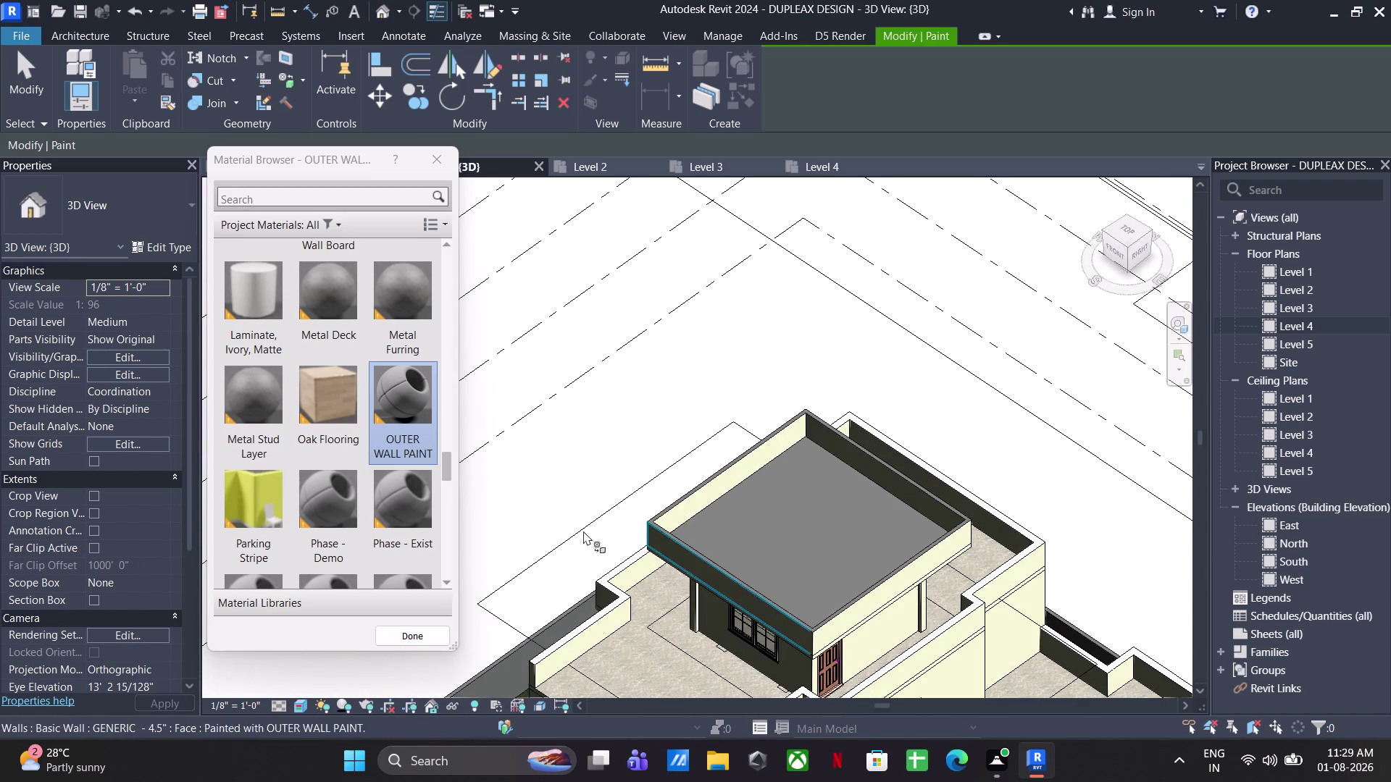
Paint the mummty roof slab top with FRONT VARANDHA and exit Paint mode.
scroll(up, 3)
scroll(up, 3)
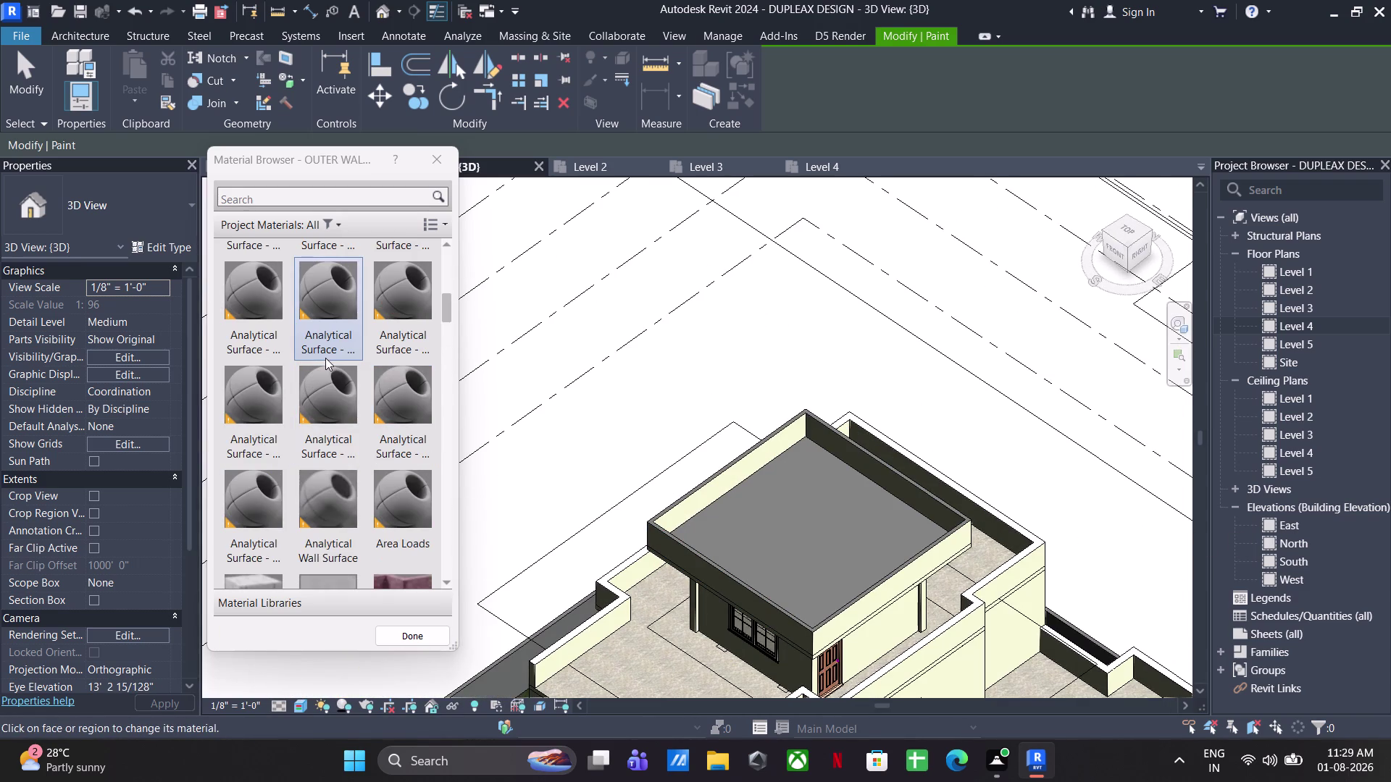
scroll(down, 3)
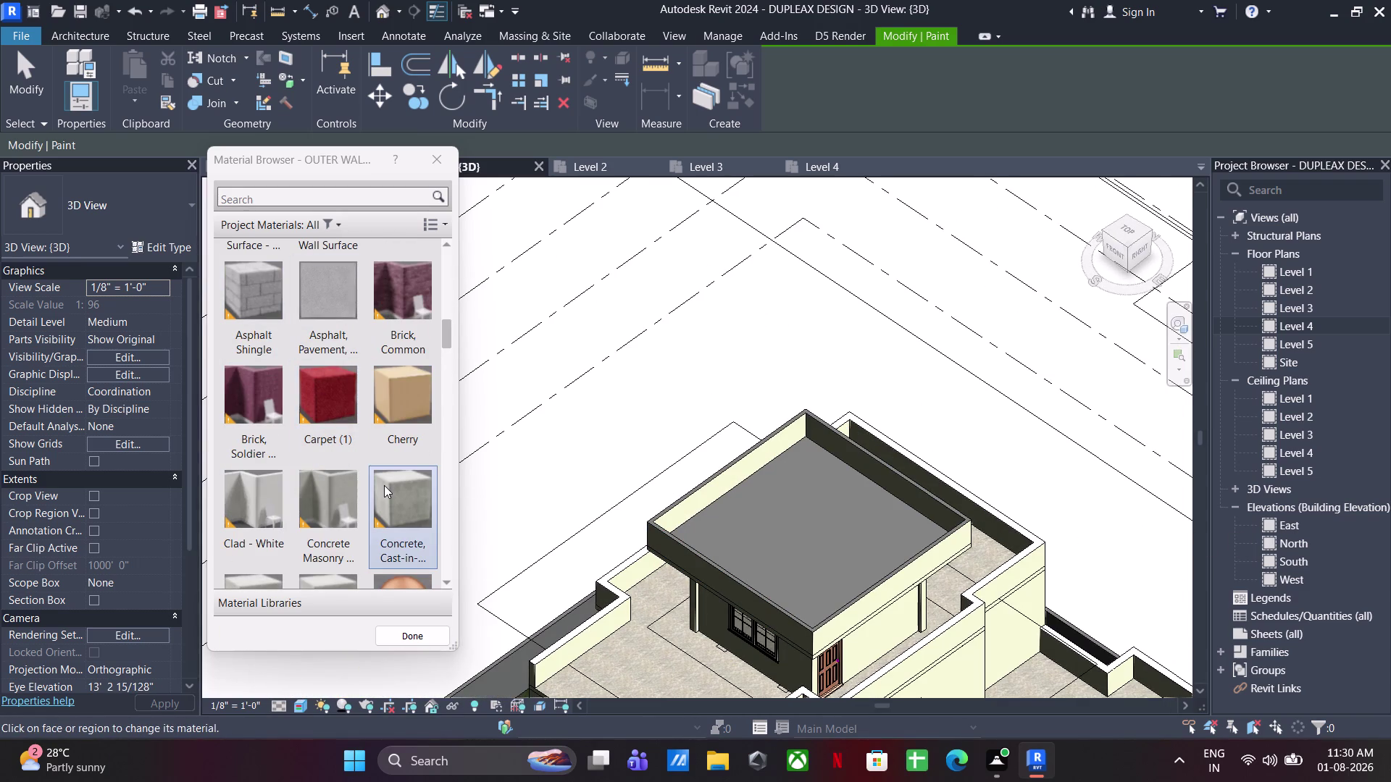
click(384, 485)
click(820, 549)
scroll(up, 3)
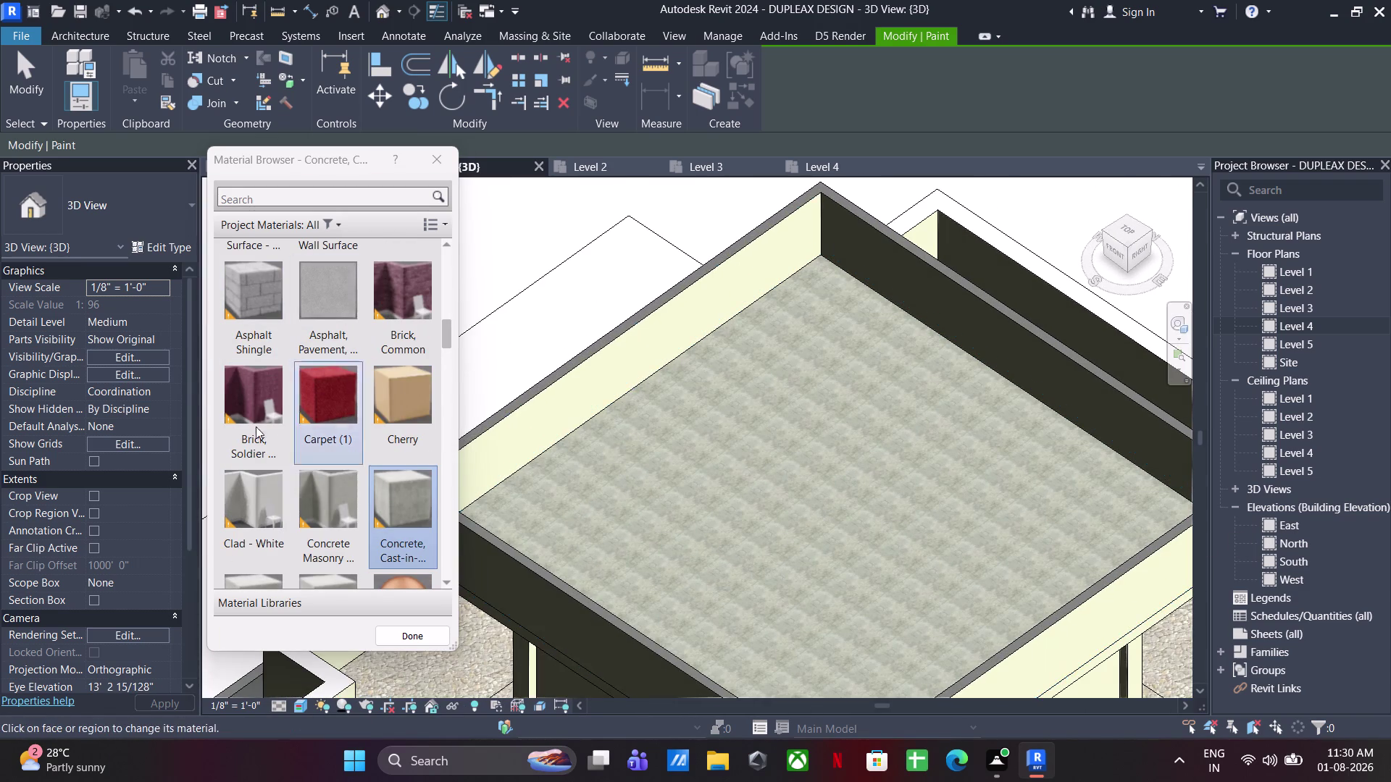
scroll(down, 3)
click(407, 291)
click(817, 475)
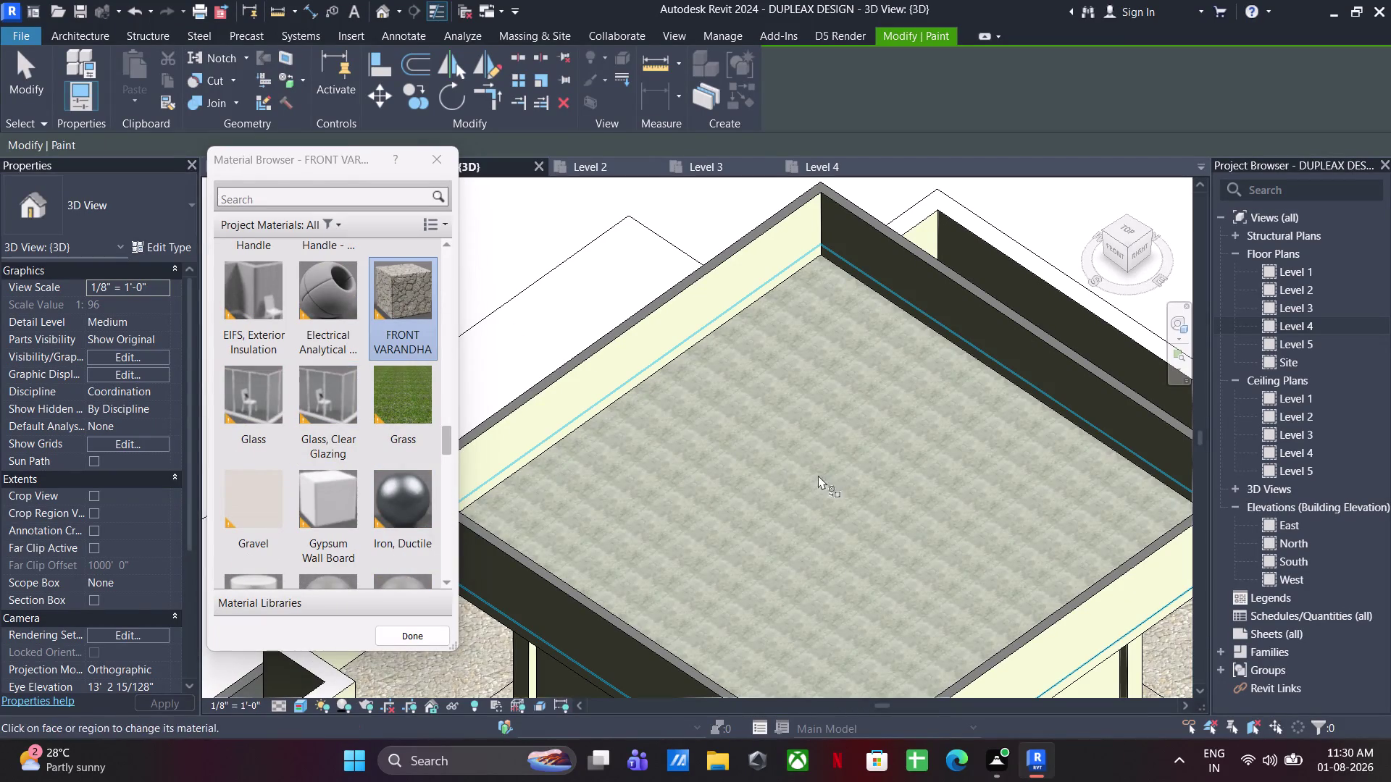
key(Escape)
key(Escape)
scroll(down, 3)
key(Escape)
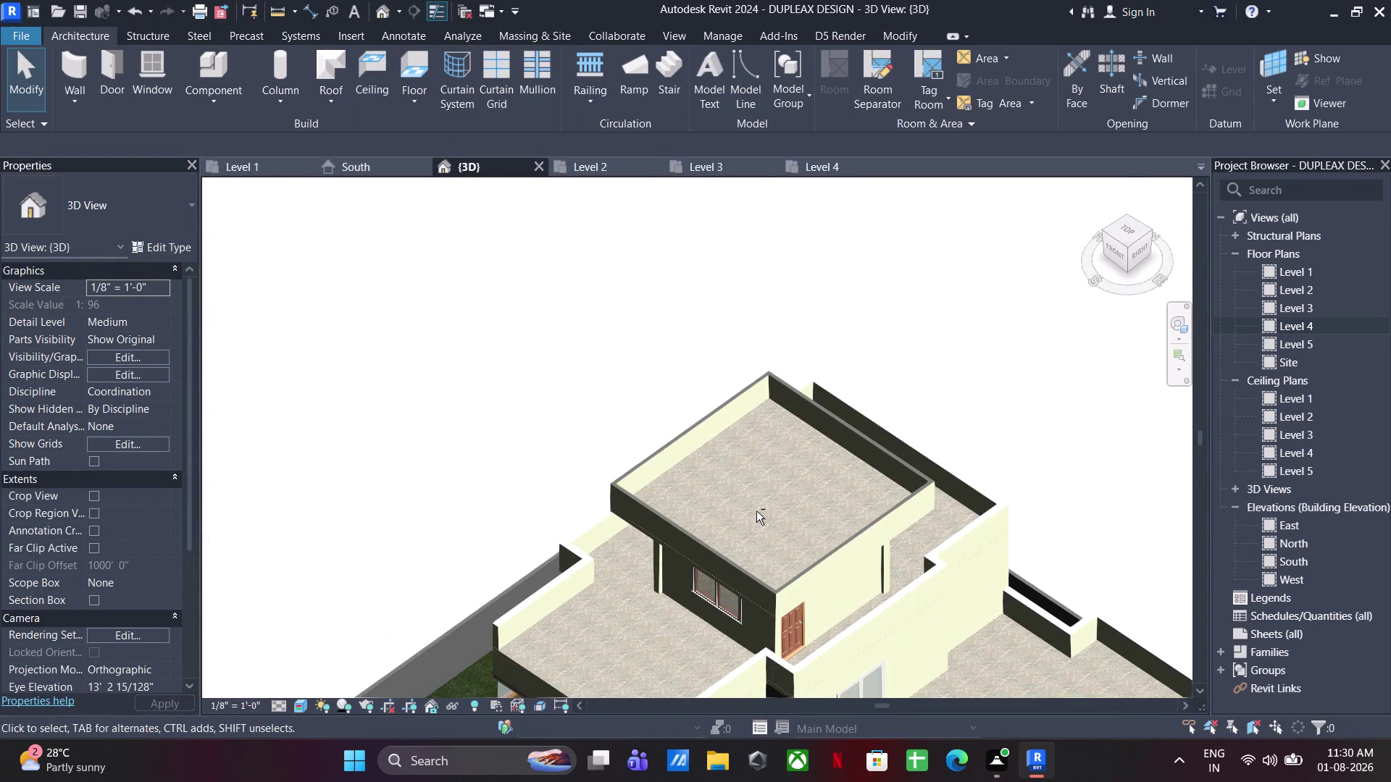
middle_drag(756, 511, 799, 364)
scroll(down, 3)
middle_drag(742, 496, 615, 374)
middle_drag(653, 457, 692, 554)
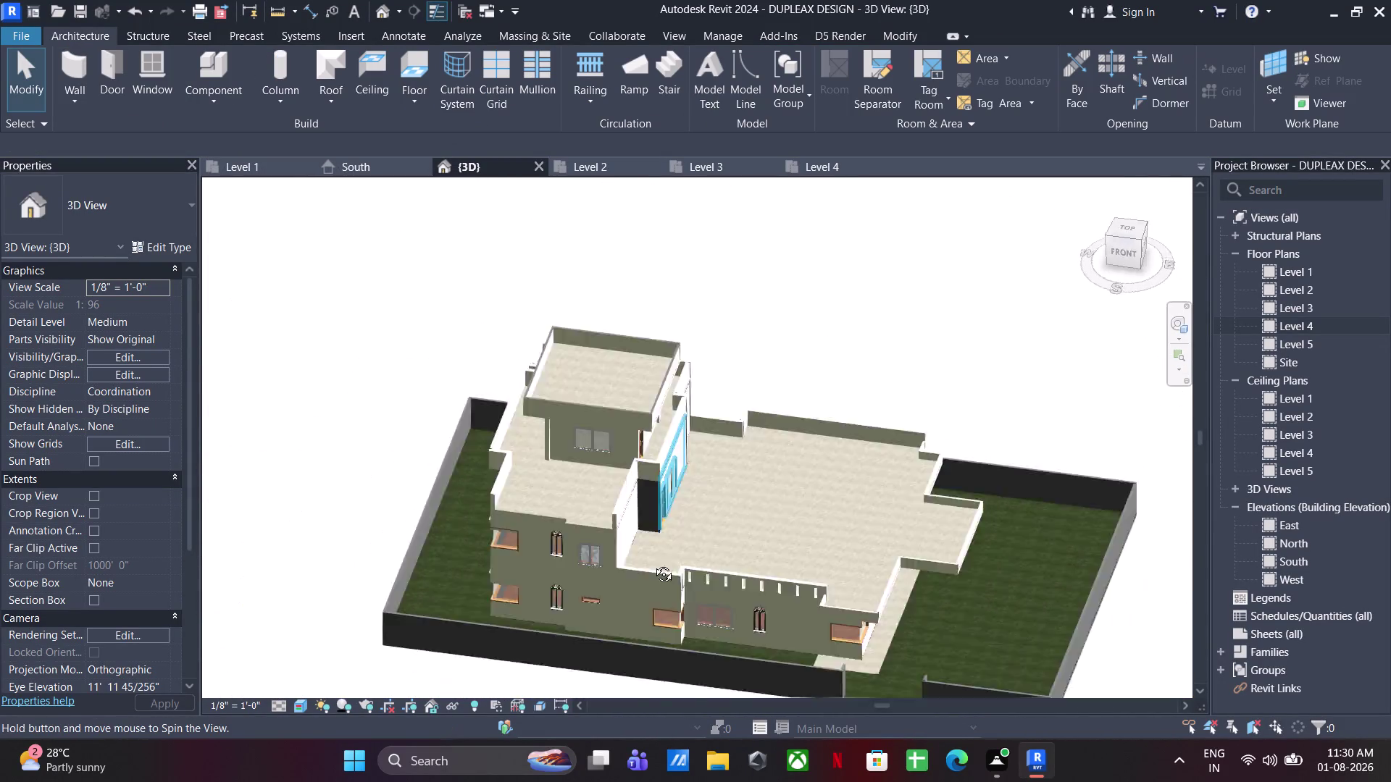
middle_drag(692, 554, 651, 505)
middle_drag(698, 519, 586, 481)
middle_drag(651, 534, 653, 545)
key(ctrl+s)
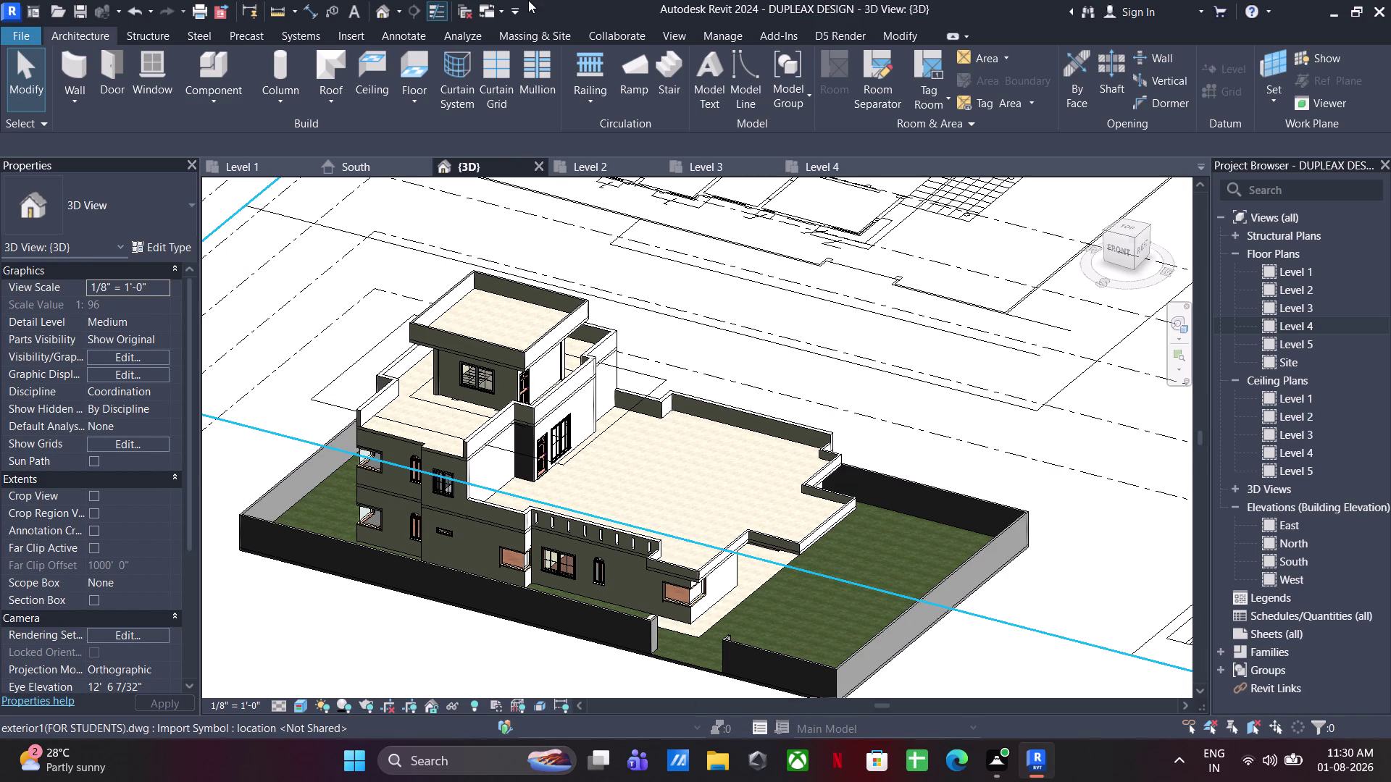
middle_drag(777, 302, 660, 264)
scroll(down, 3)
middle_drag(743, 412, 777, 460)
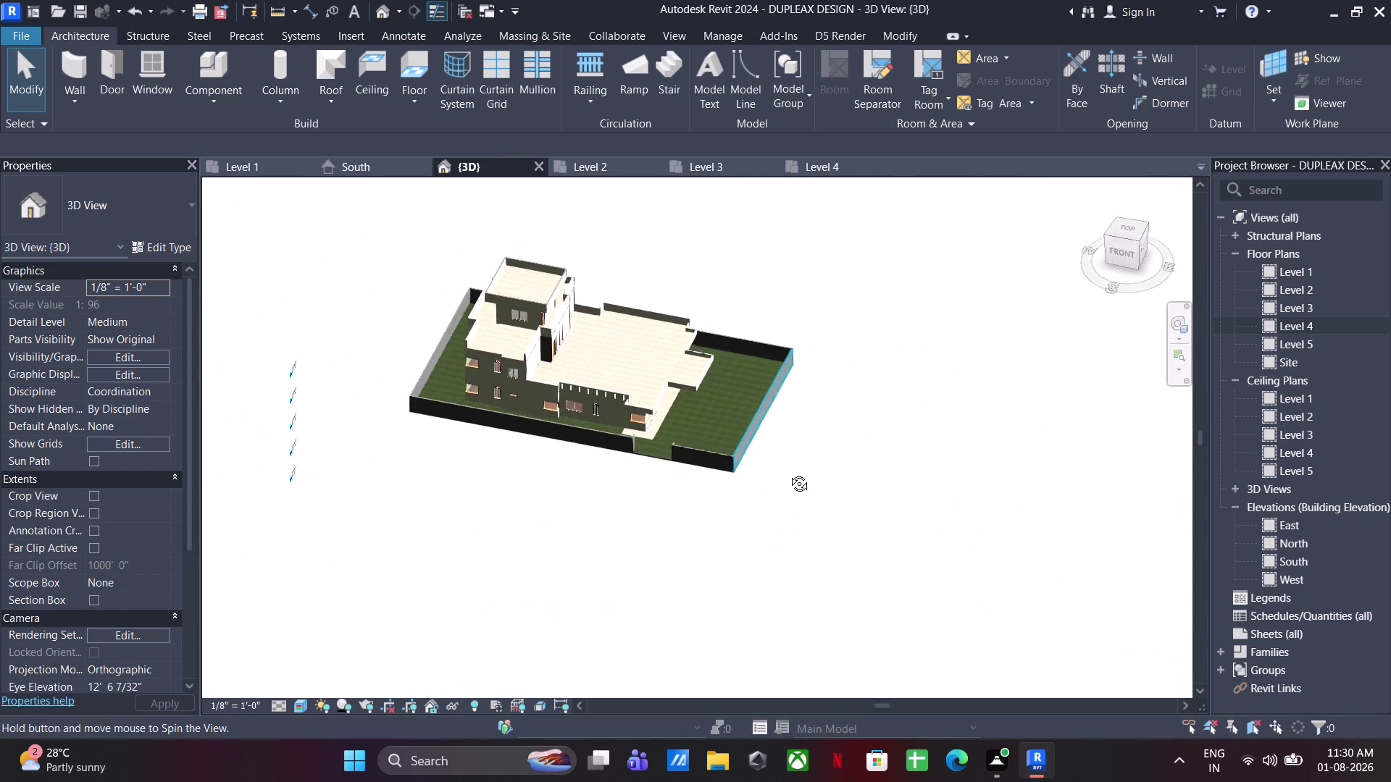
middle_drag(777, 461, 827, 566)
scroll(up, 3)
middle_drag(739, 470, 801, 600)
middle_drag(843, 516, 754, 314)
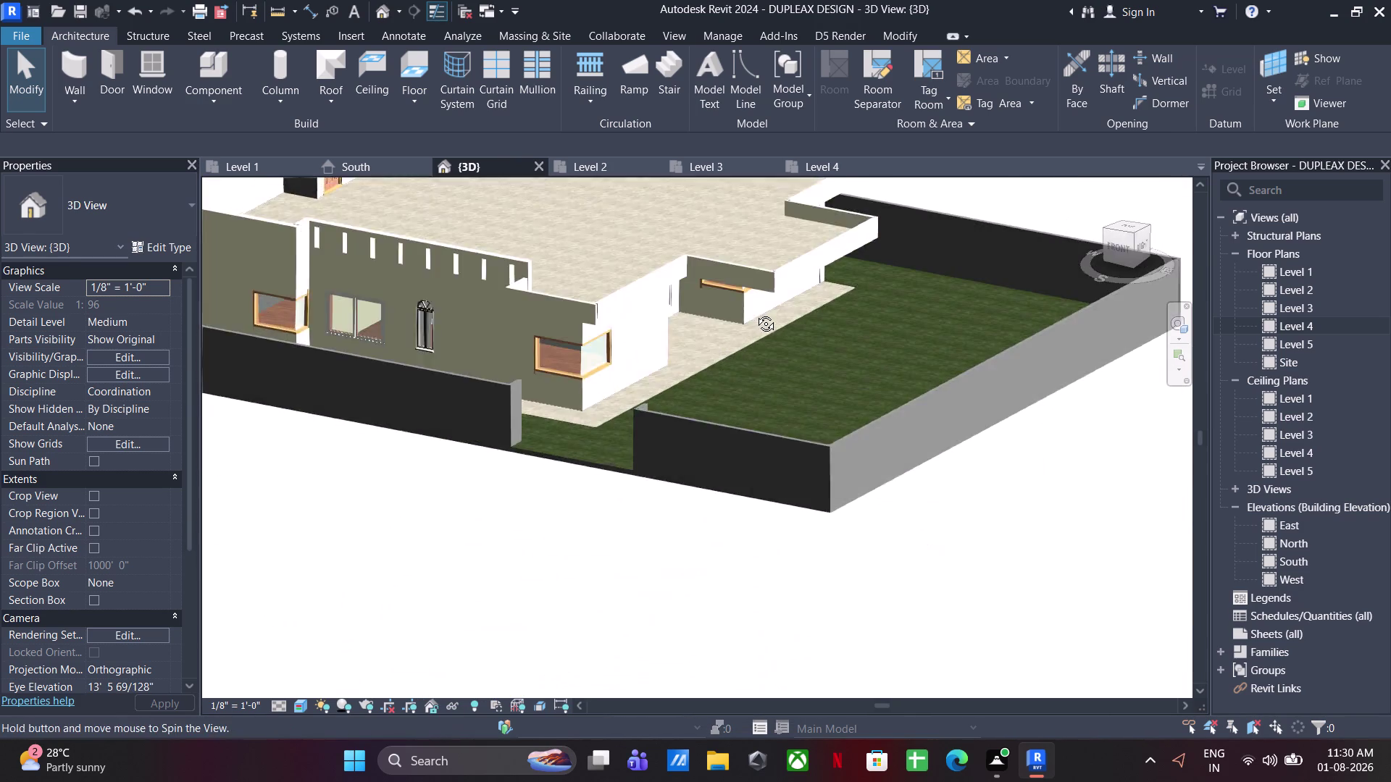
middle_drag(754, 314, 755, 313)
middle_drag(734, 415, 816, 567)
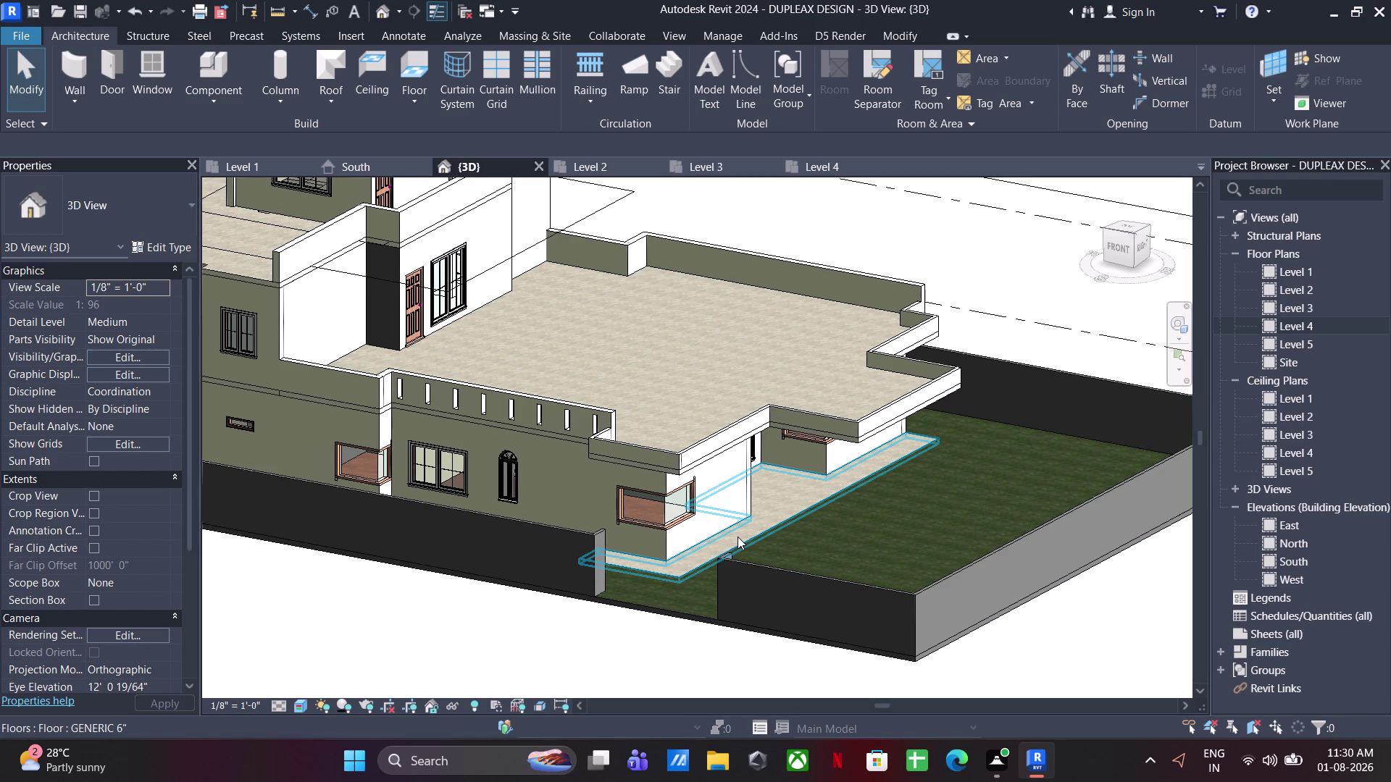
click(217, 110)
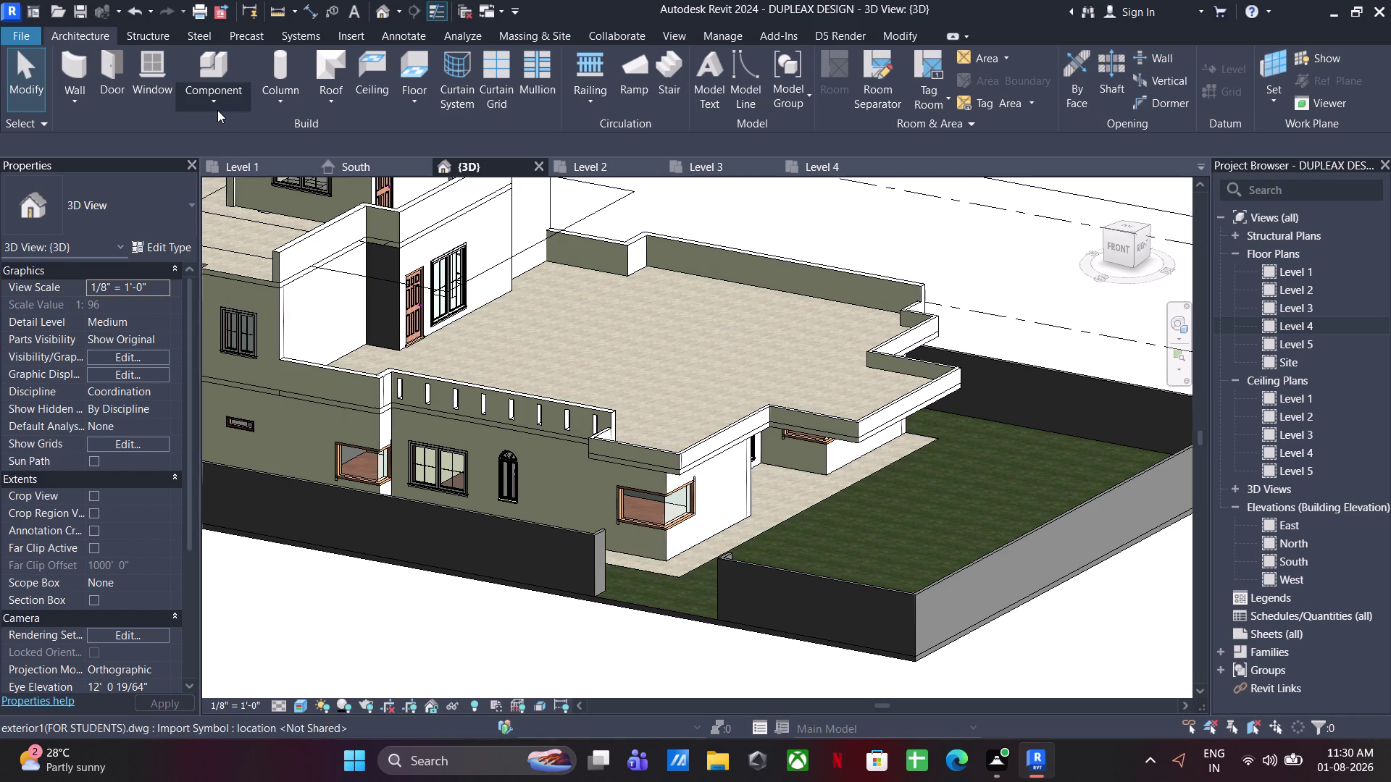
click(403, 624)
scroll(down, 3)
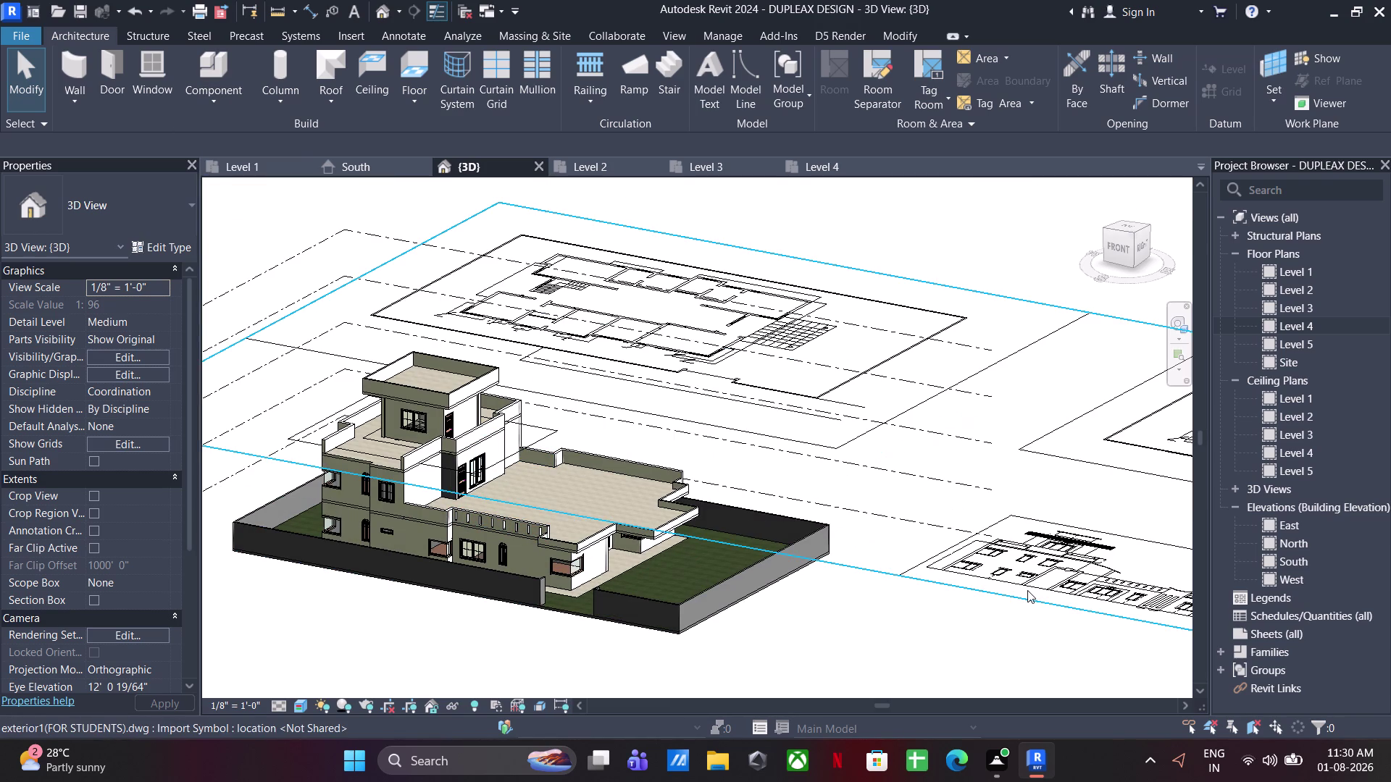
Set the imported CAD drawing's work plane to Level 1.
click(1027, 590)
click(174, 285)
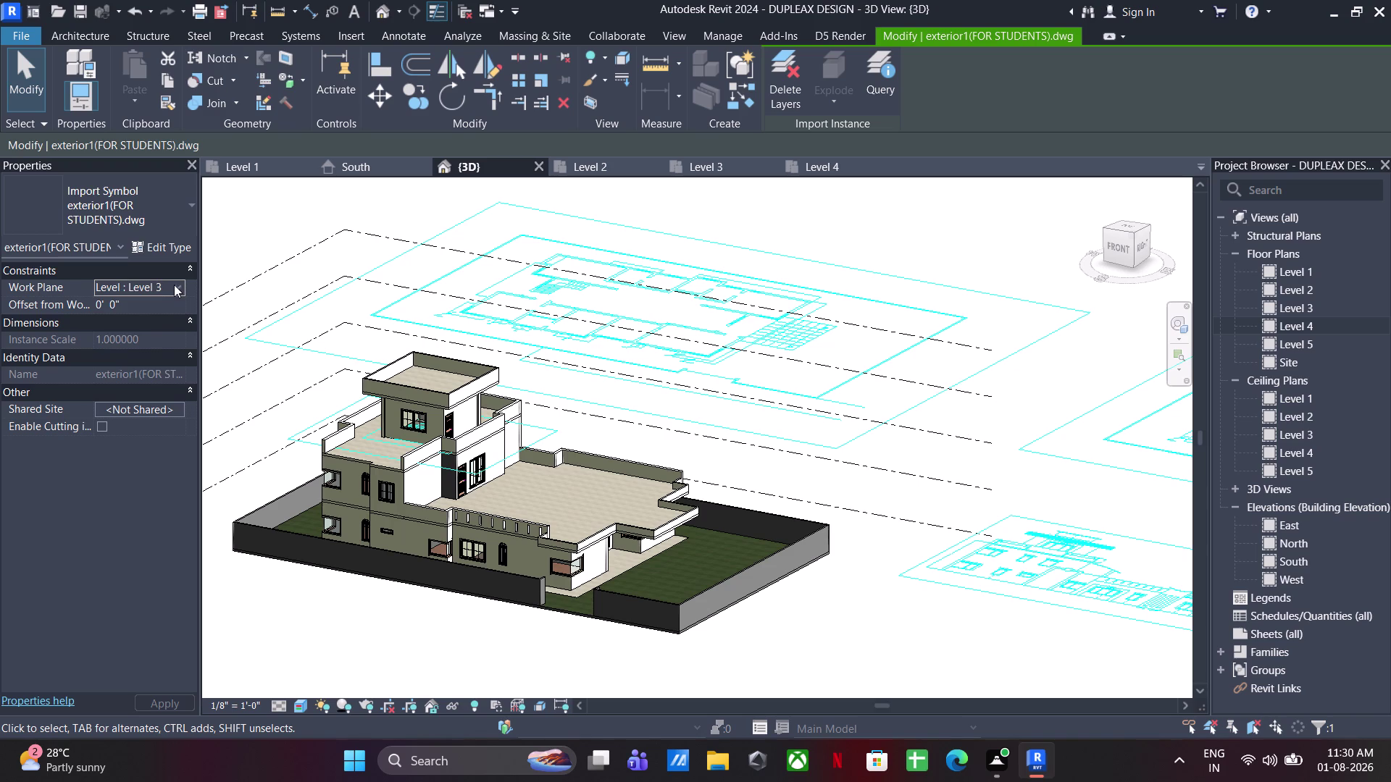
click(157, 307)
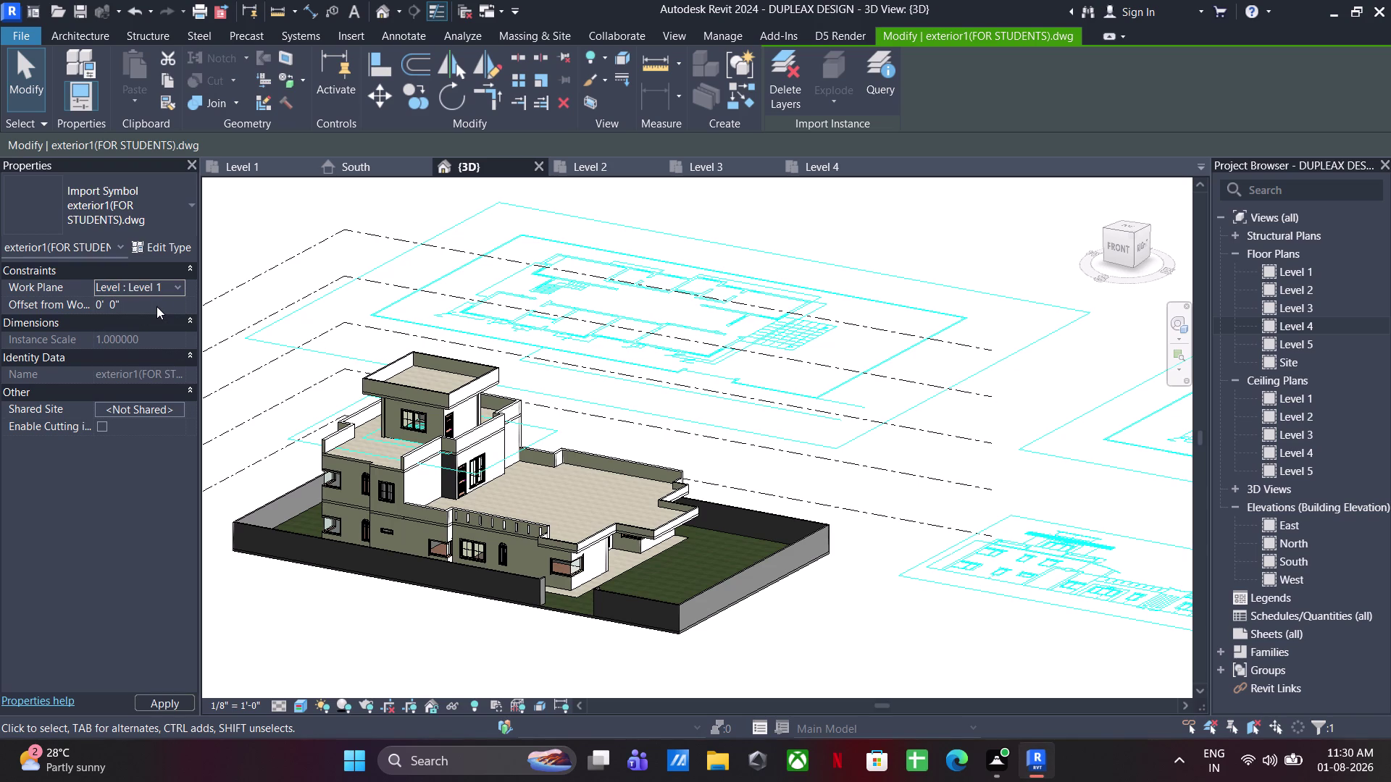
click(239, 167)
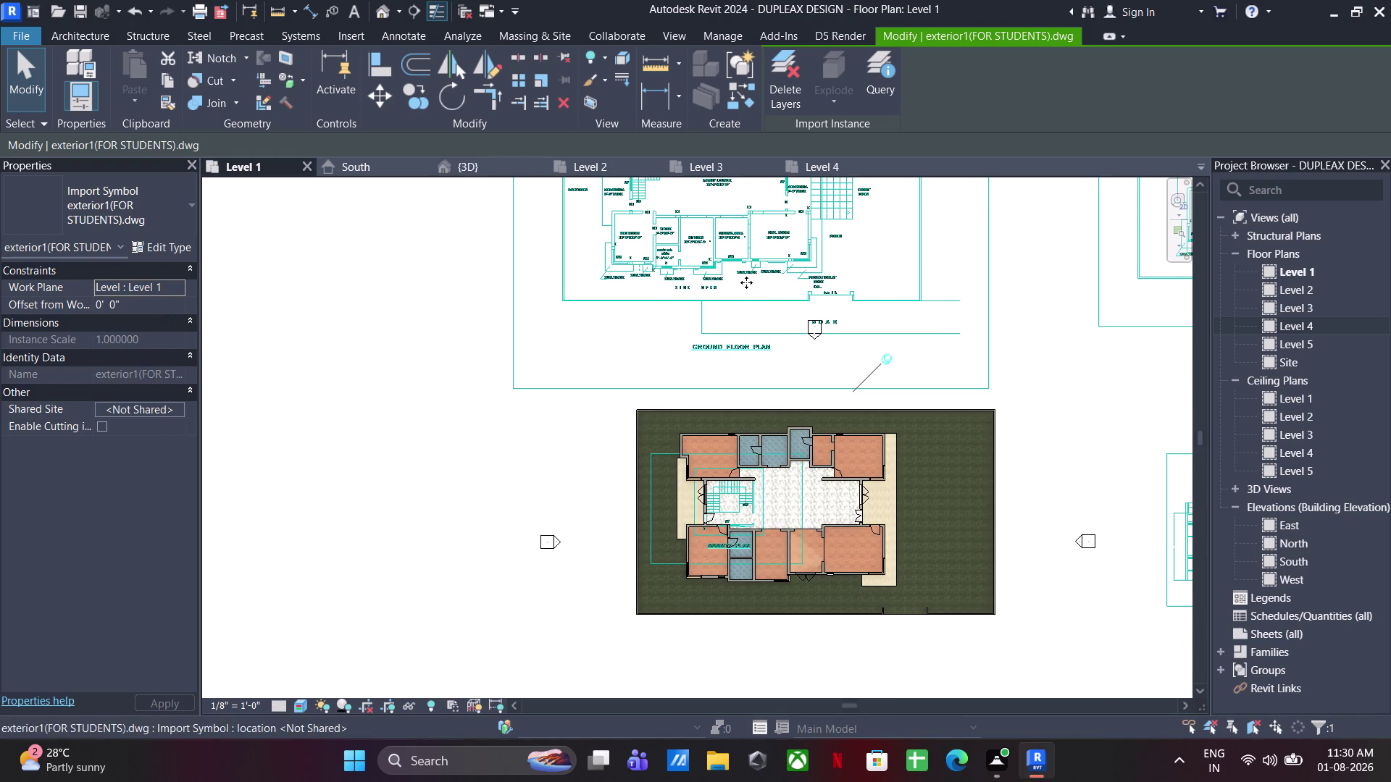
In the Level 1 plan, move the imported drawing onto the wall endpoint.
click(892, 369)
click(366, 104)
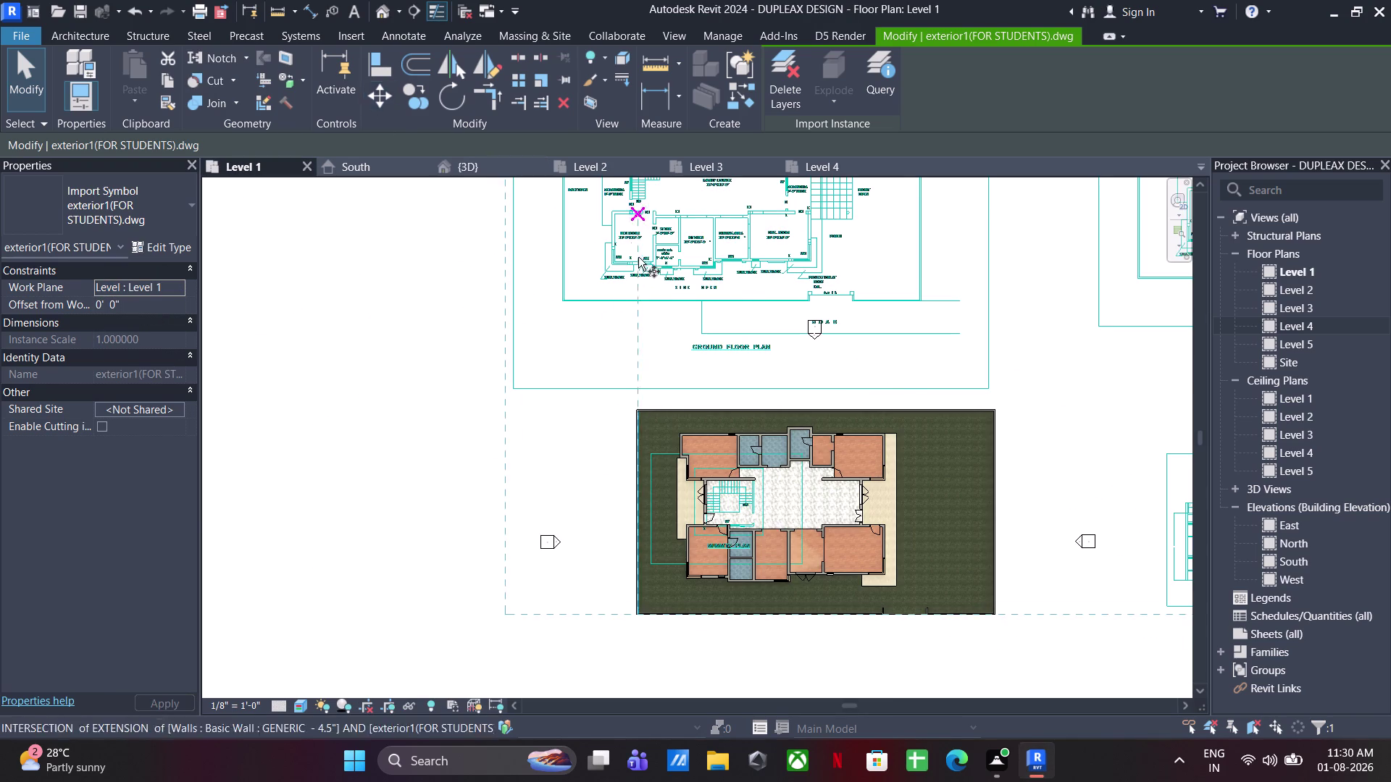
scroll(up, 3)
scroll(up, 3)
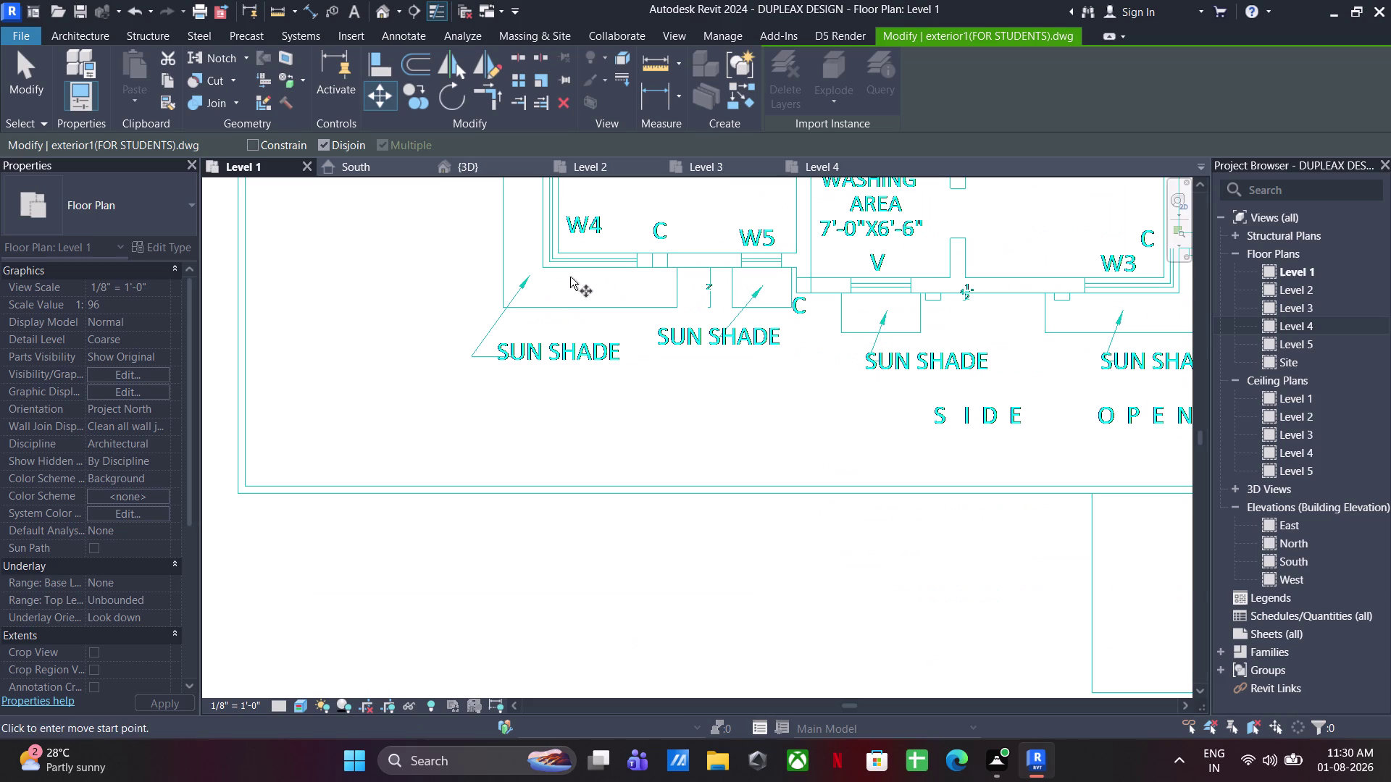
click(540, 266)
scroll(down, 3)
middle_drag(613, 499, 544, 119)
middle_drag(585, 483, 513, 87)
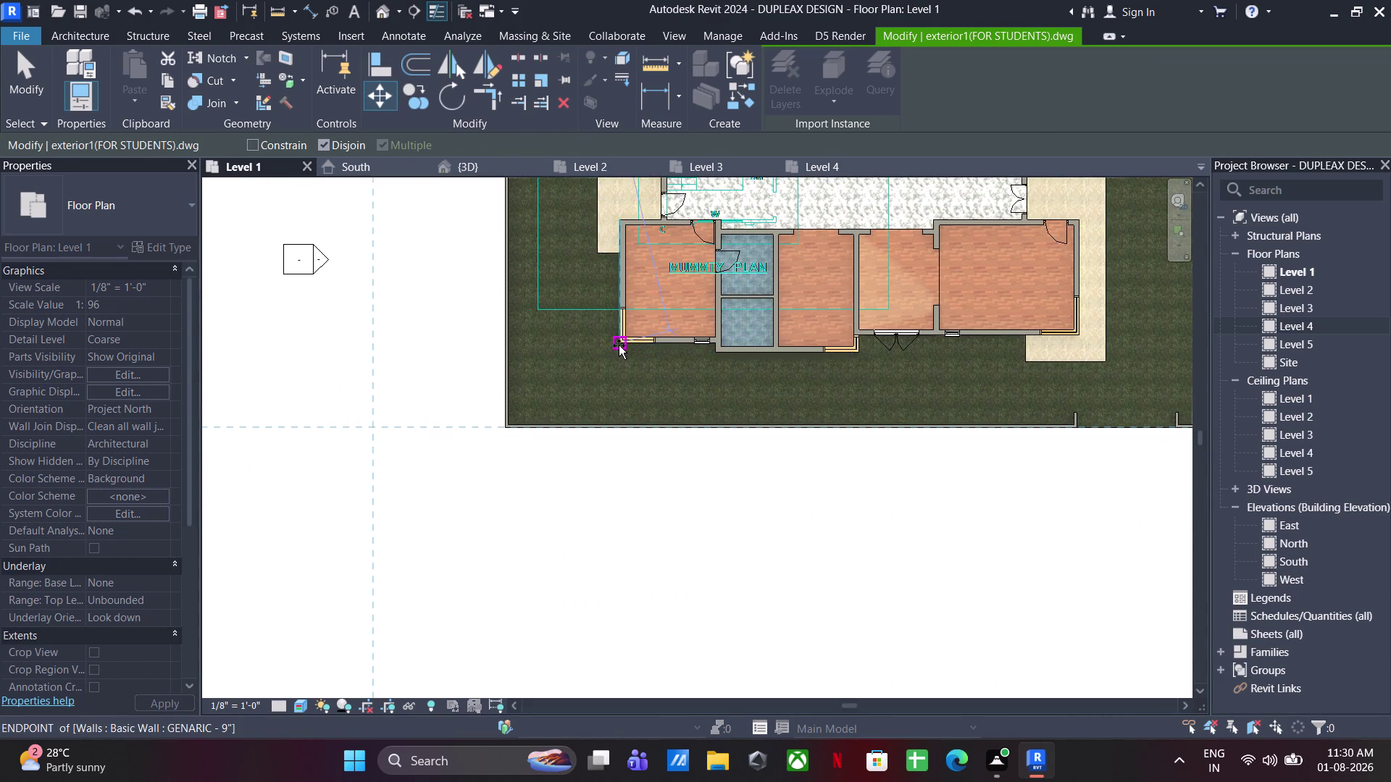
scroll(up, 3)
click(619, 344)
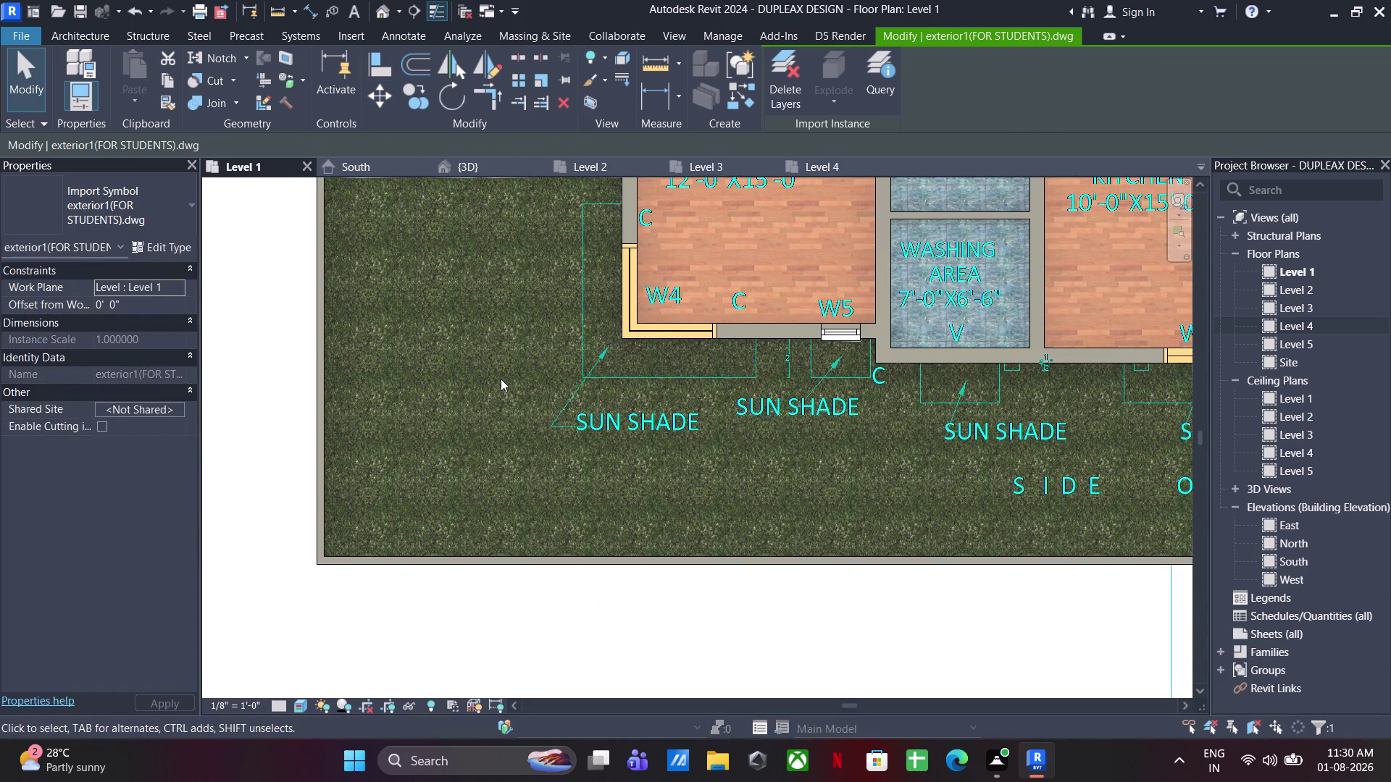
scroll(down, 3)
click(568, 74)
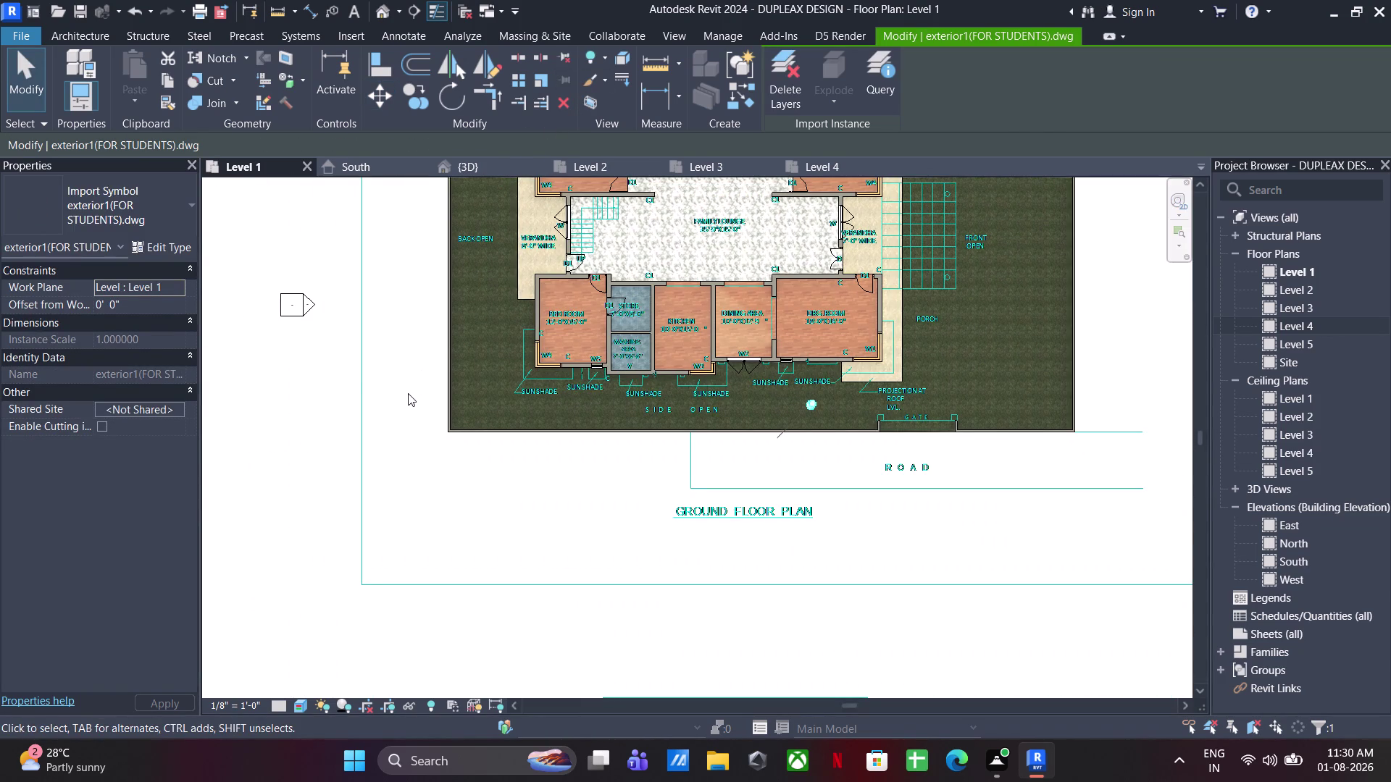
Clear the selection and return to the 3D view of the house.
click(407, 393)
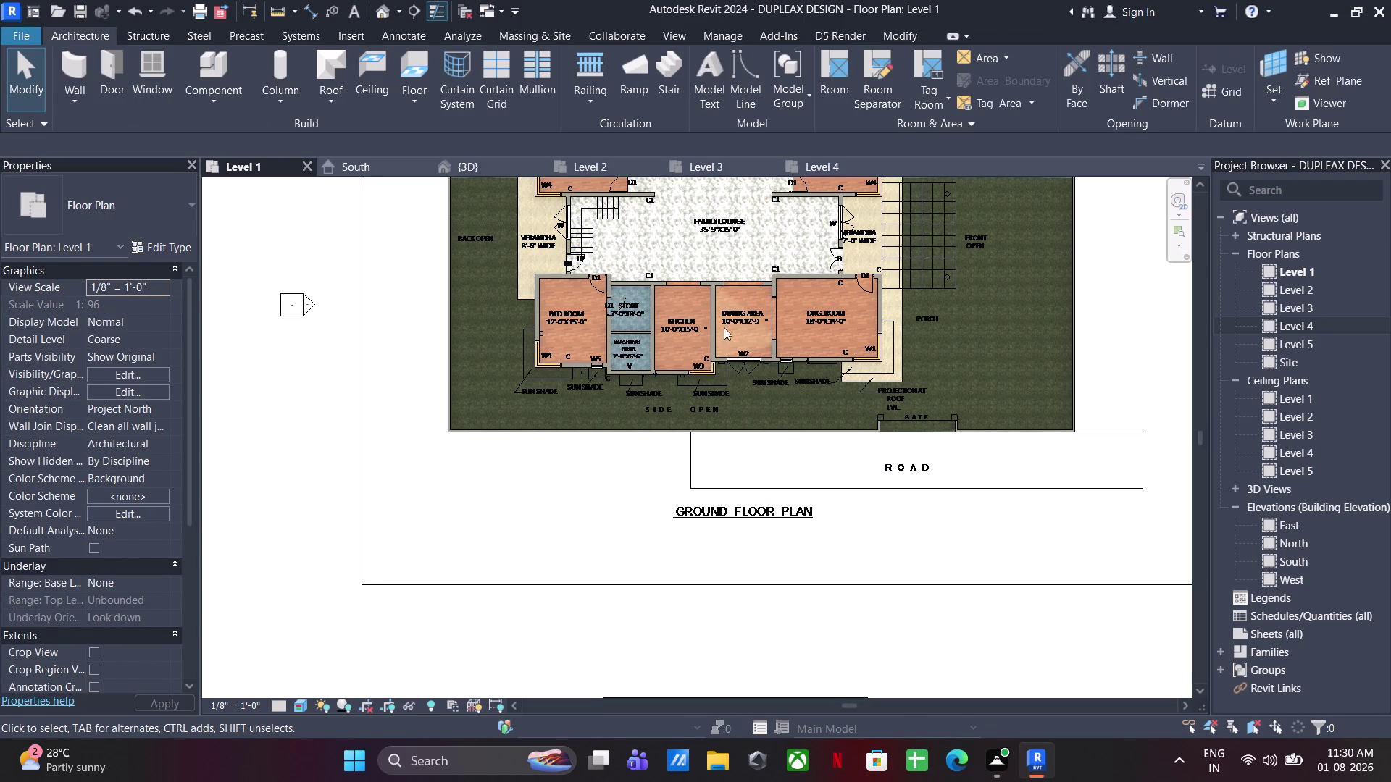
scroll(down, 3)
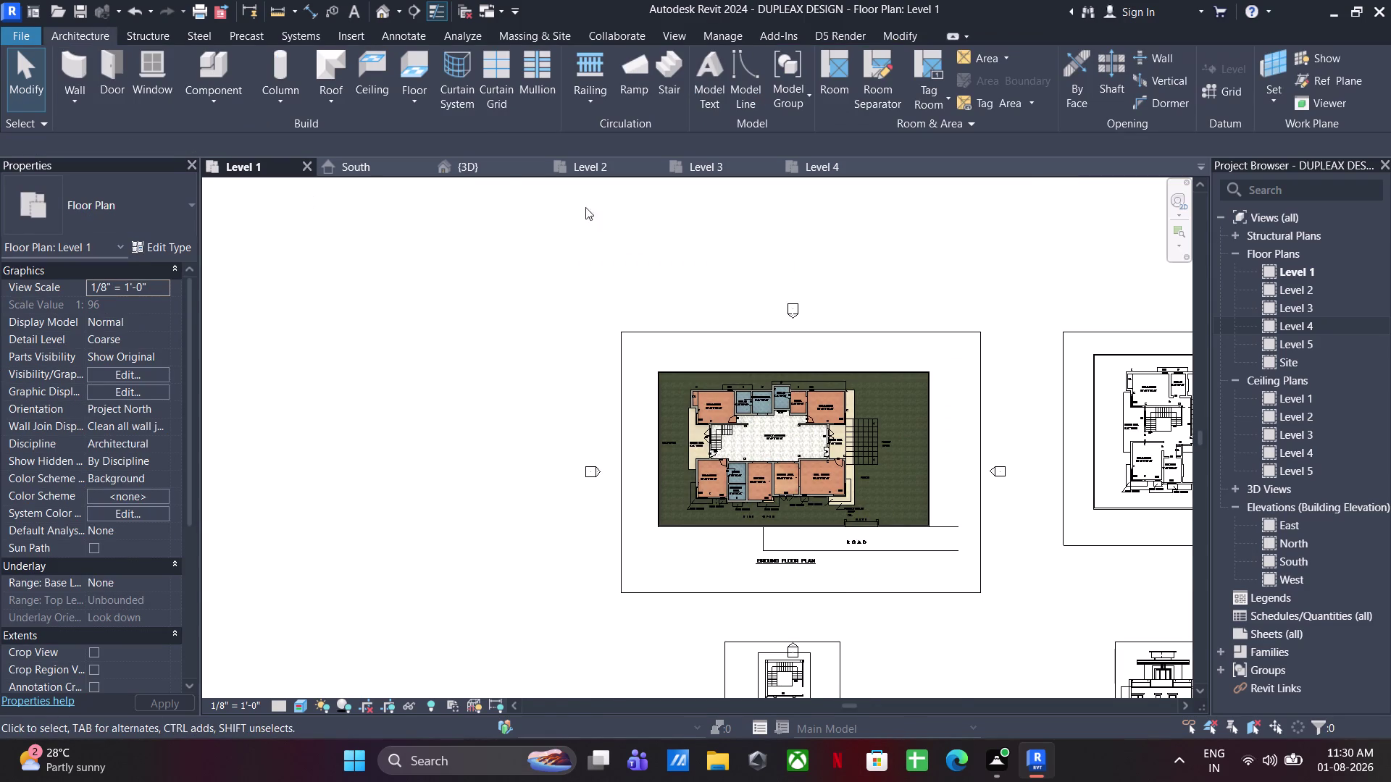
click(494, 175)
middle_drag(510, 478, 530, 320)
Orbit the 3D view to look down on the house and site at an angle.
middle_drag(541, 379, 541, 387)
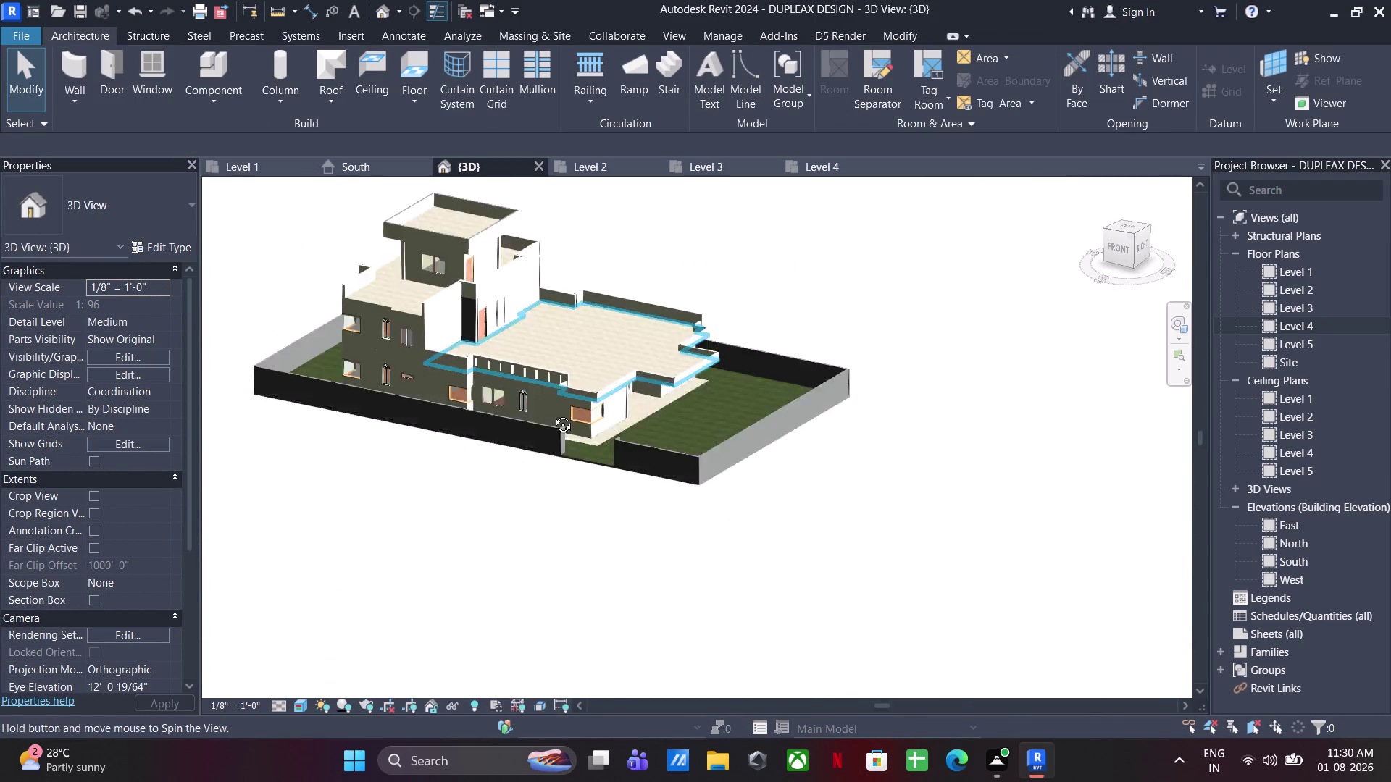
middle_drag(541, 386, 645, 594)
click(787, 584)
scroll(down, 3)
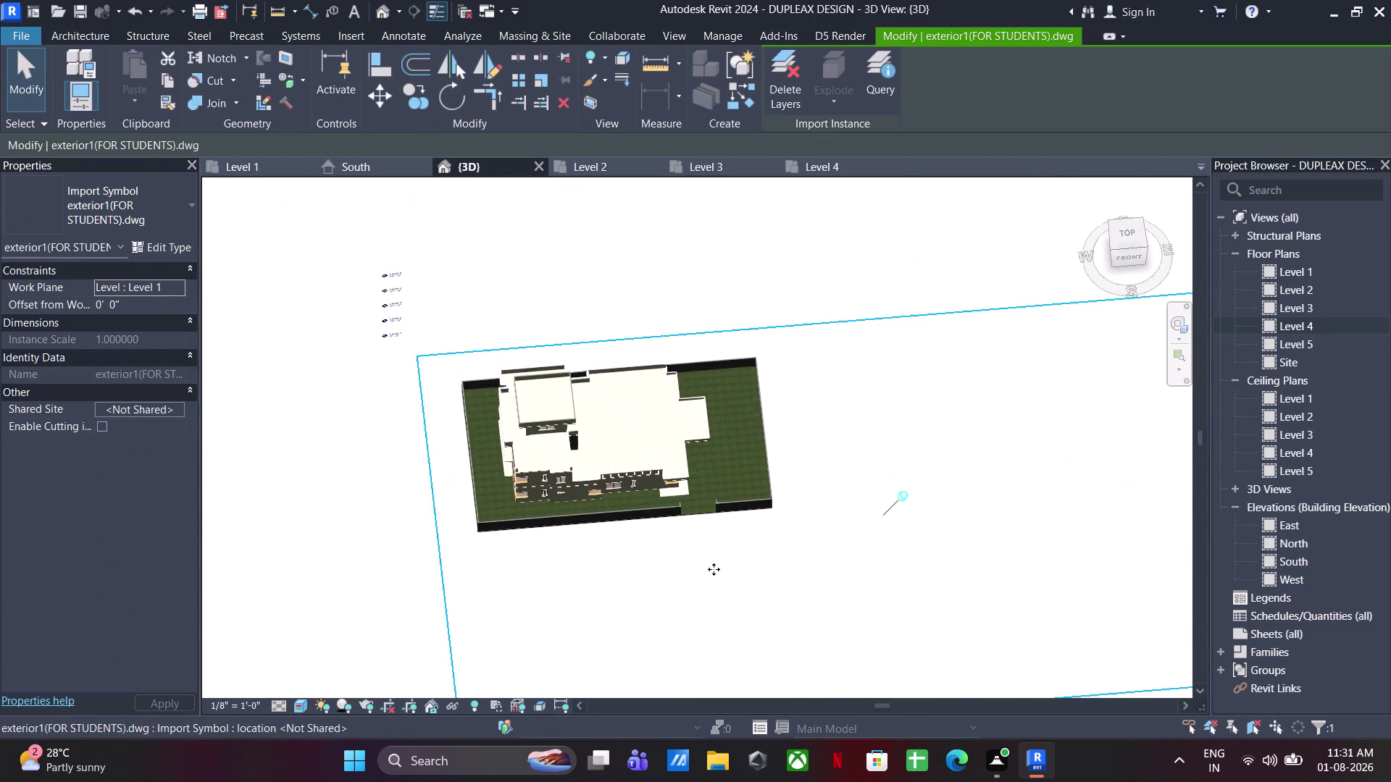
middle_drag(707, 568, 615, 358)
middle_drag(650, 417, 790, 423)
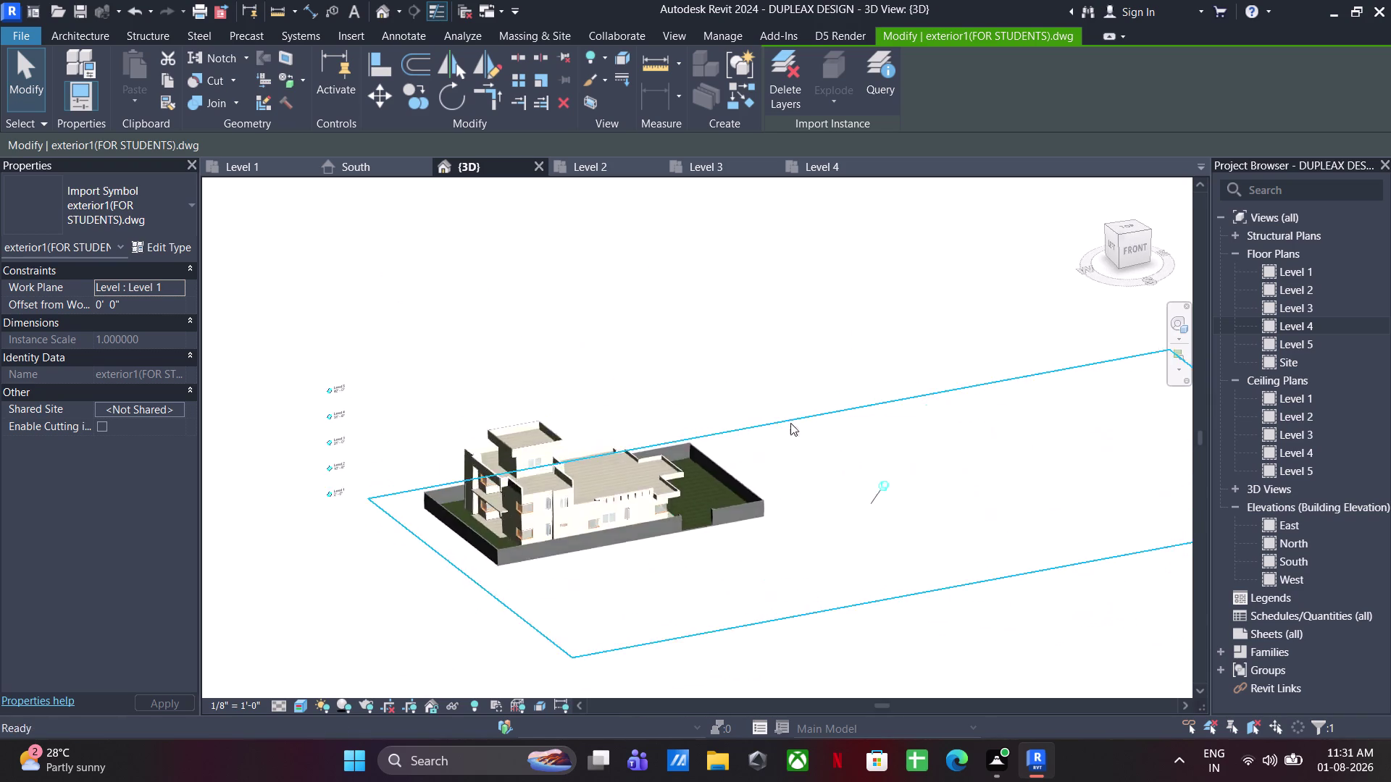
middle_drag(740, 519, 760, 386)
click(820, 614)
Zoom and pan onto the boundary wall gate gap and open Component options.
scroll(up, 3)
scroll(up, 3)
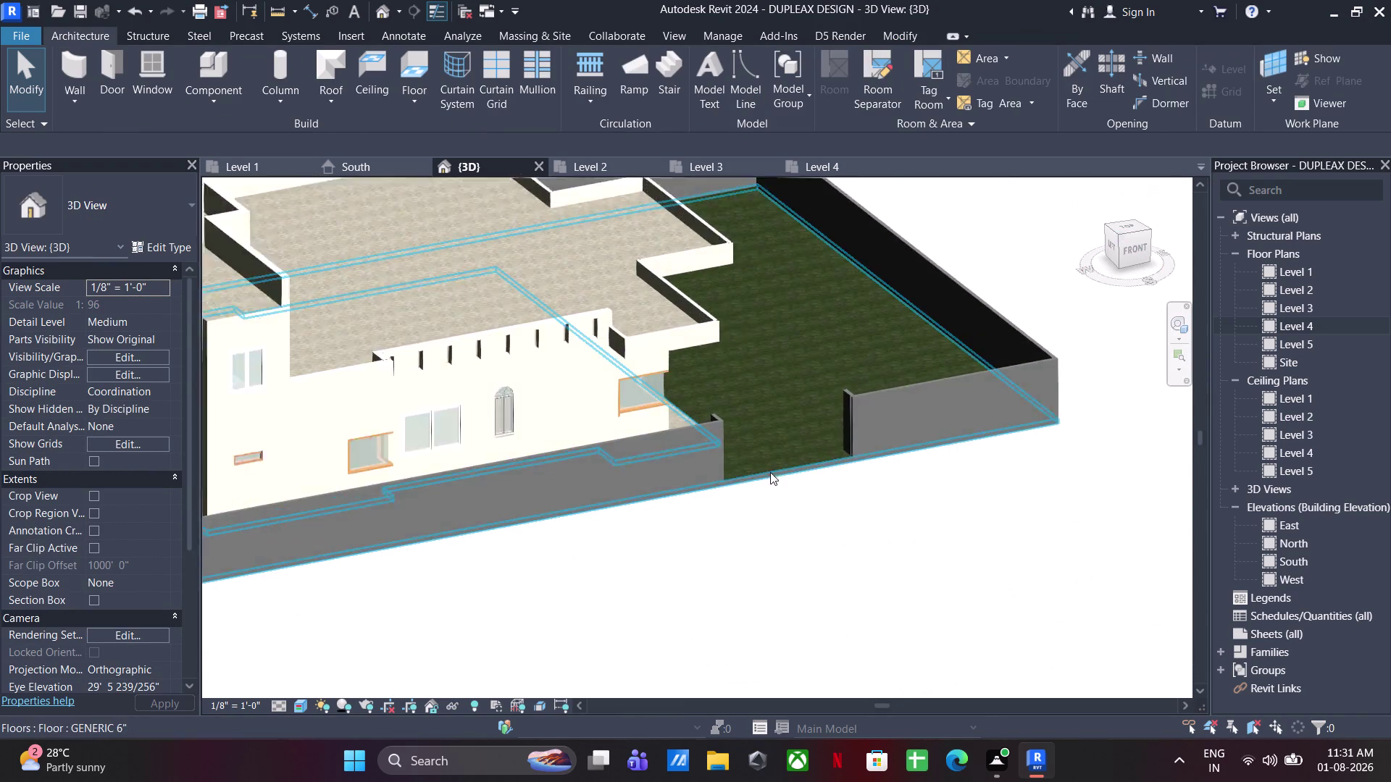
scroll(up, 3)
middle_drag(766, 479, 759, 570)
scroll(up, 3)
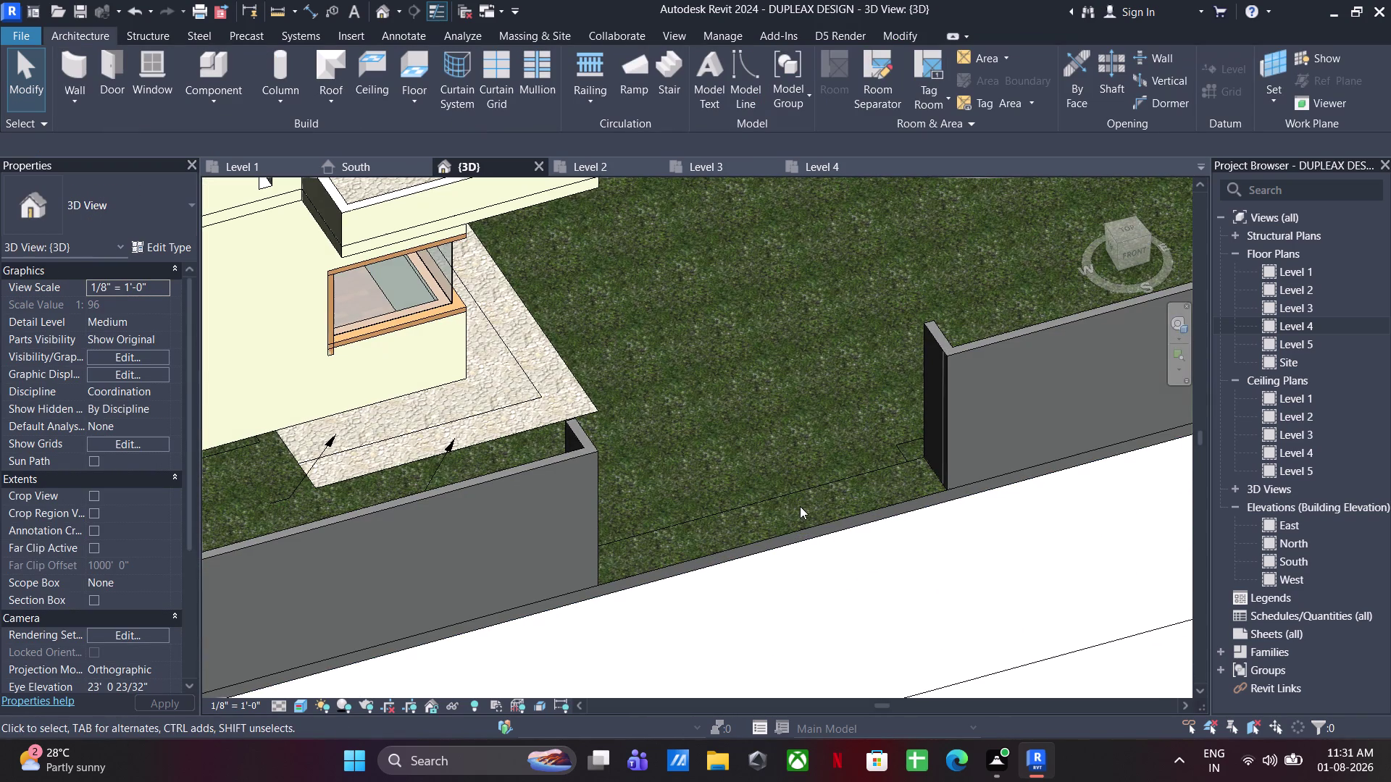
scroll(down, 3)
middle_drag(821, 489, 633, 554)
middle_drag(908, 262, 867, 334)
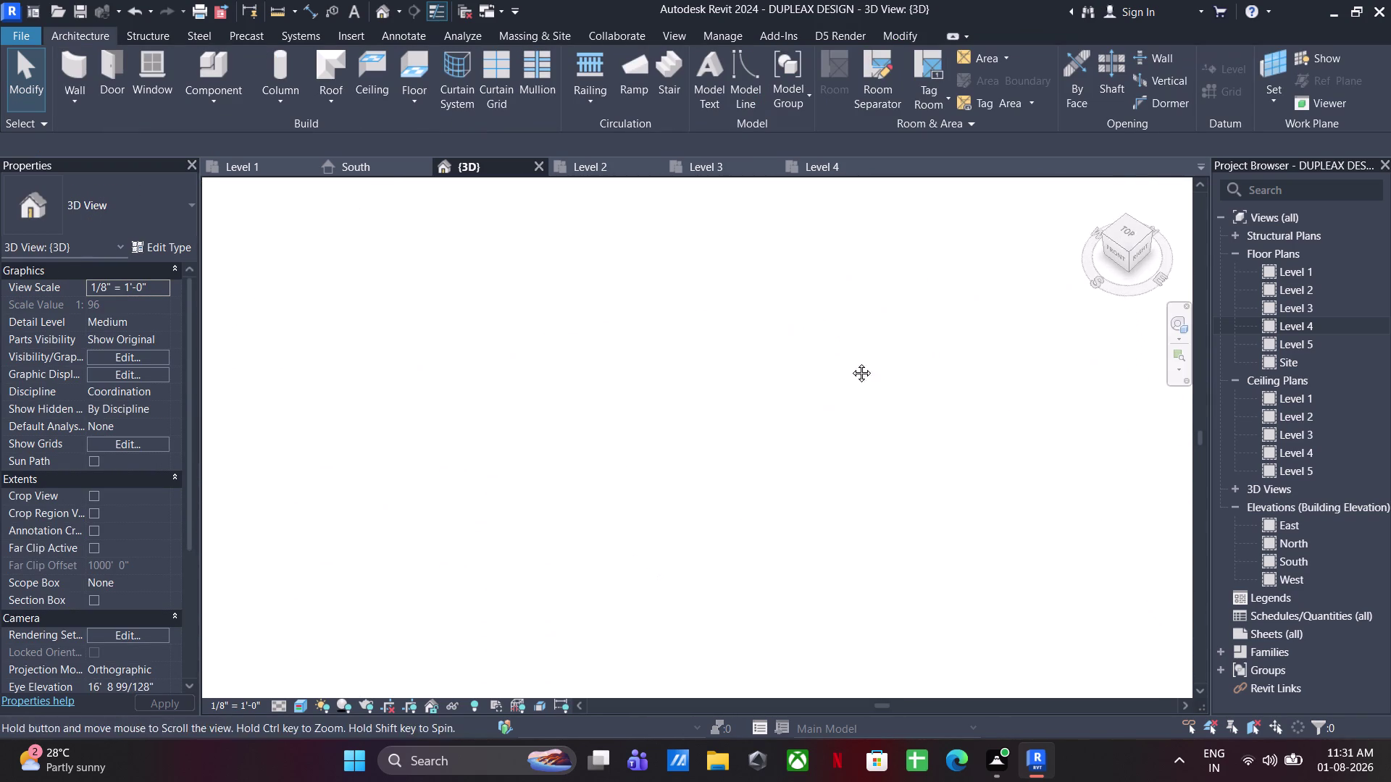
middle_drag(867, 334, 560, 710)
middle_drag(804, 428, 715, 690)
scroll(up, 3)
middle_drag(580, 408, 584, 412)
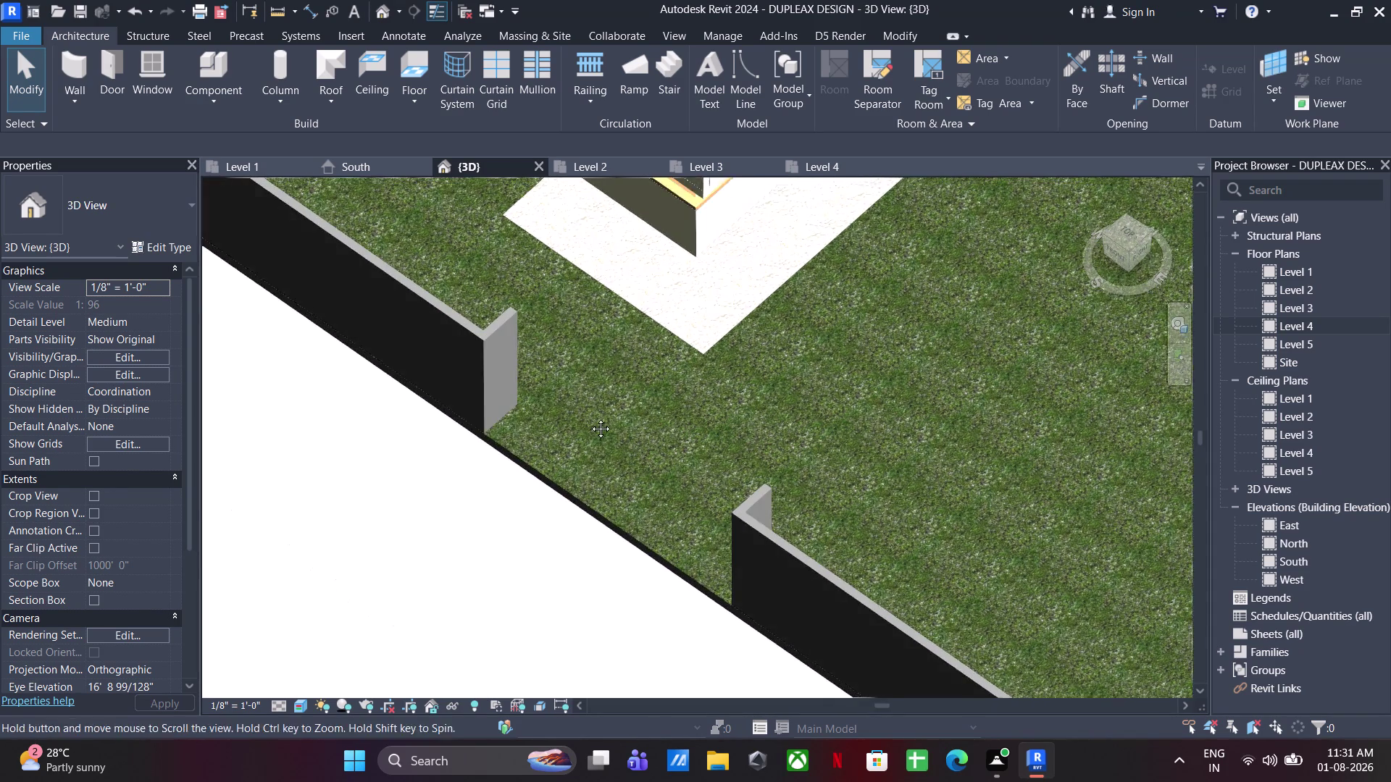
middle_drag(584, 412, 597, 430)
click(217, 101)
Choose Generic Models as the category for a new in-place model.
click(255, 183)
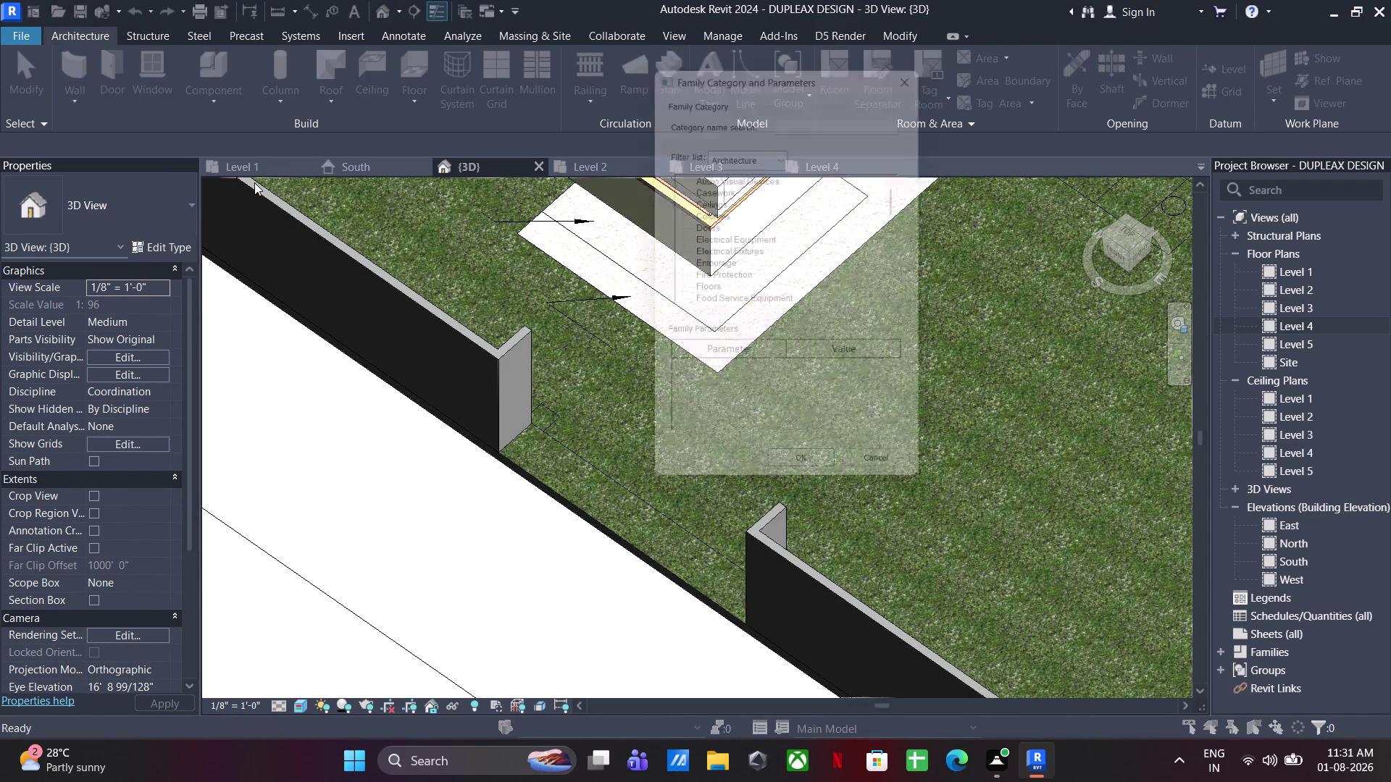
scroll(down, 3)
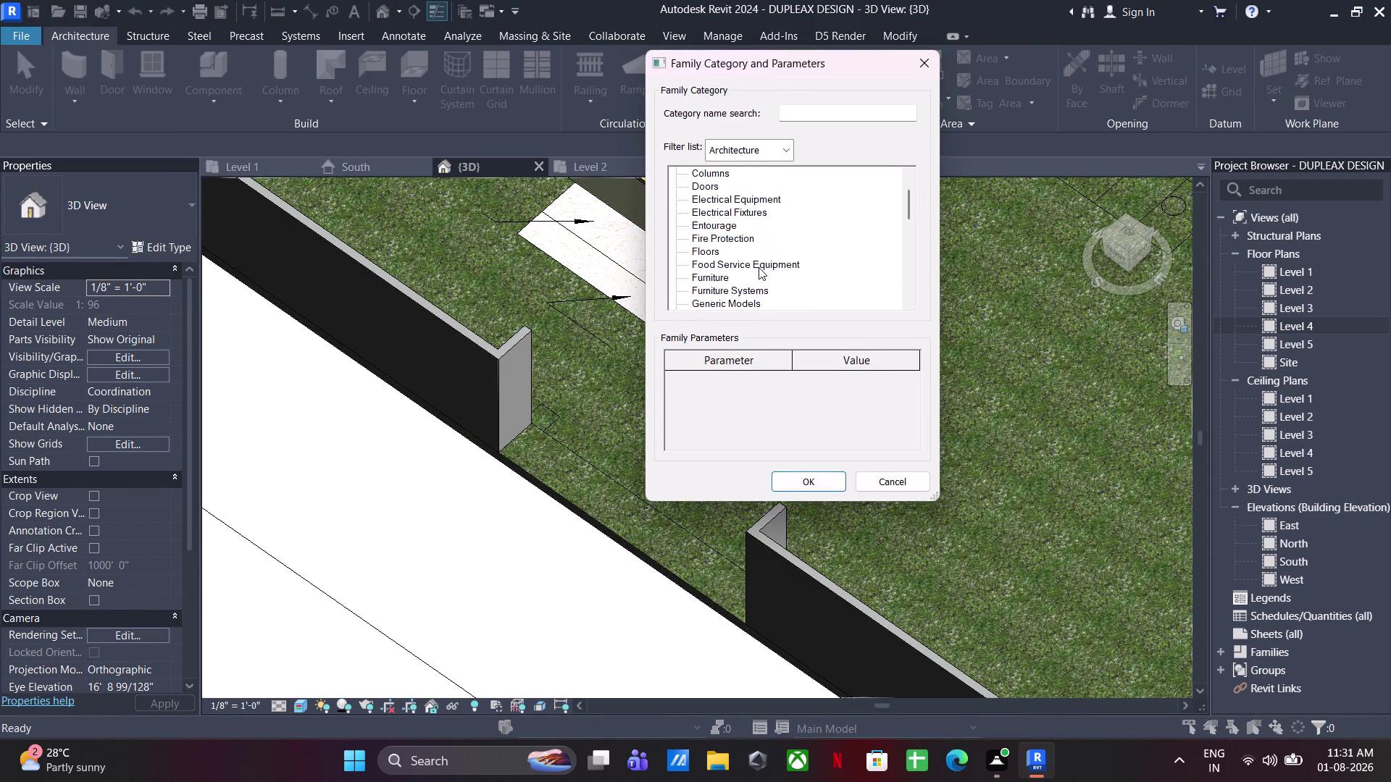
scroll(down, 3)
click(738, 259)
click(796, 486)
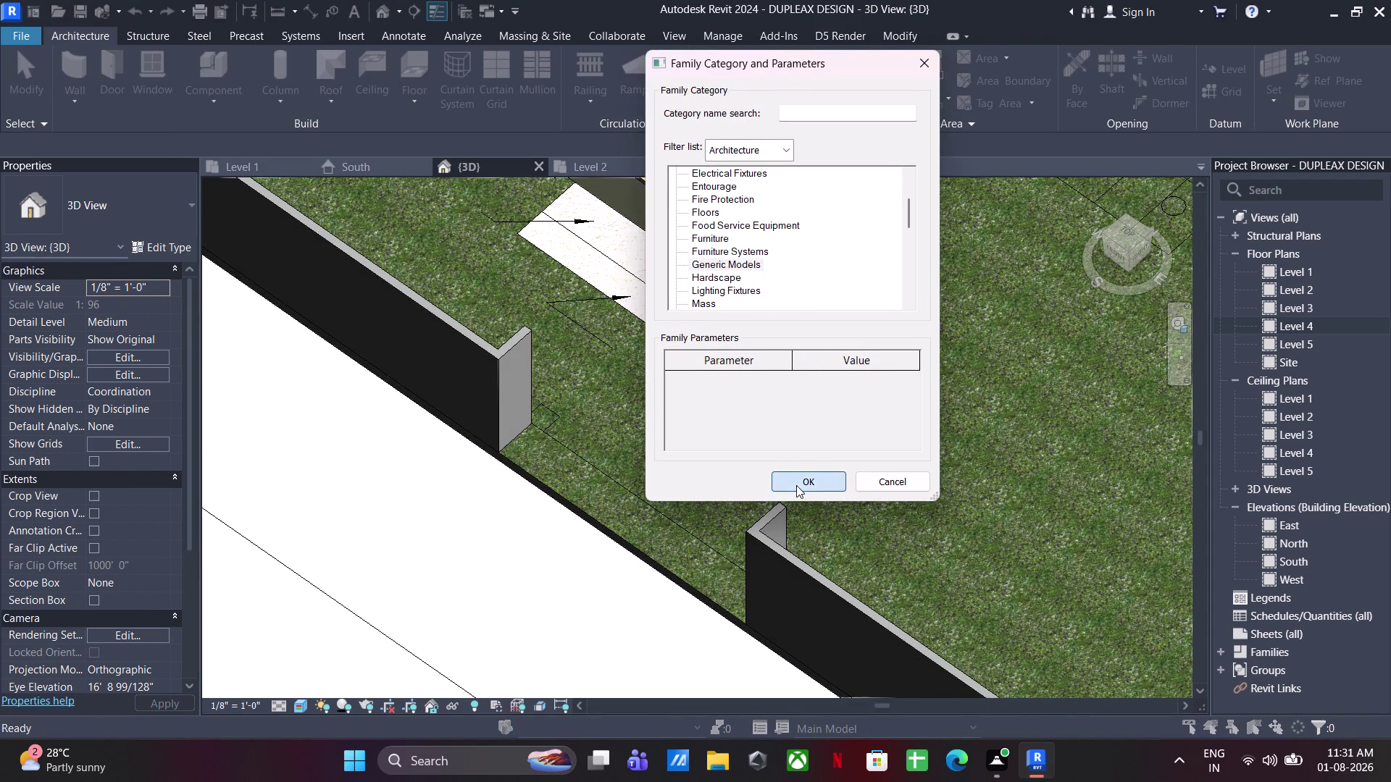
Name the in-place family MAIN GATE and start a solid extrusion.
text(MAIN)
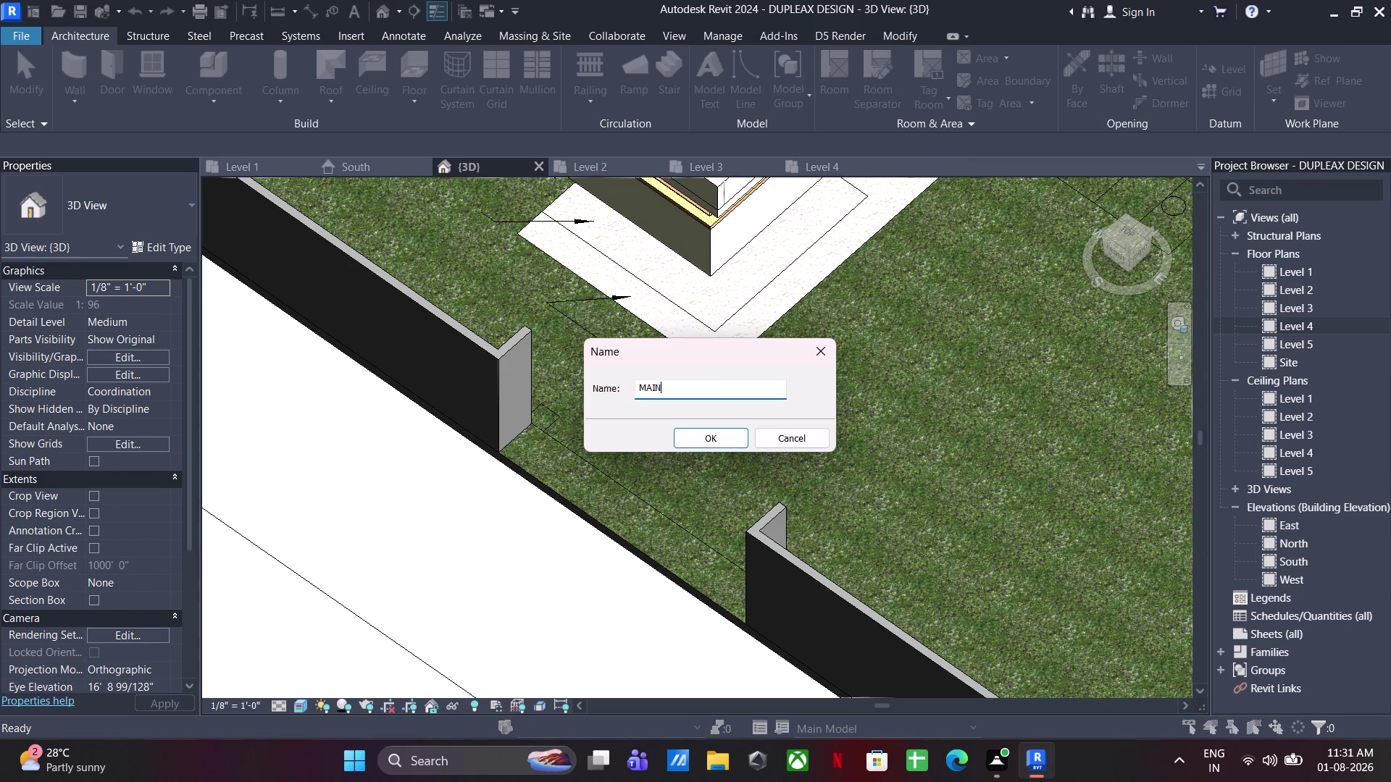
key(space)
text(GATE)
click(734, 437)
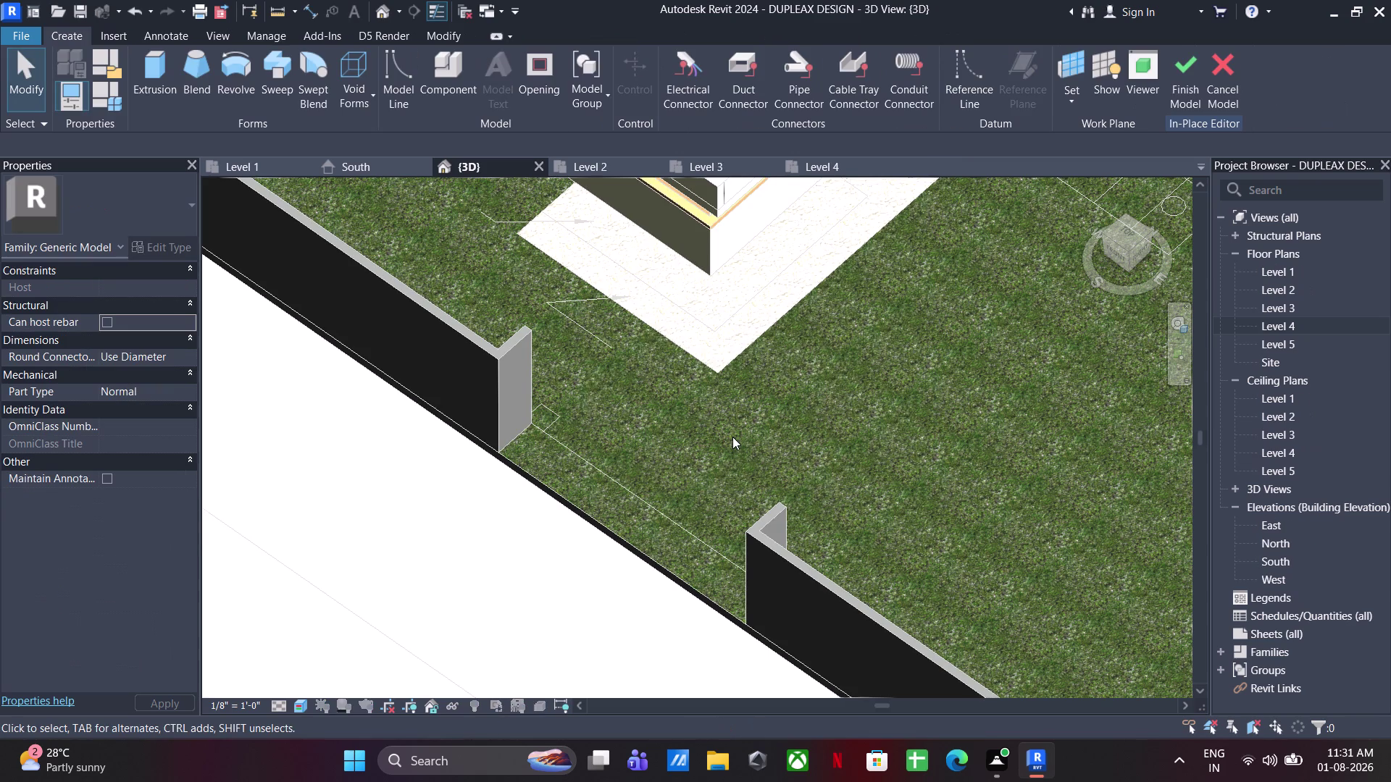
click(163, 79)
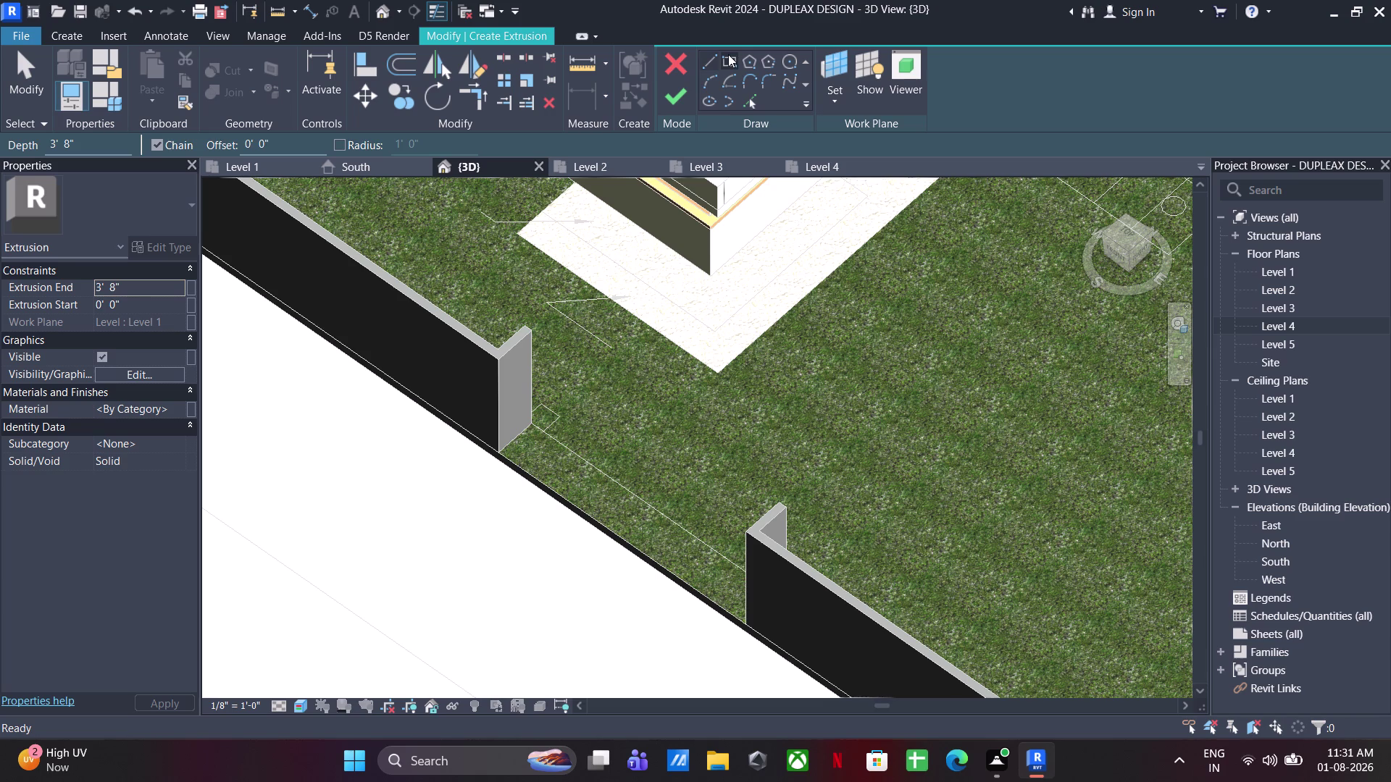
Sketch small rectangular extrusion profiles at the left and right boundary wall ends.
click(727, 55)
scroll(up, 3)
click(568, 419)
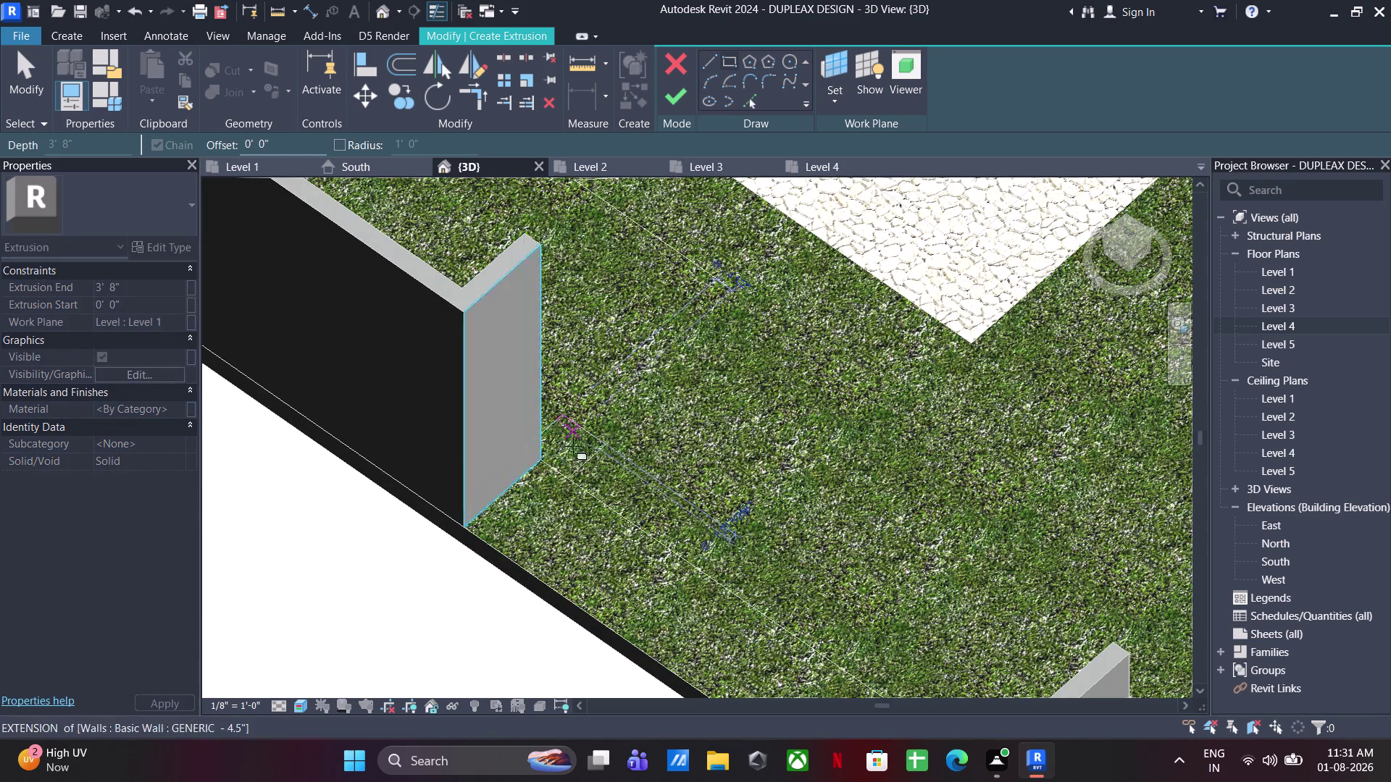
click(575, 479)
scroll(down, 3)
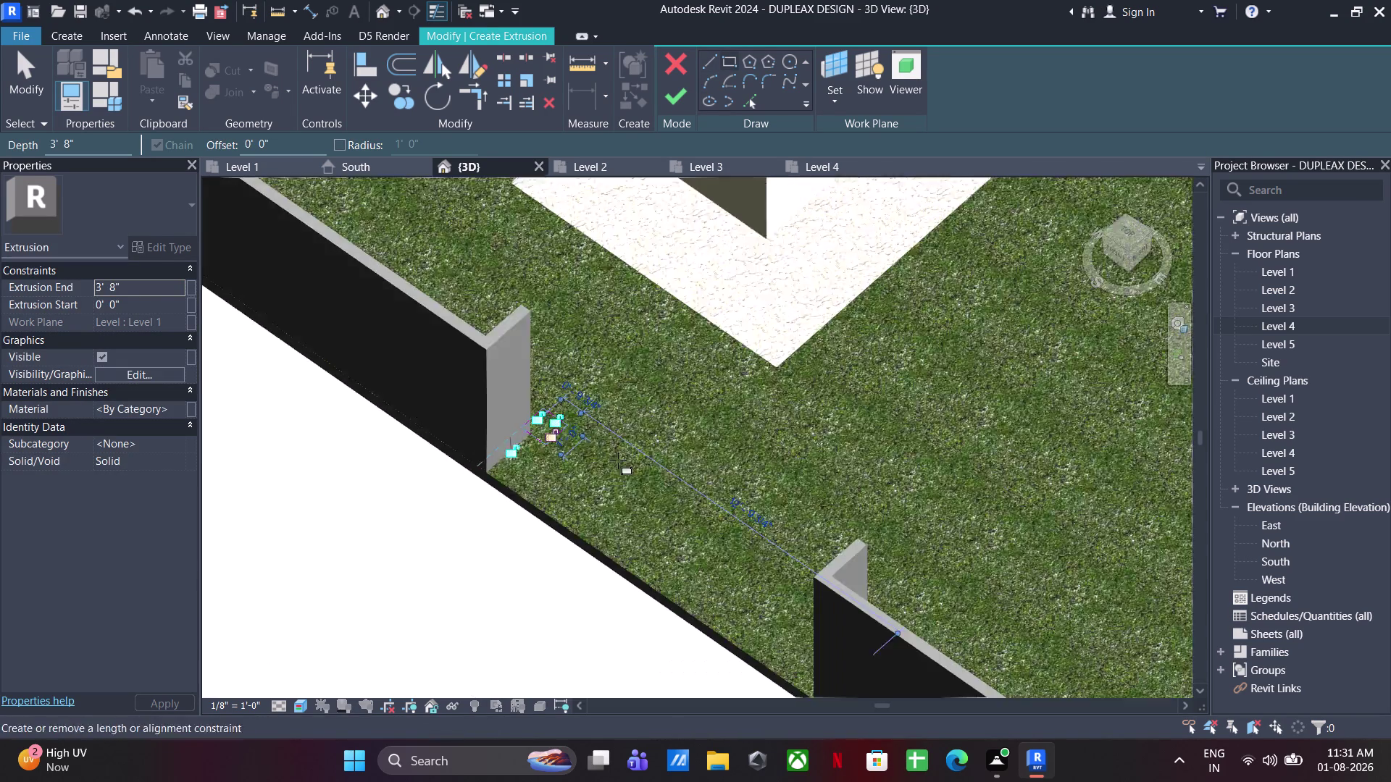
scroll(down, 3)
middle_drag(792, 483, 549, 436)
middle_drag(694, 549, 1004, 598)
middle_drag(568, 346, 776, 687)
scroll(up, 3)
click(757, 639)
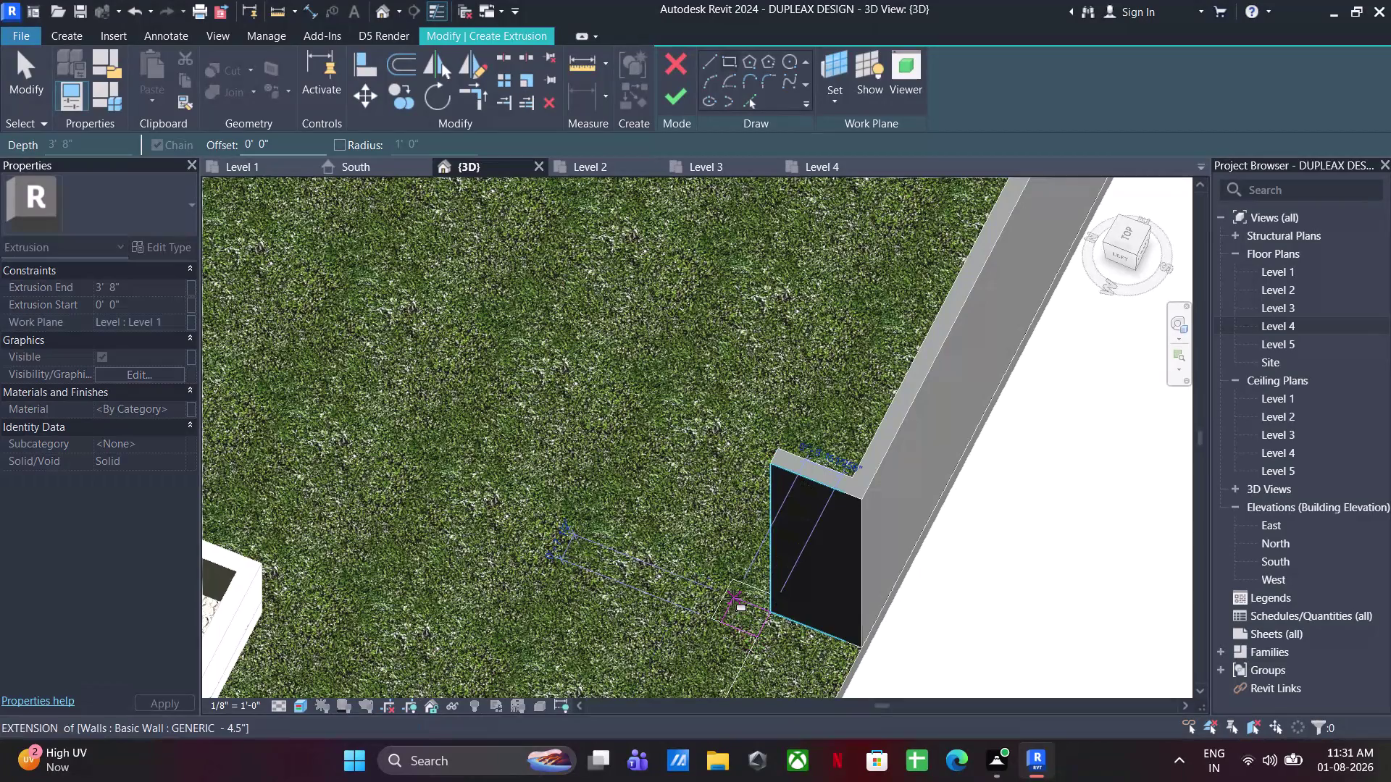
click(733, 581)
key(Escape)
key(Escape)
key(Escape)
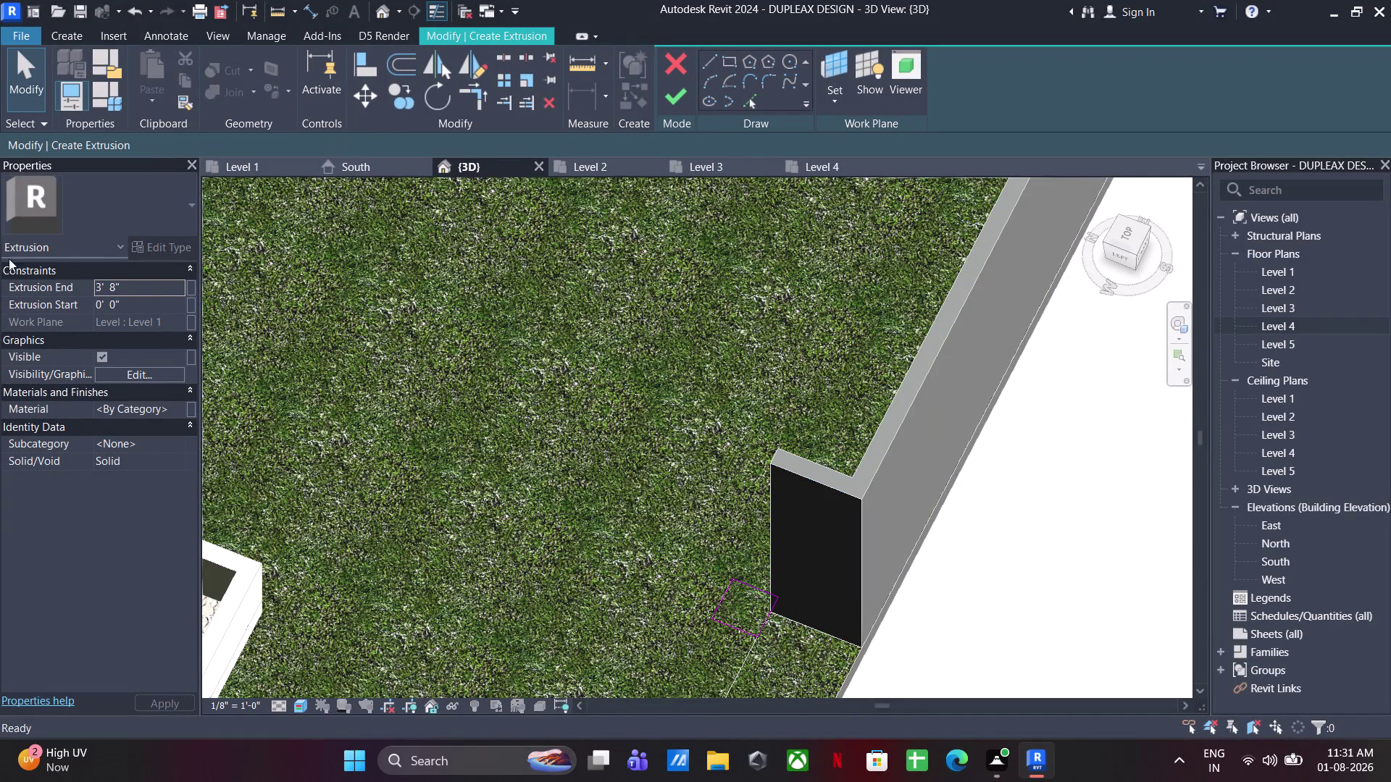
key(Escape)
Set Extrusion End to 7' and finish the pillar extrusions.
click(134, 287)
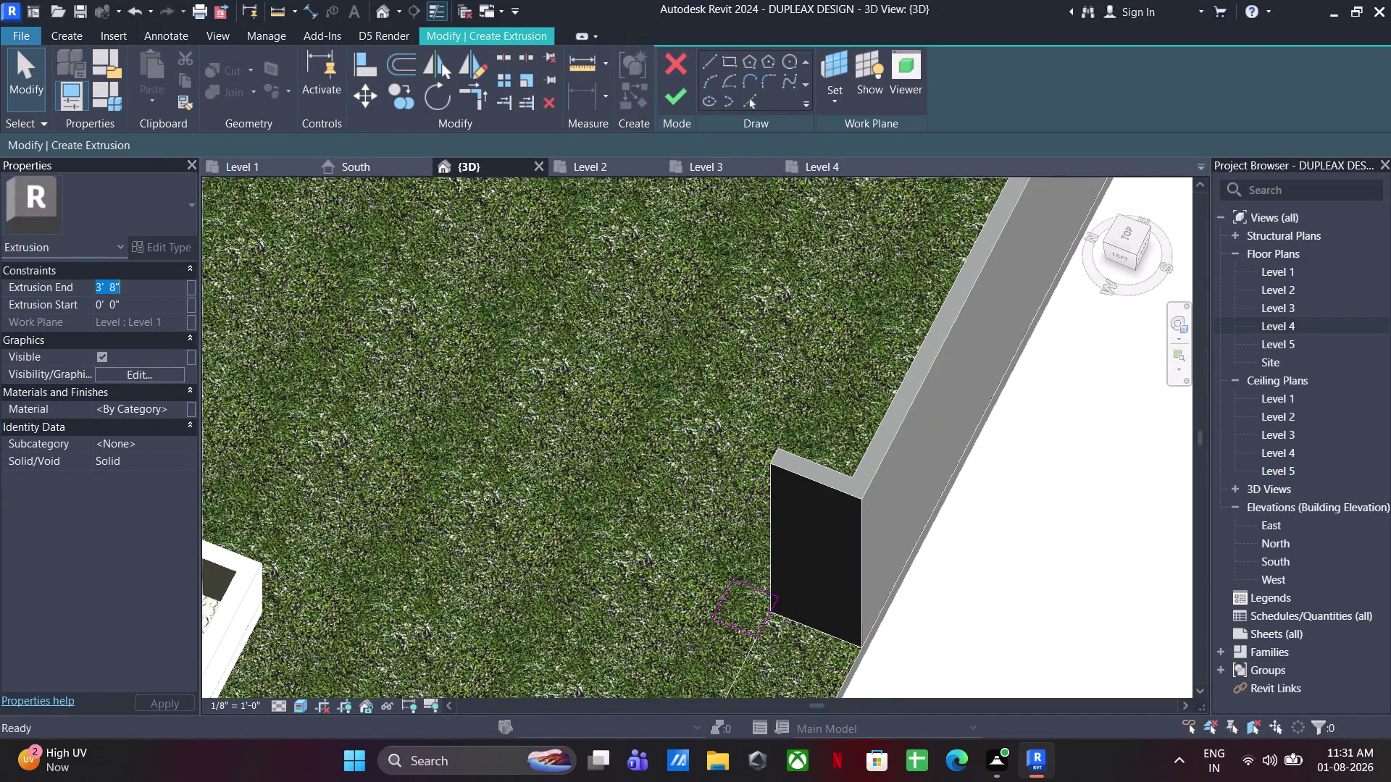
text(7')
key(Return)
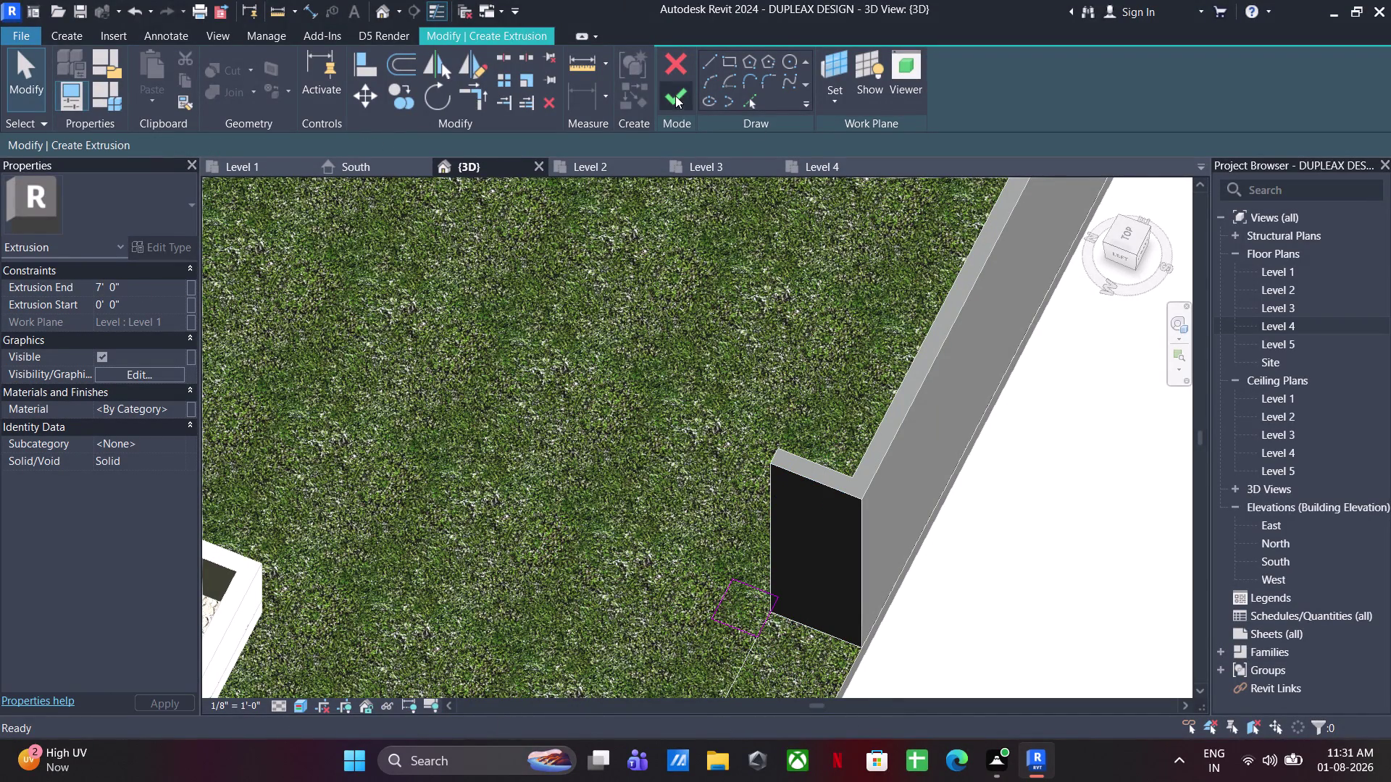
click(675, 93)
scroll(down, 3)
middle_drag(808, 427, 516, 324)
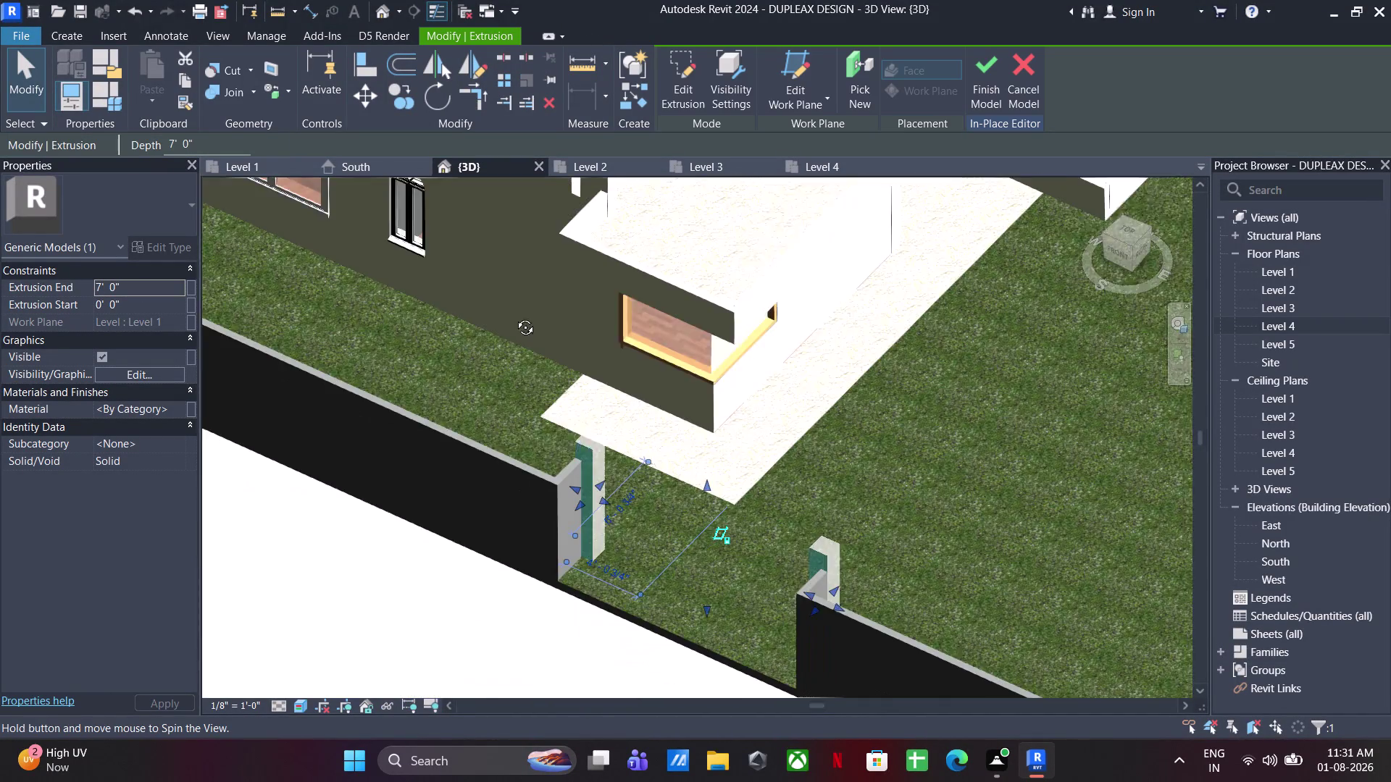
middle_drag(516, 325, 595, 339)
Select the new pillar extrusions and open the Material browser from their properties.
click(904, 439)
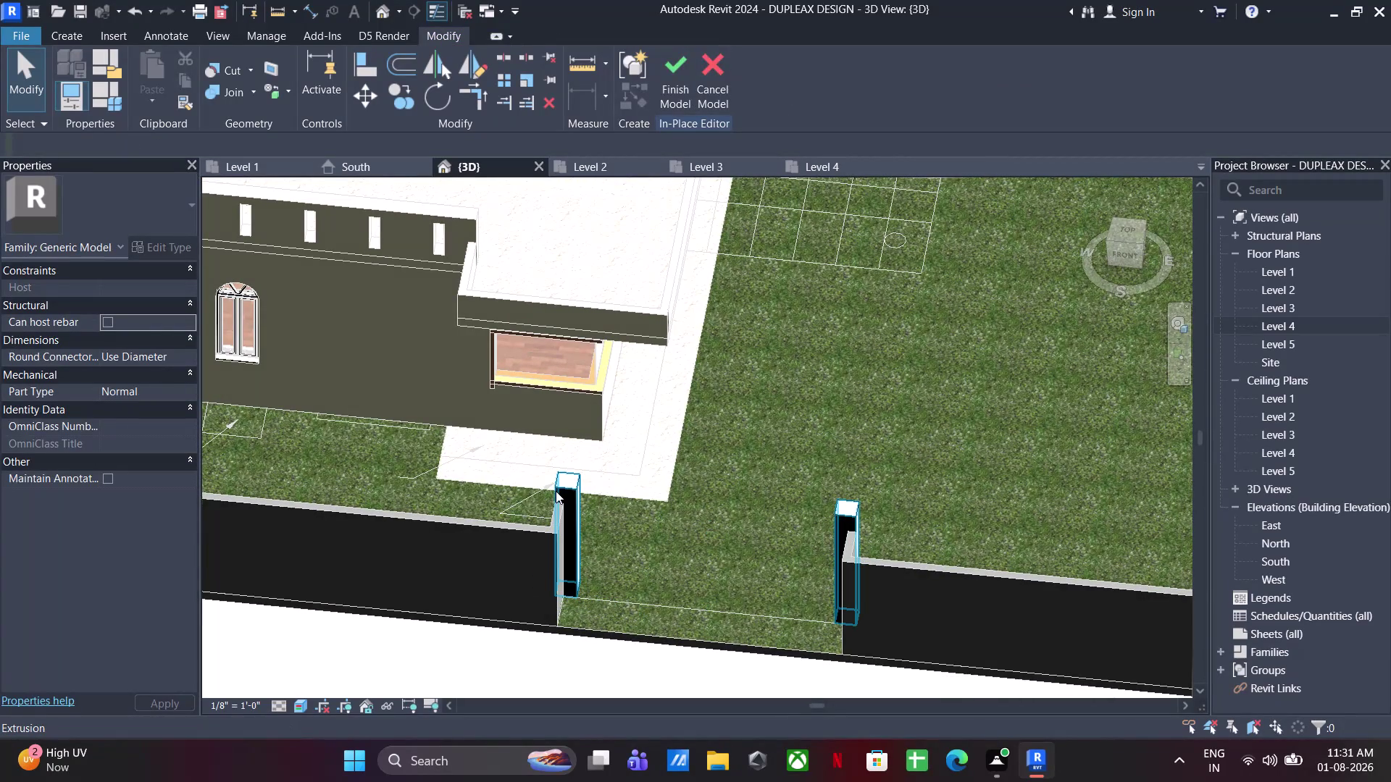
click(566, 477)
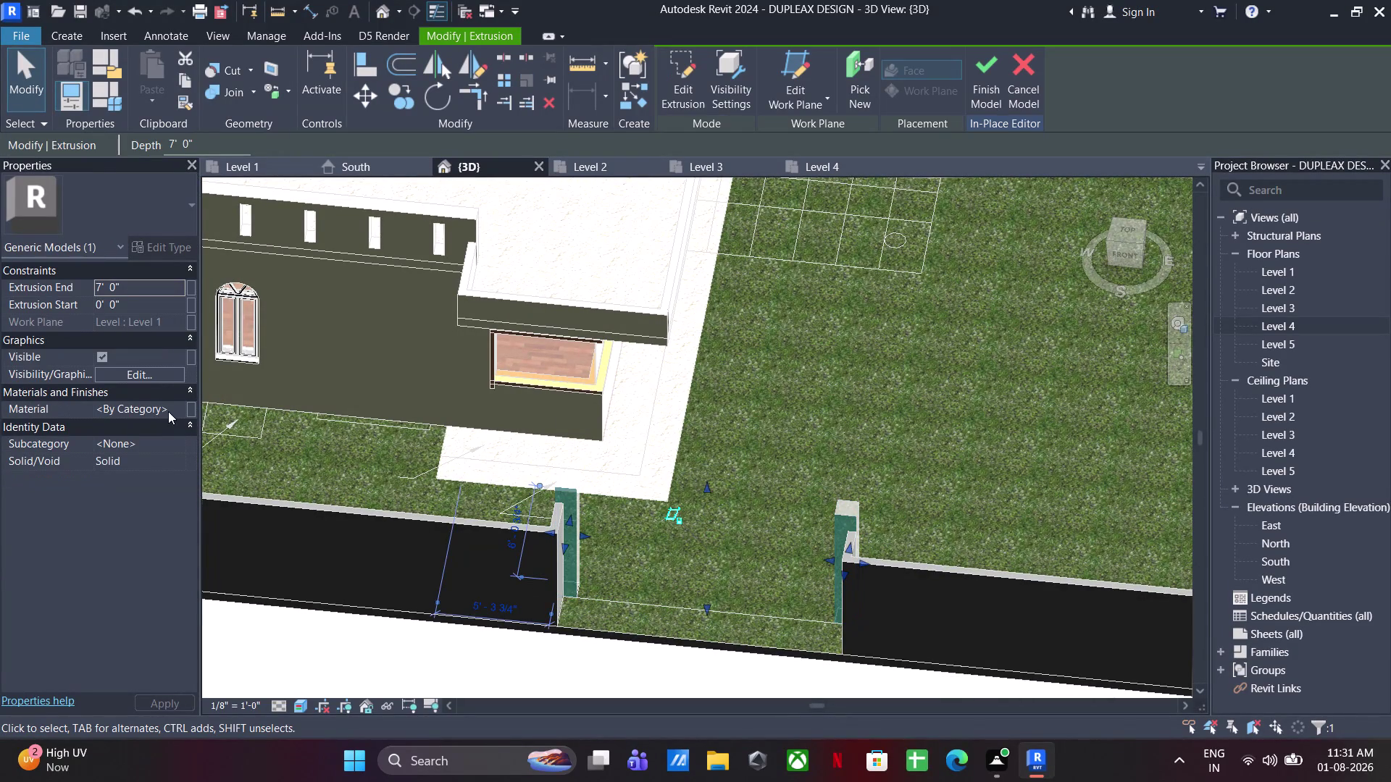
click(172, 407)
click(177, 405)
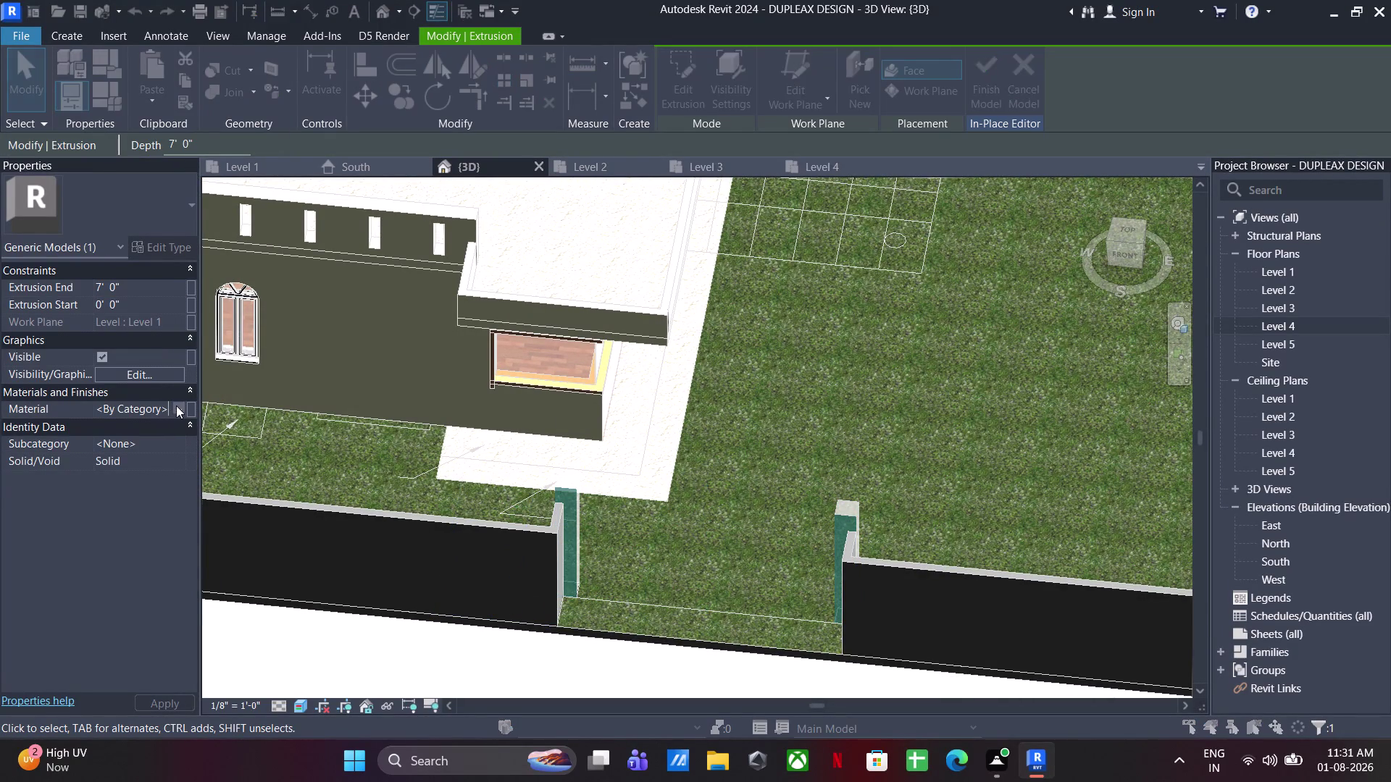
click(747, 511)
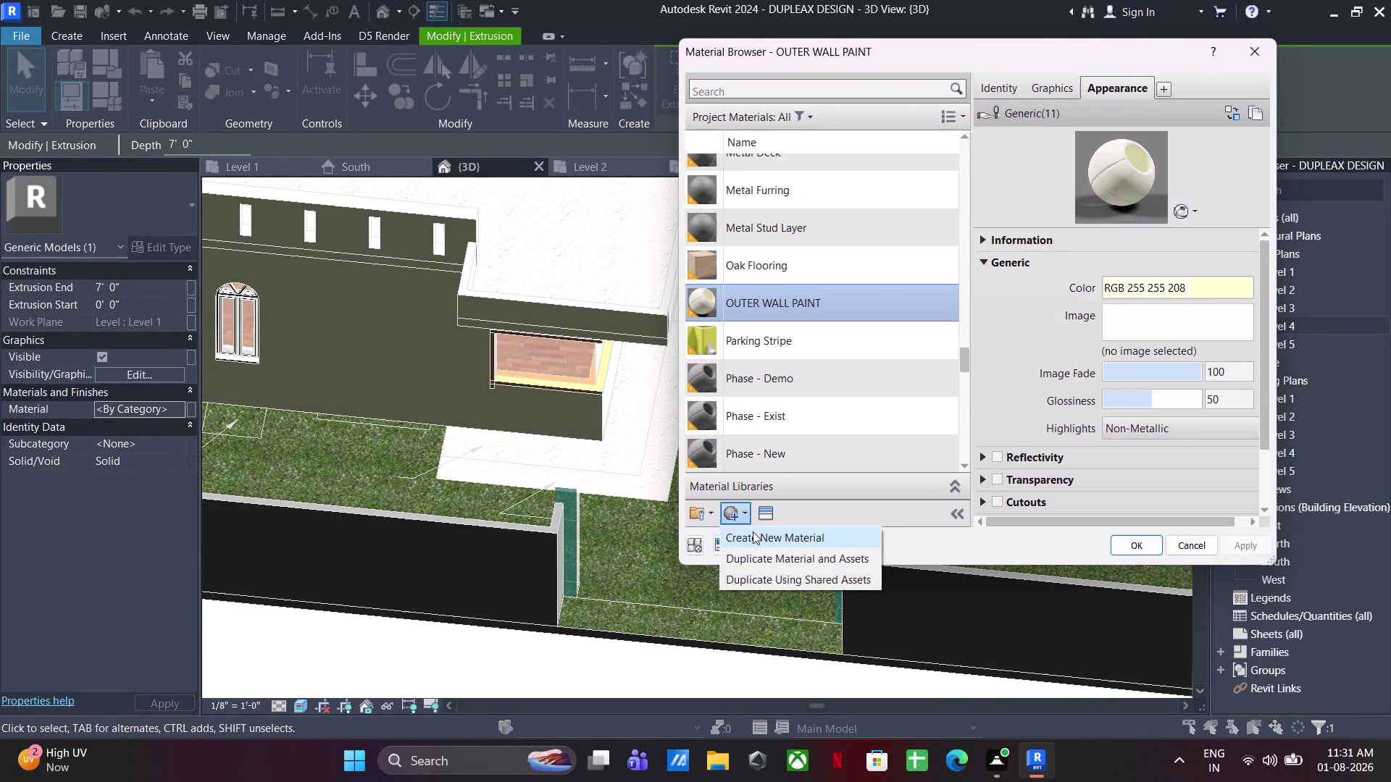
Create a new material, rename it STONE 1, and open the appearance asset library.
click(752, 532)
right_click(763, 311)
click(799, 378)
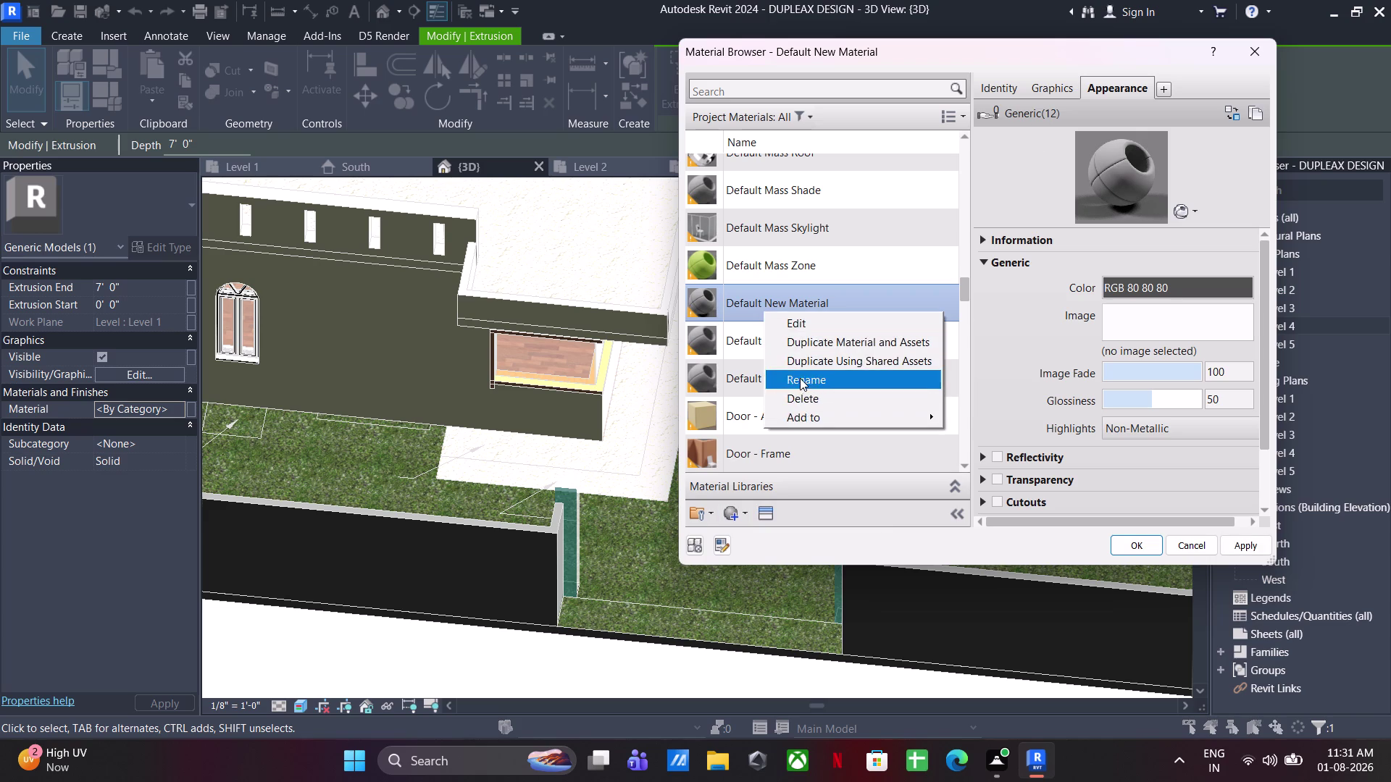
text(STON)
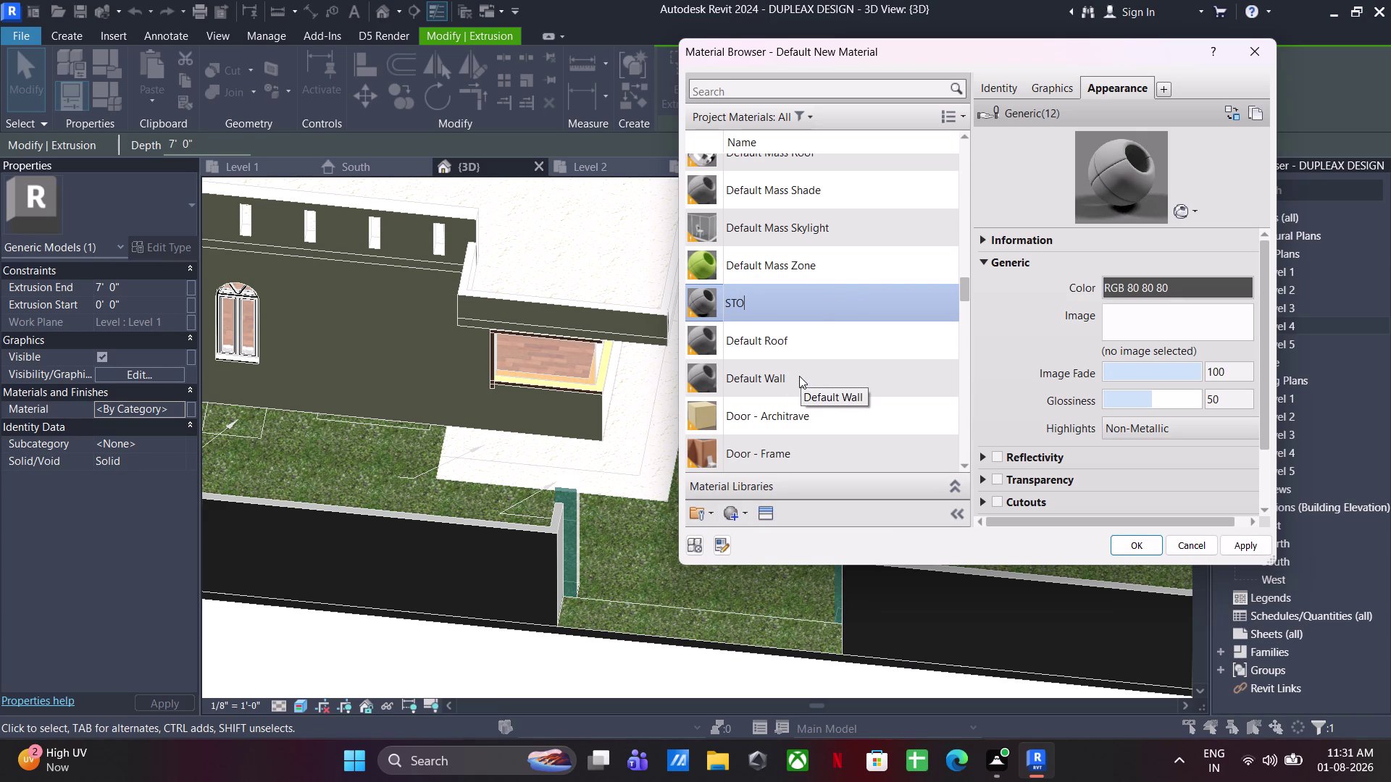
text(E 1)
click(1024, 354)
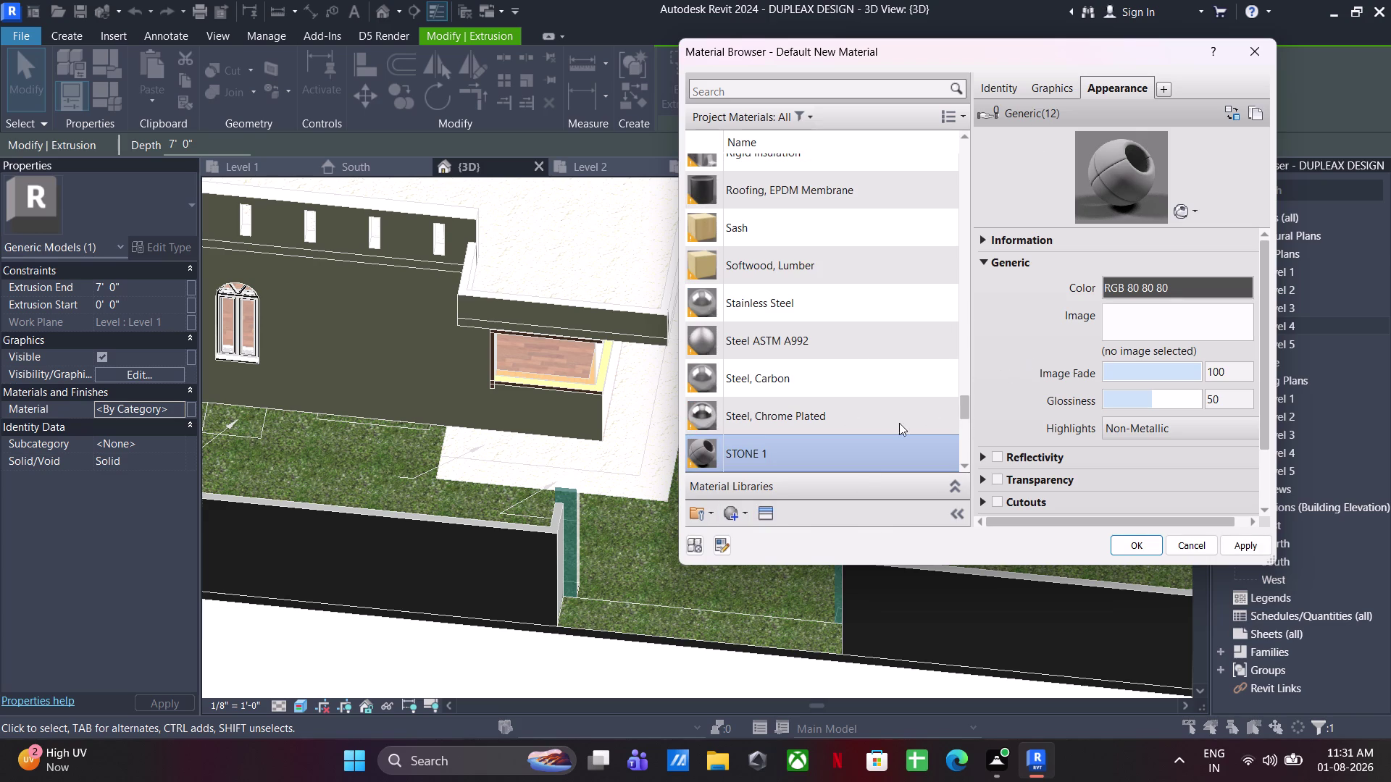
click(764, 521)
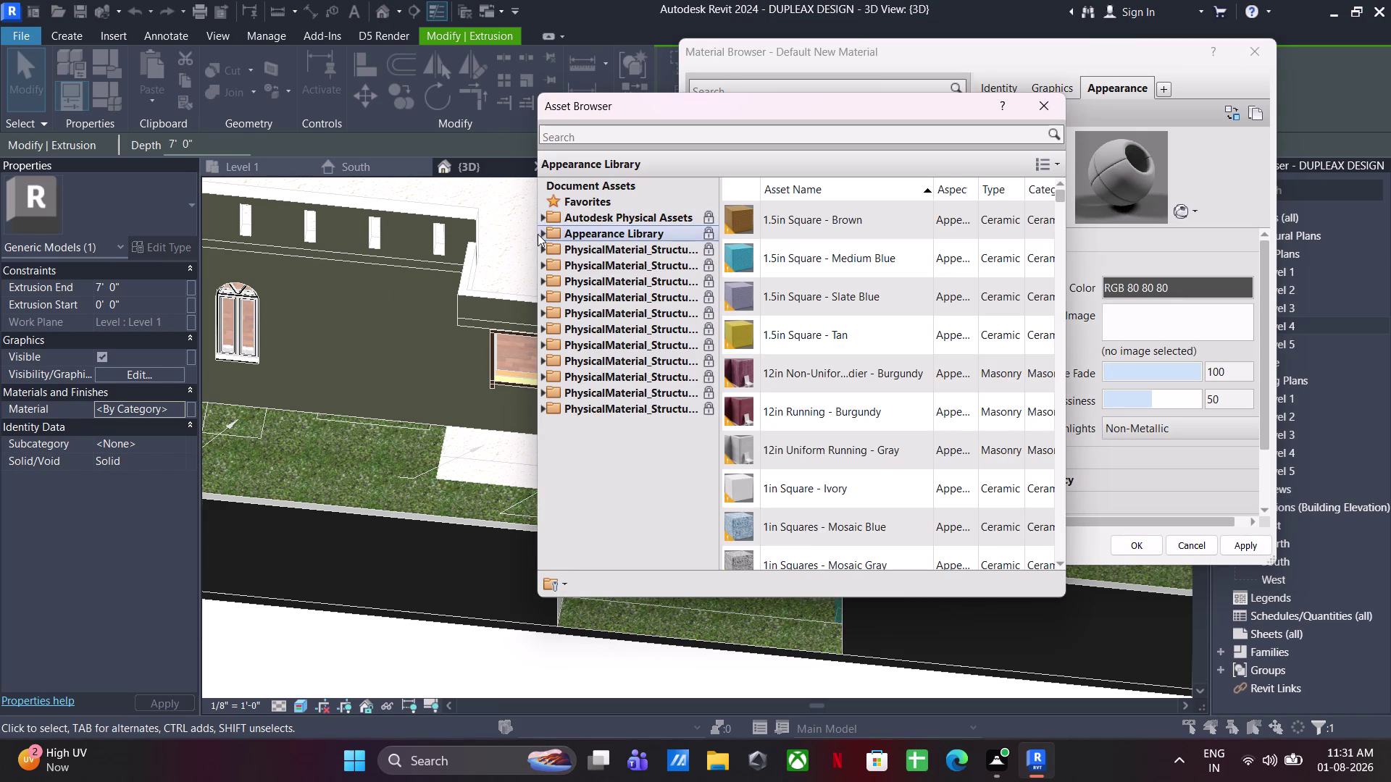
Browse the appearance library categories through Masonry and Siding to the Stone assets.
click(538, 234)
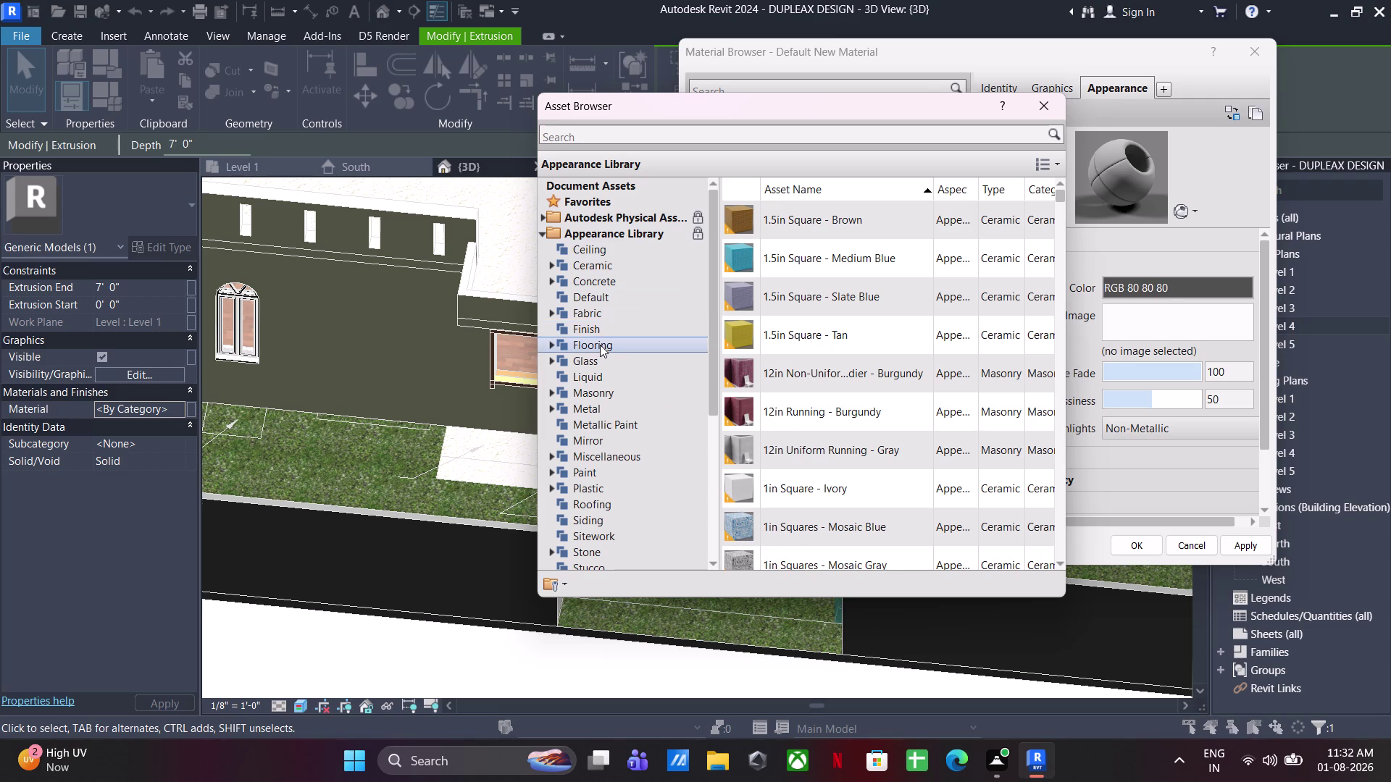
click(607, 323)
scroll(down, 3)
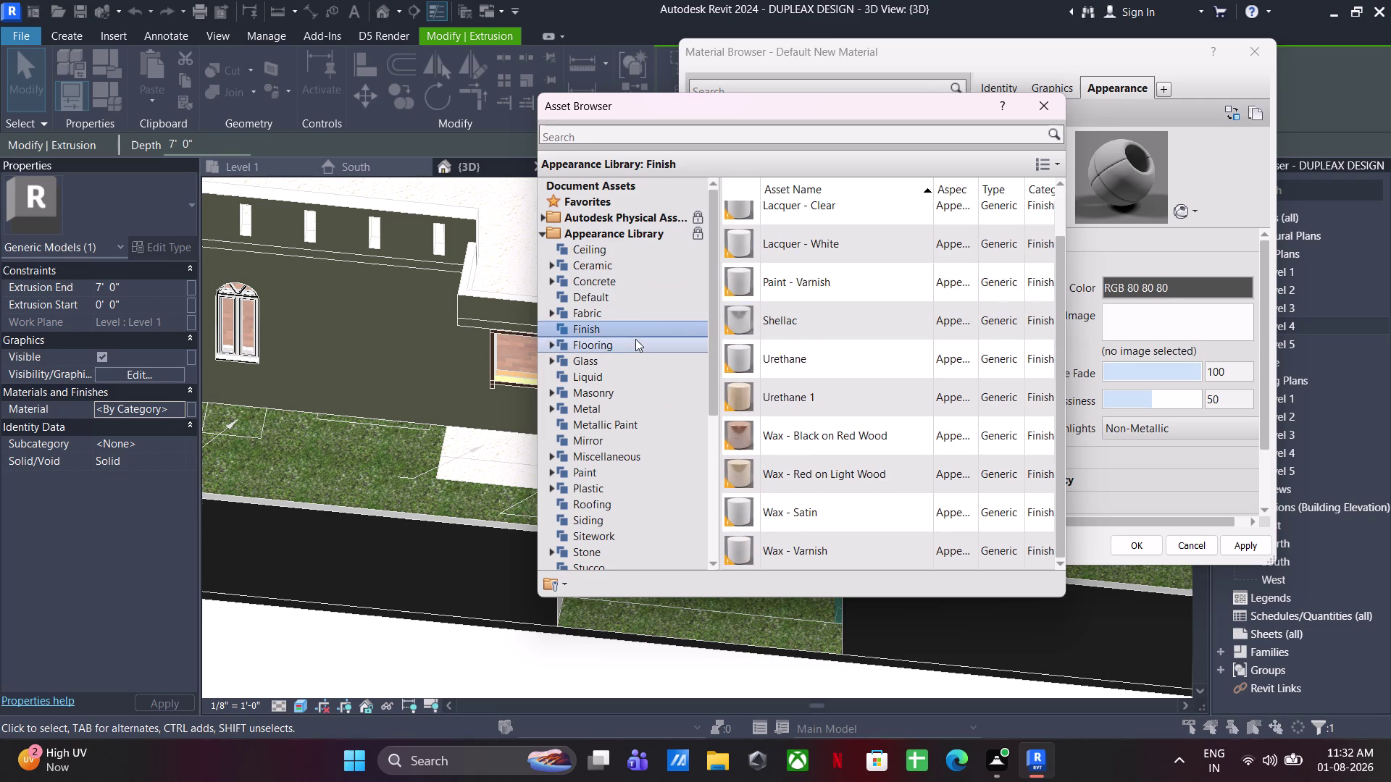
click(635, 339)
click(621, 399)
scroll(down, 3)
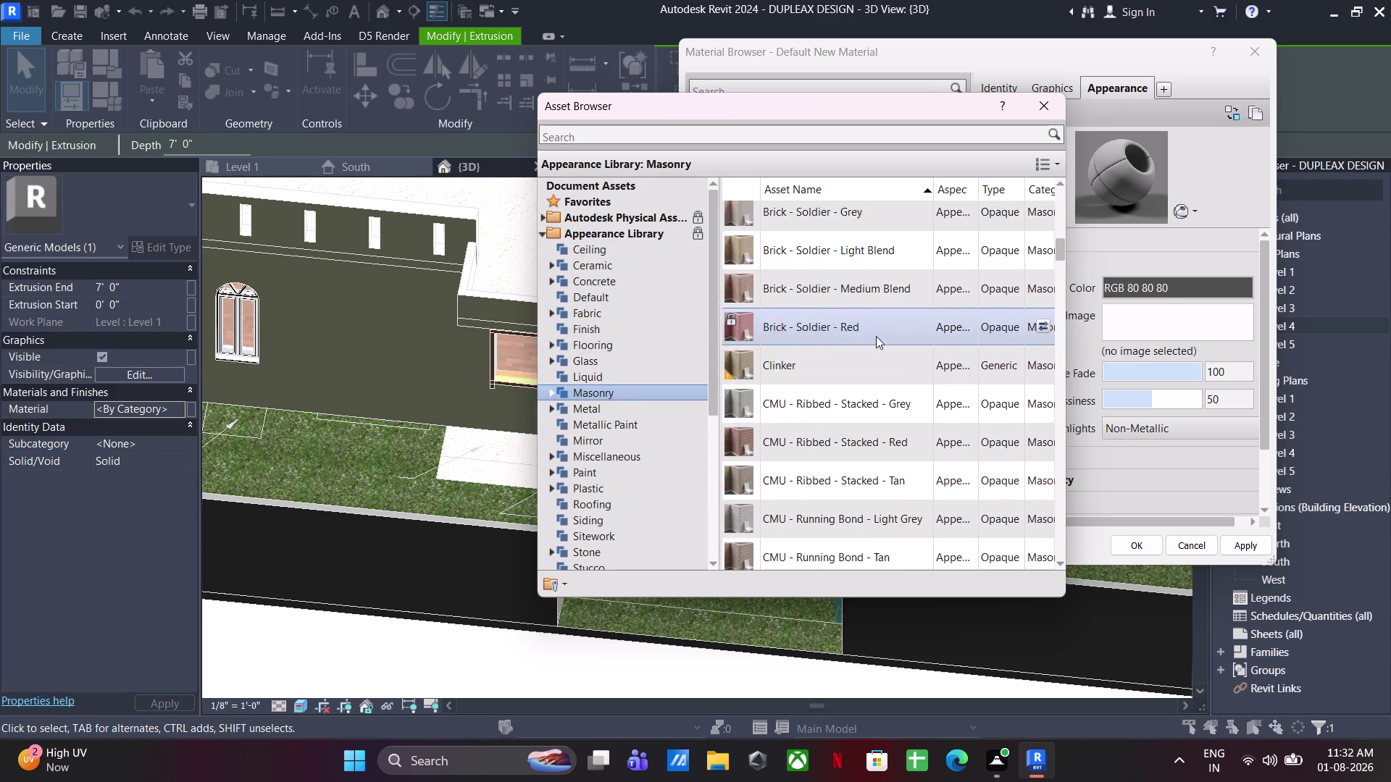
scroll(down, 3)
scroll(down, 3)
scroll(up, 3)
scroll(down, 3)
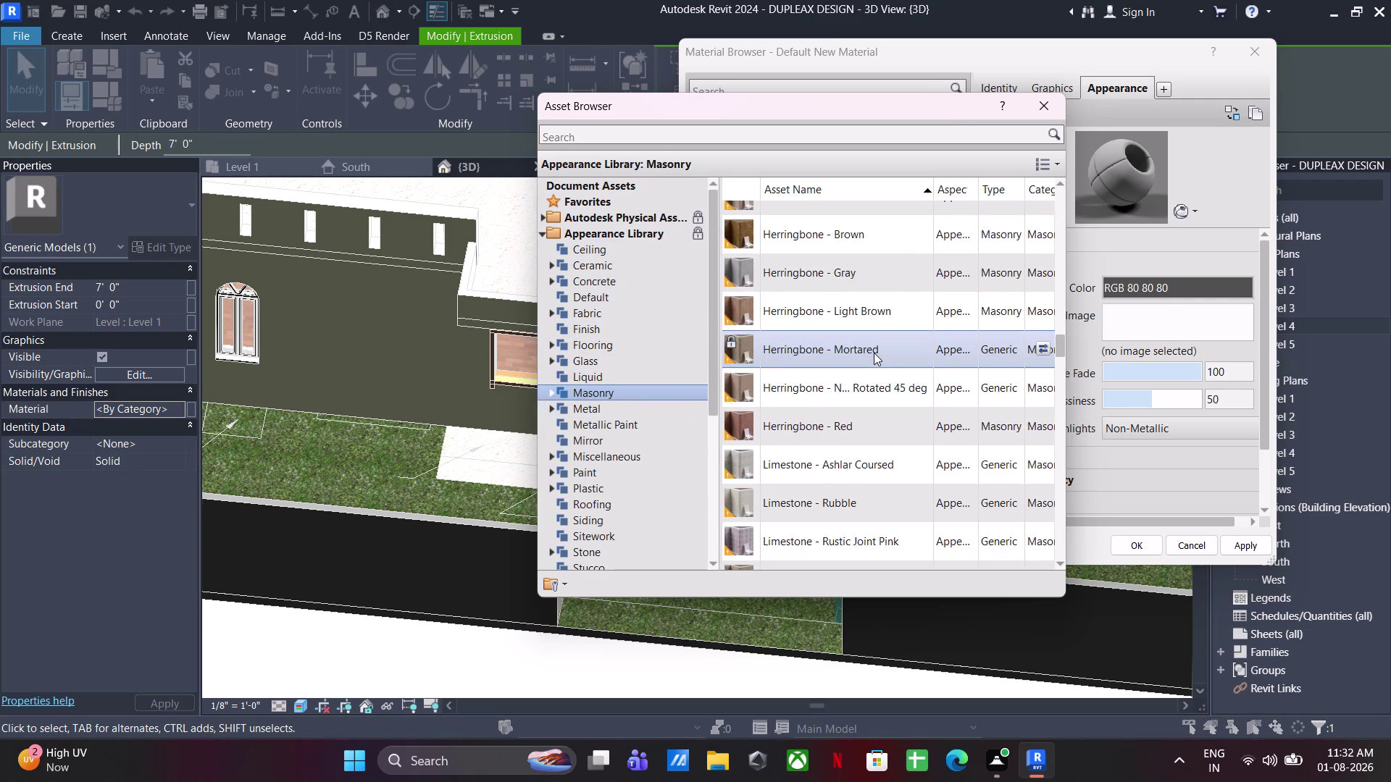
scroll(down, 3)
scroll(up, 3)
scroll(up, 3)
scroll(down, 3)
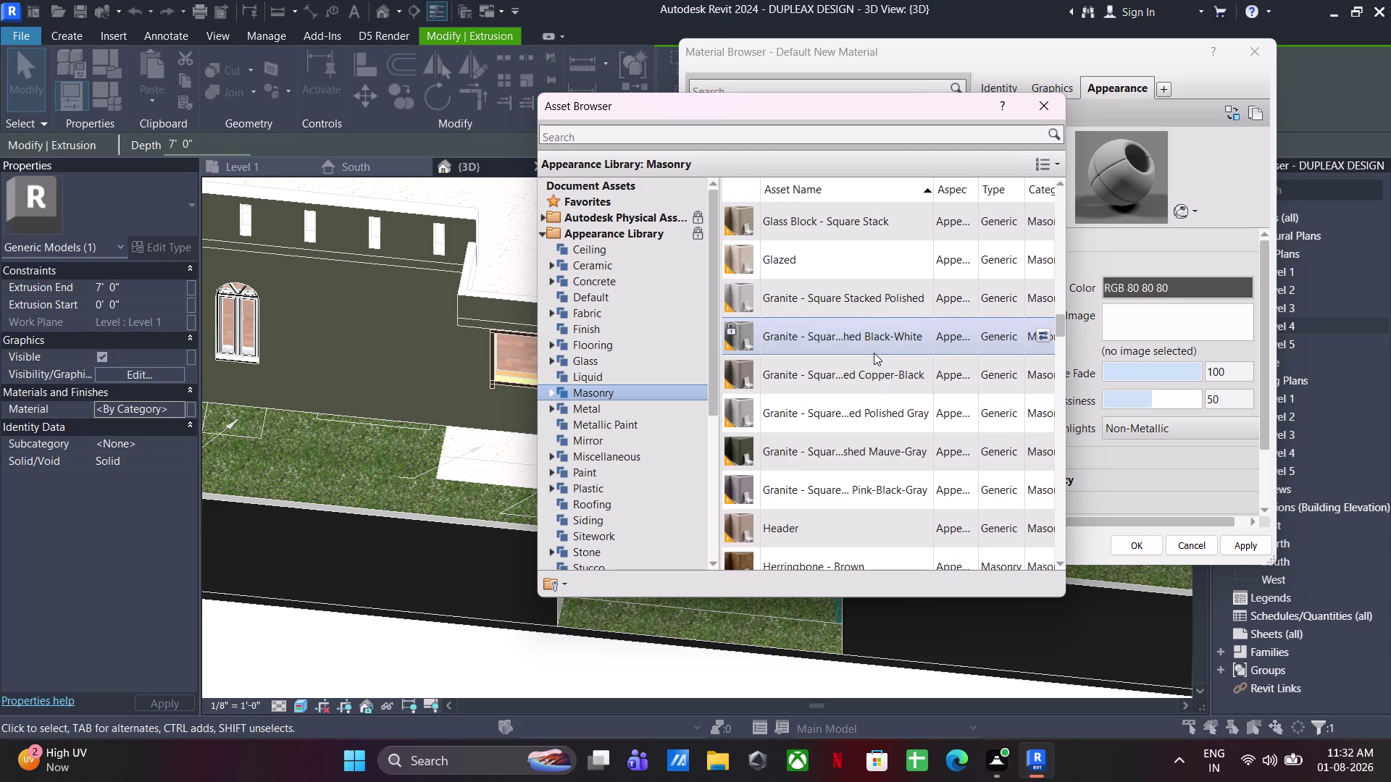
scroll(down, 3)
scroll(down, 3)
scroll(down, 3)
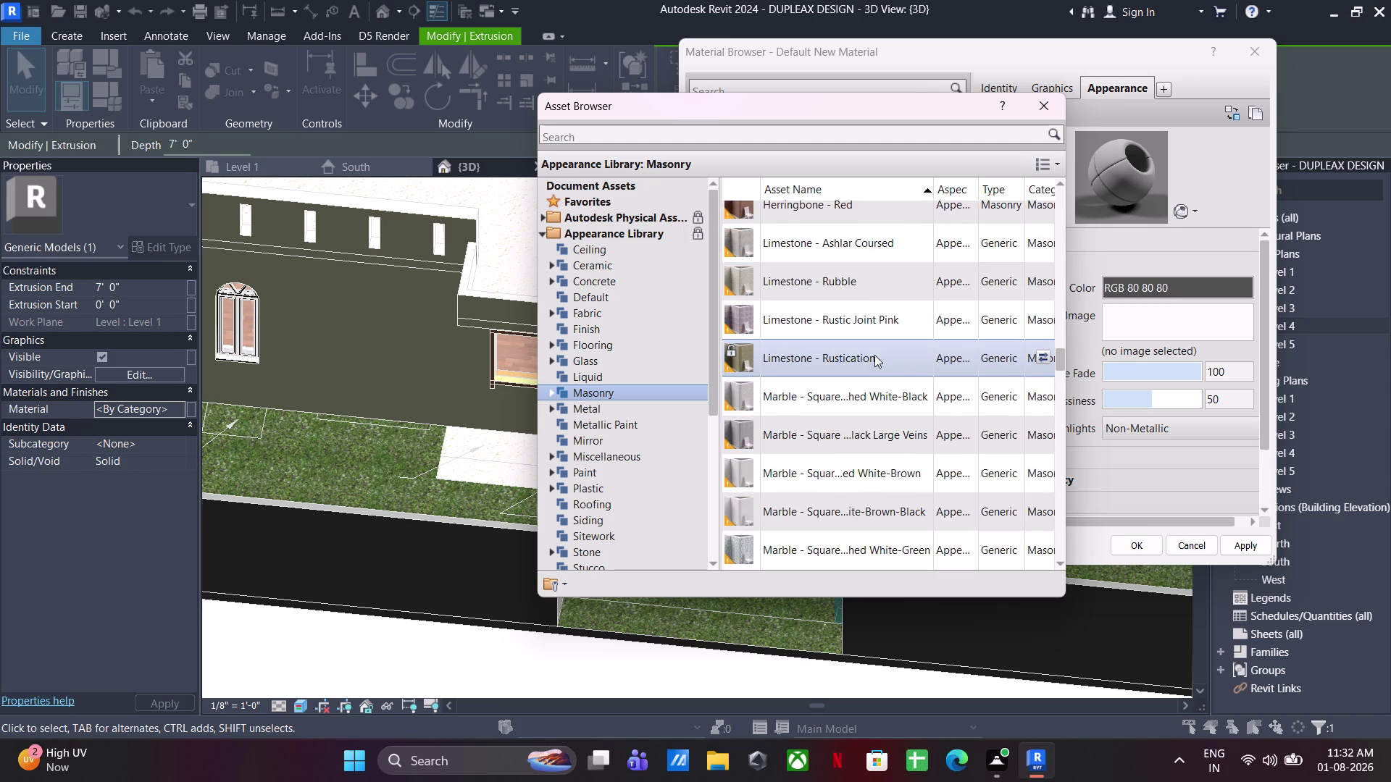
scroll(down, 3)
scroll(down, 3)
scroll(down, 3)
scroll(down, 3)
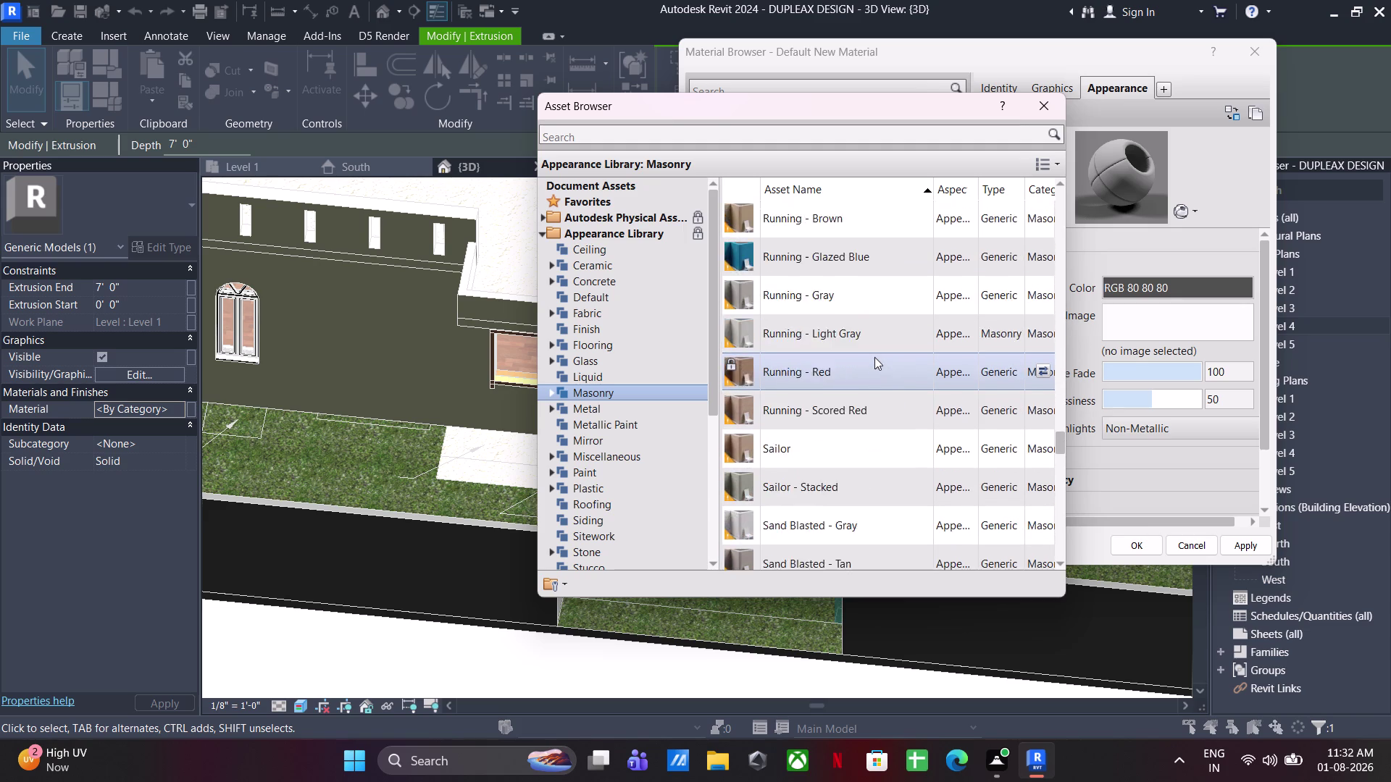
scroll(down, 3)
scroll(down, 3)
scroll(down, 3)
scroll(down, 3)
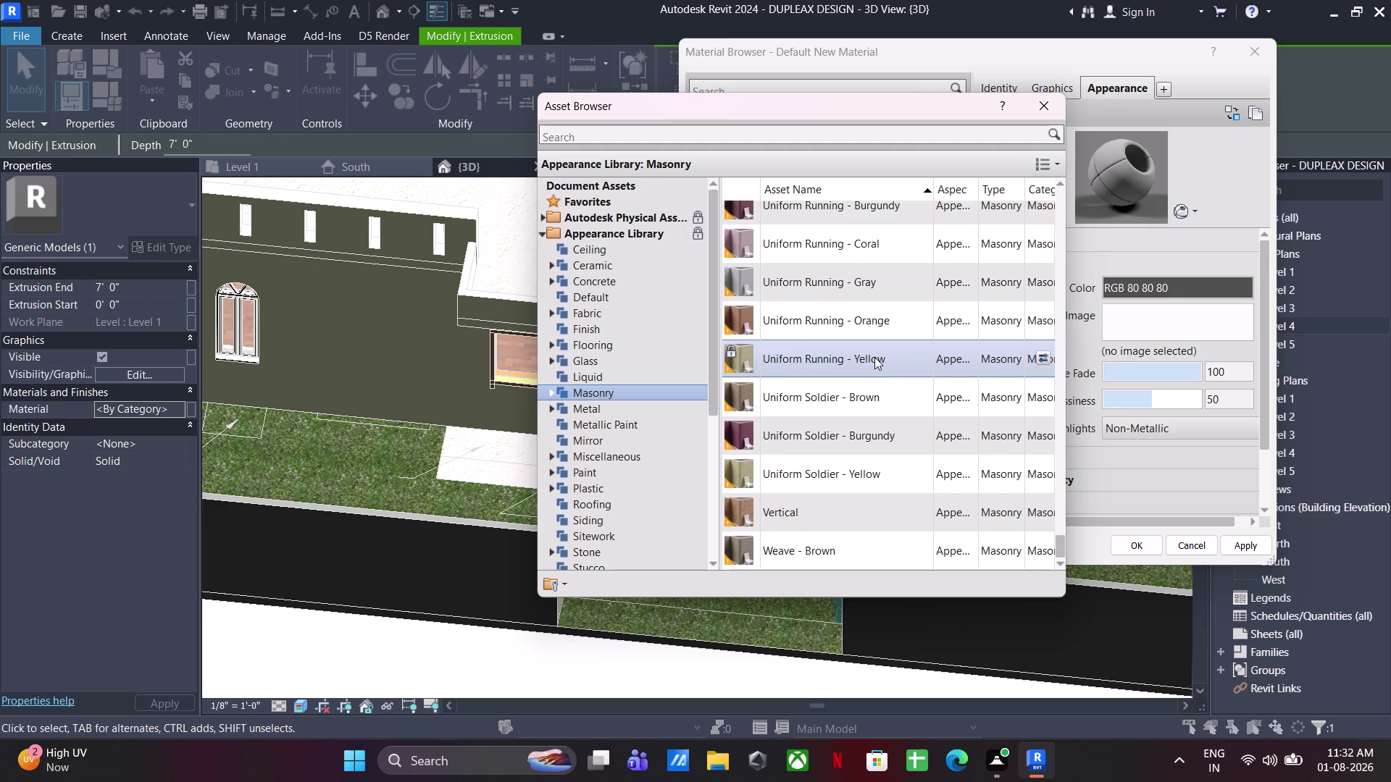
scroll(down, 3)
scroll(up, 3)
scroll(up, 3)
scroll(up, 3)
scroll(down, 3)
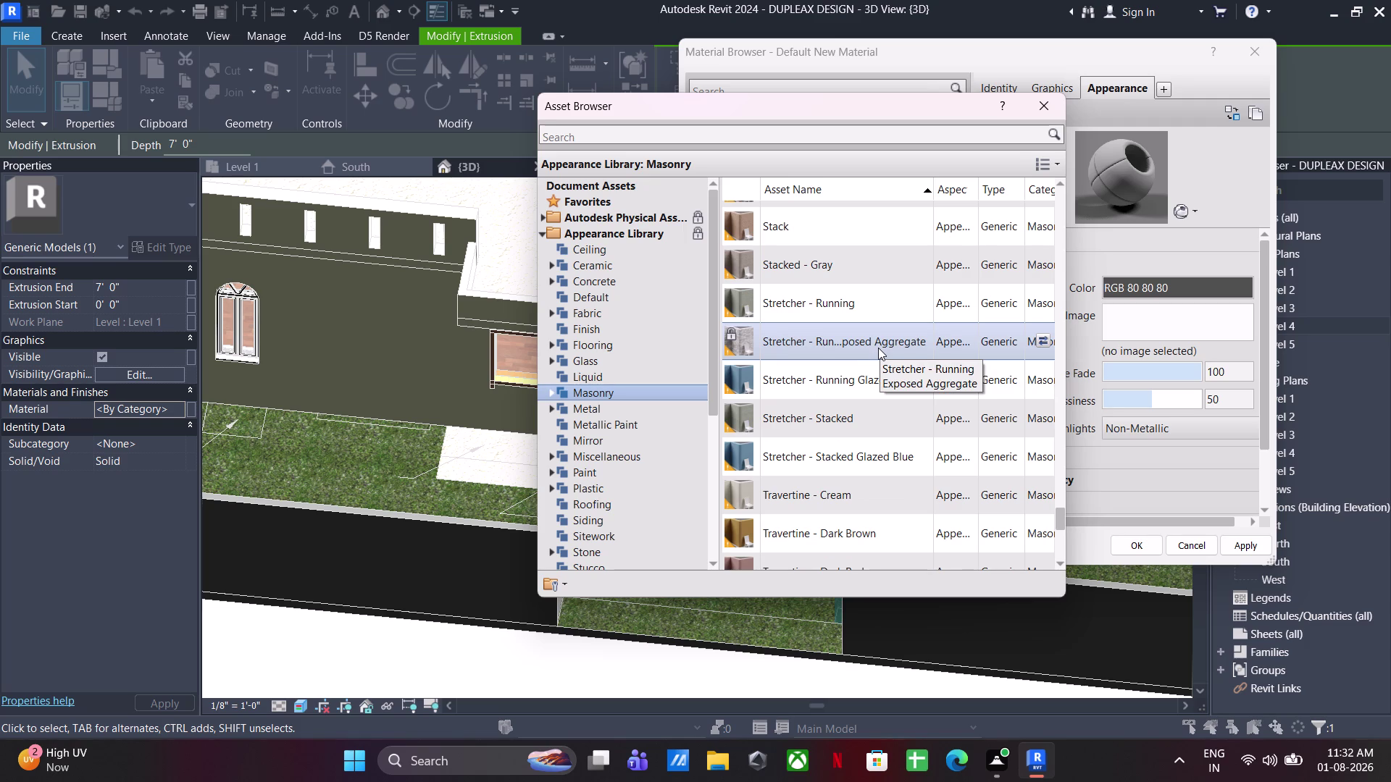
scroll(up, 3)
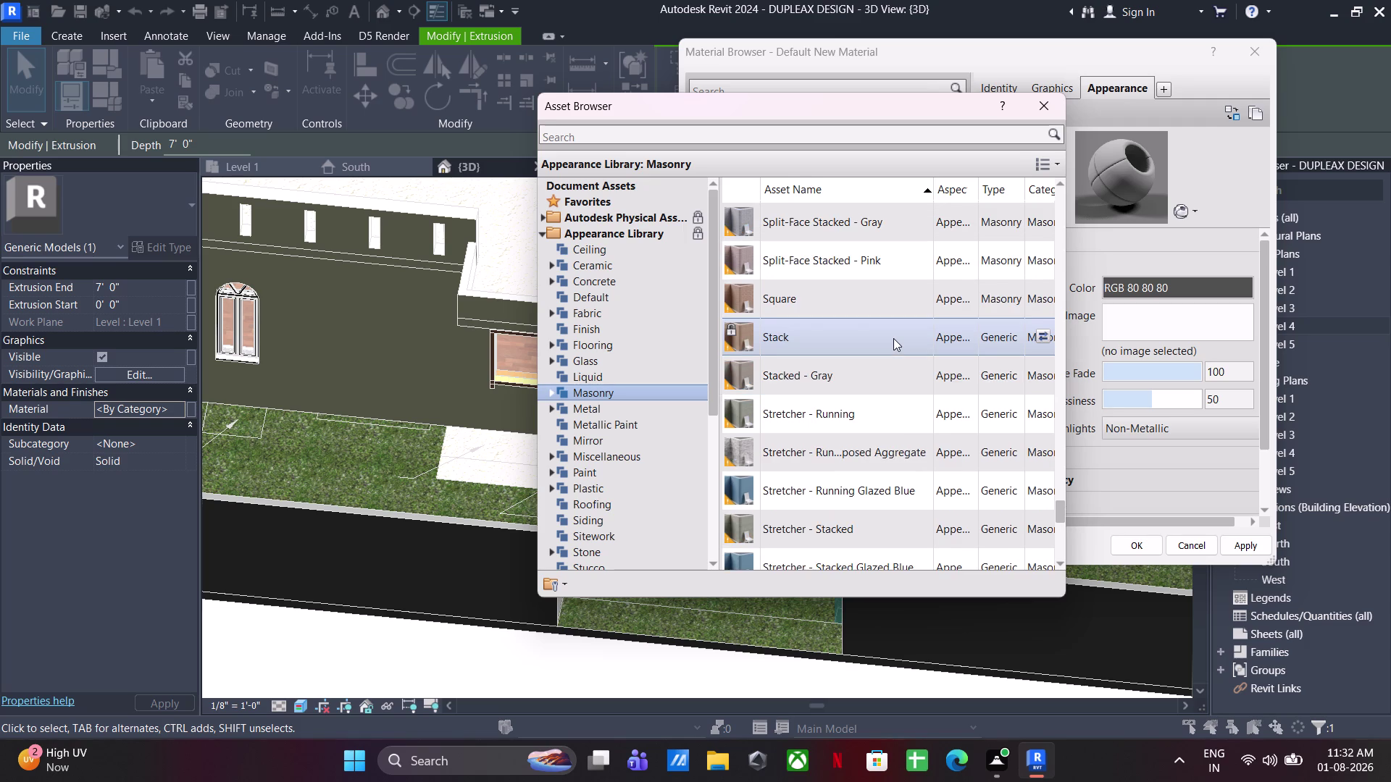
scroll(up, 3)
scroll(up, 3)
scroll(up, 3)
scroll(up, 3)
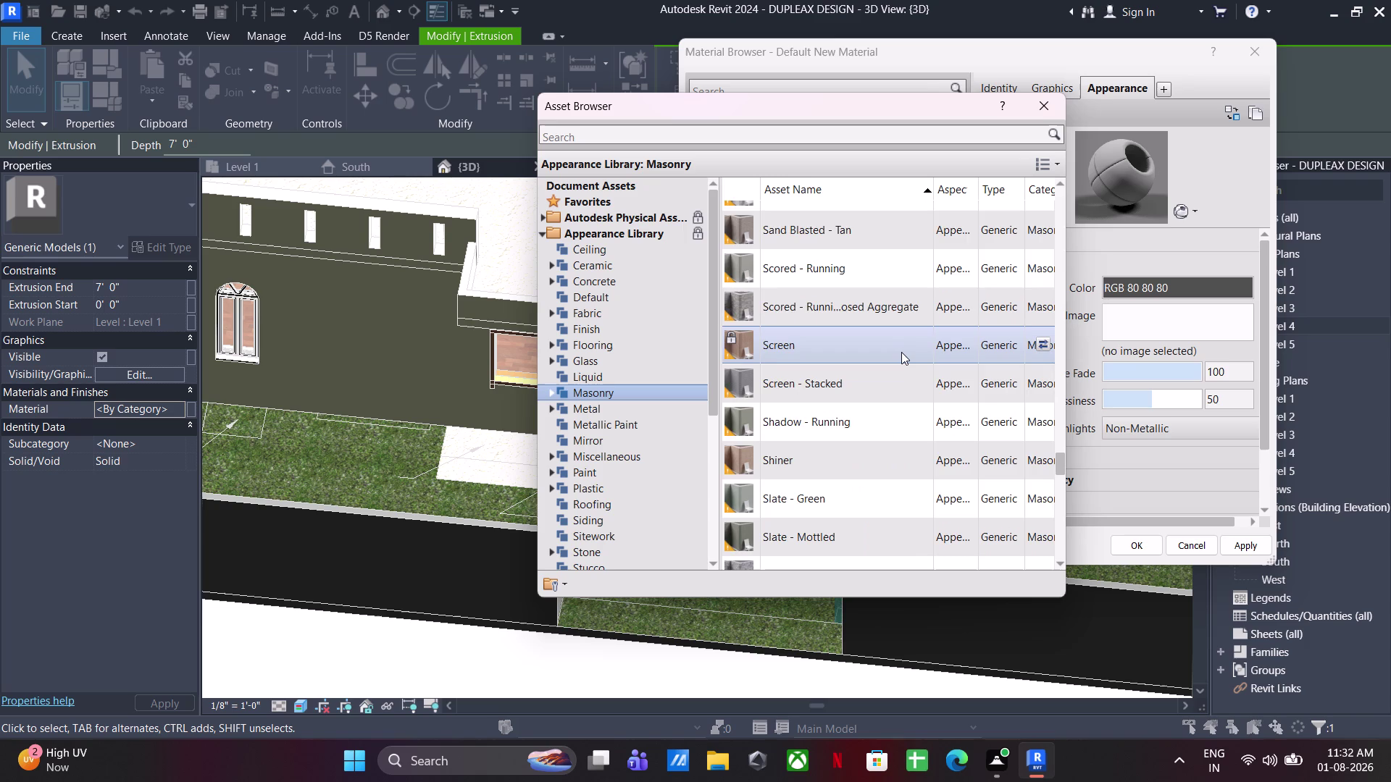
scroll(up, 3)
scroll(up, 3)
scroll(up, 3)
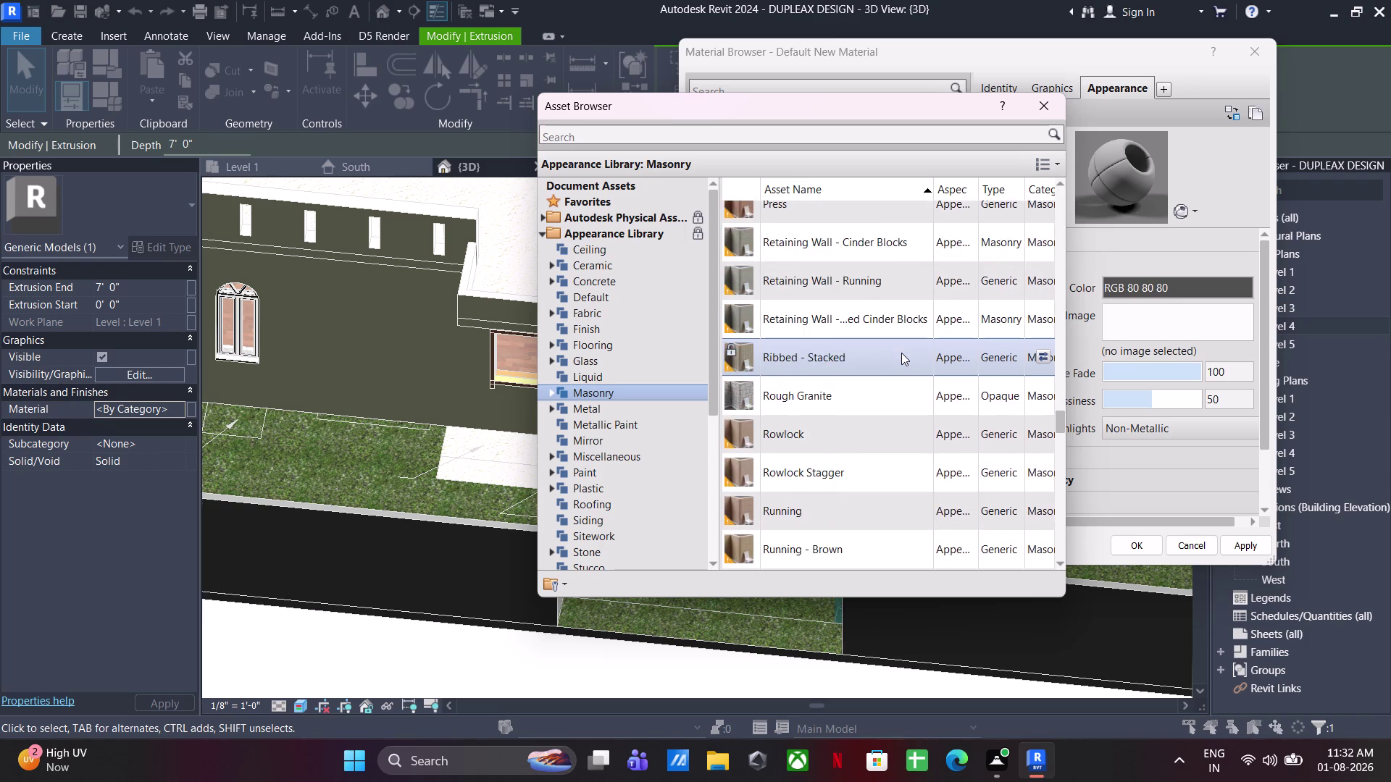
scroll(up, 3)
scroll(up, 3)
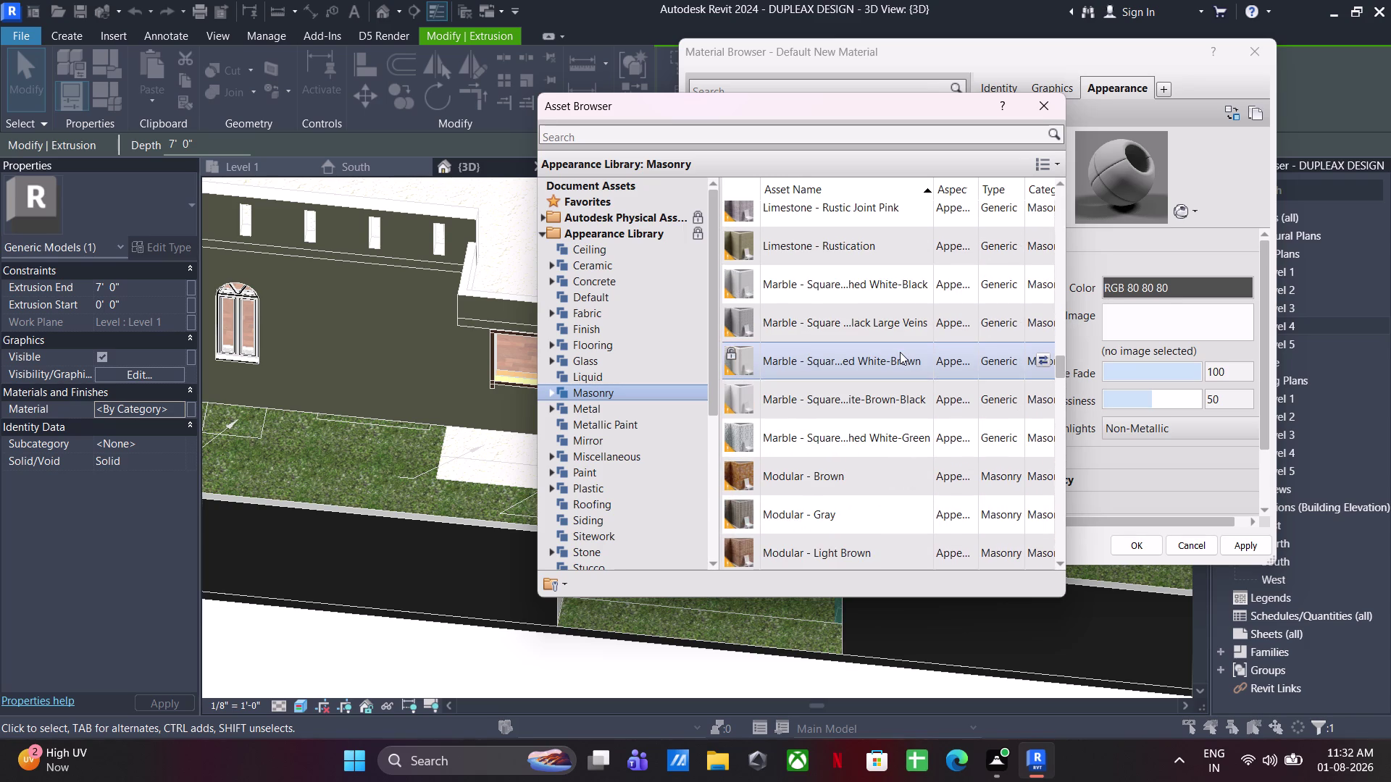
scroll(up, 3)
scroll(up, 3)
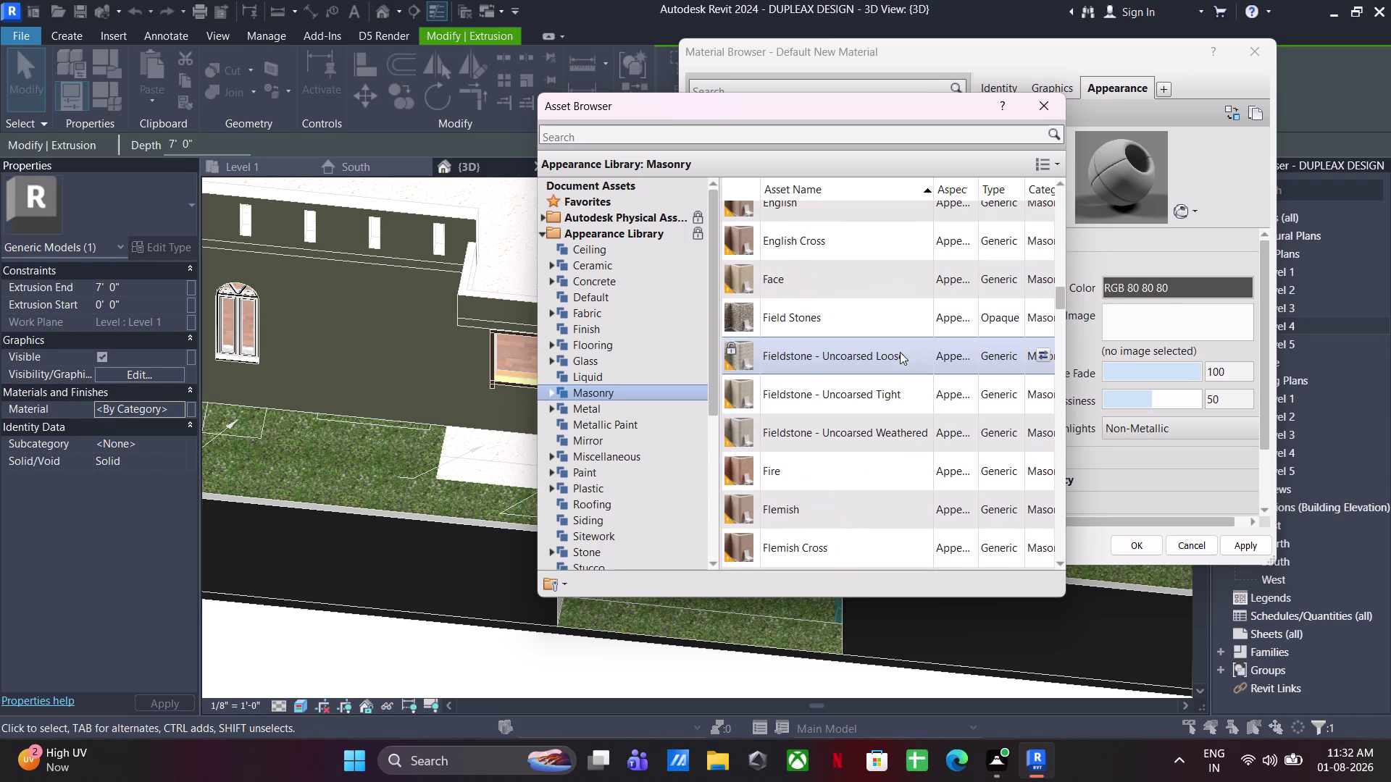
scroll(up, 3)
scroll(up, 3)
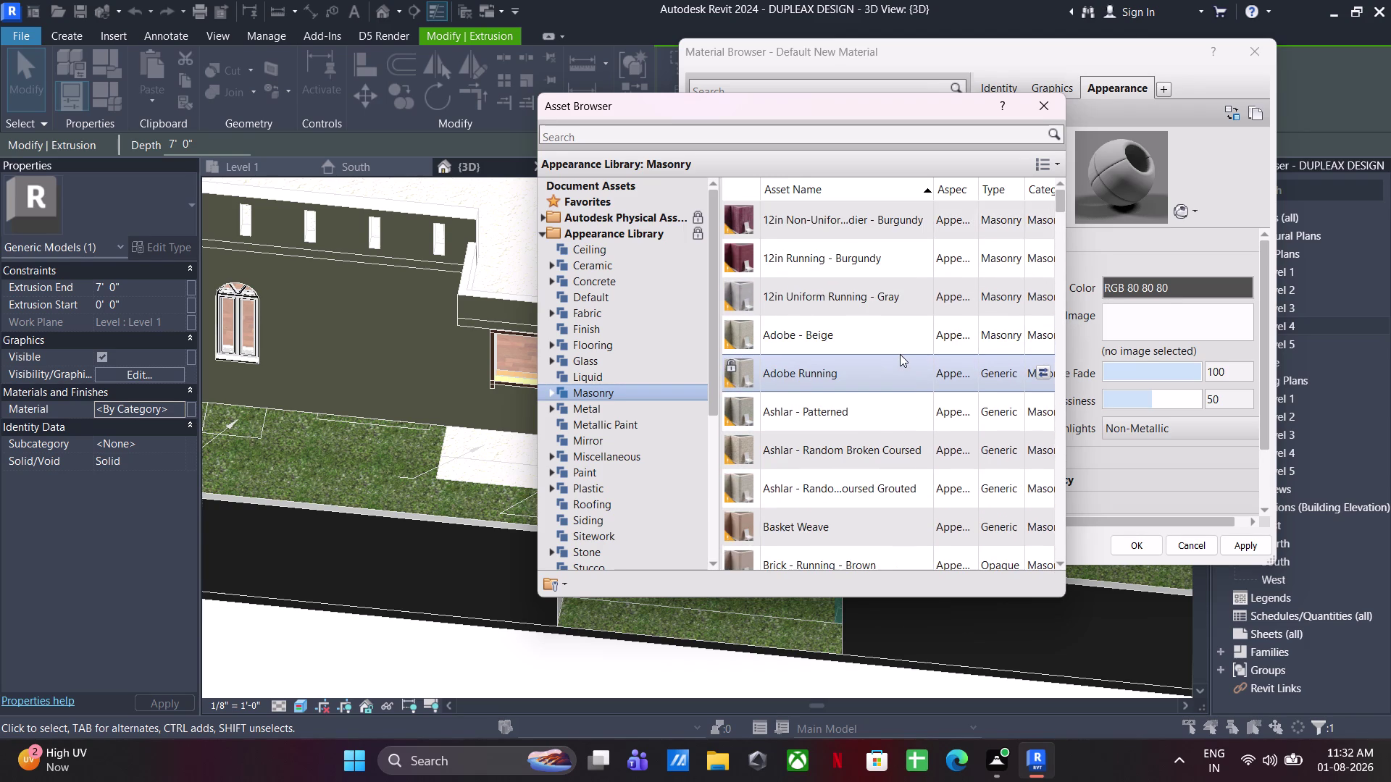
scroll(up, 3)
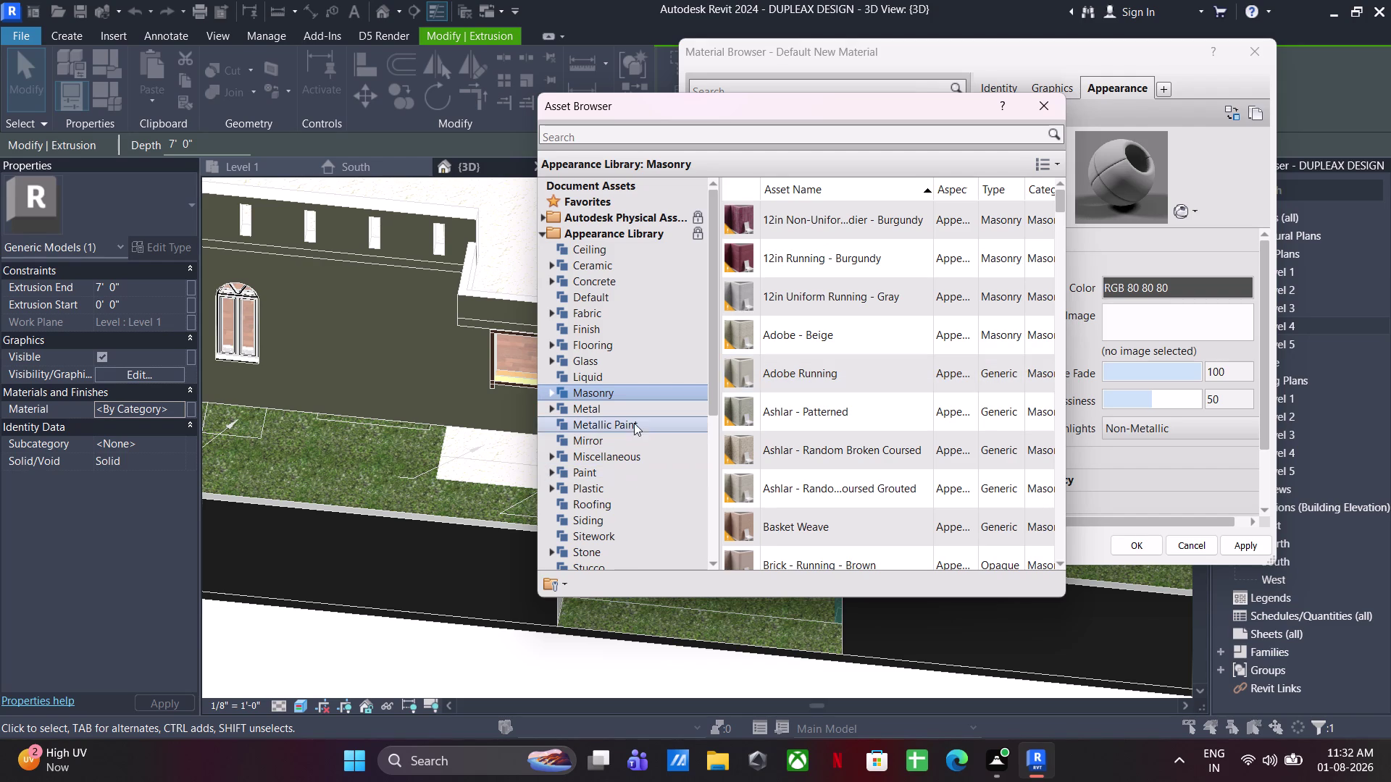
click(605, 519)
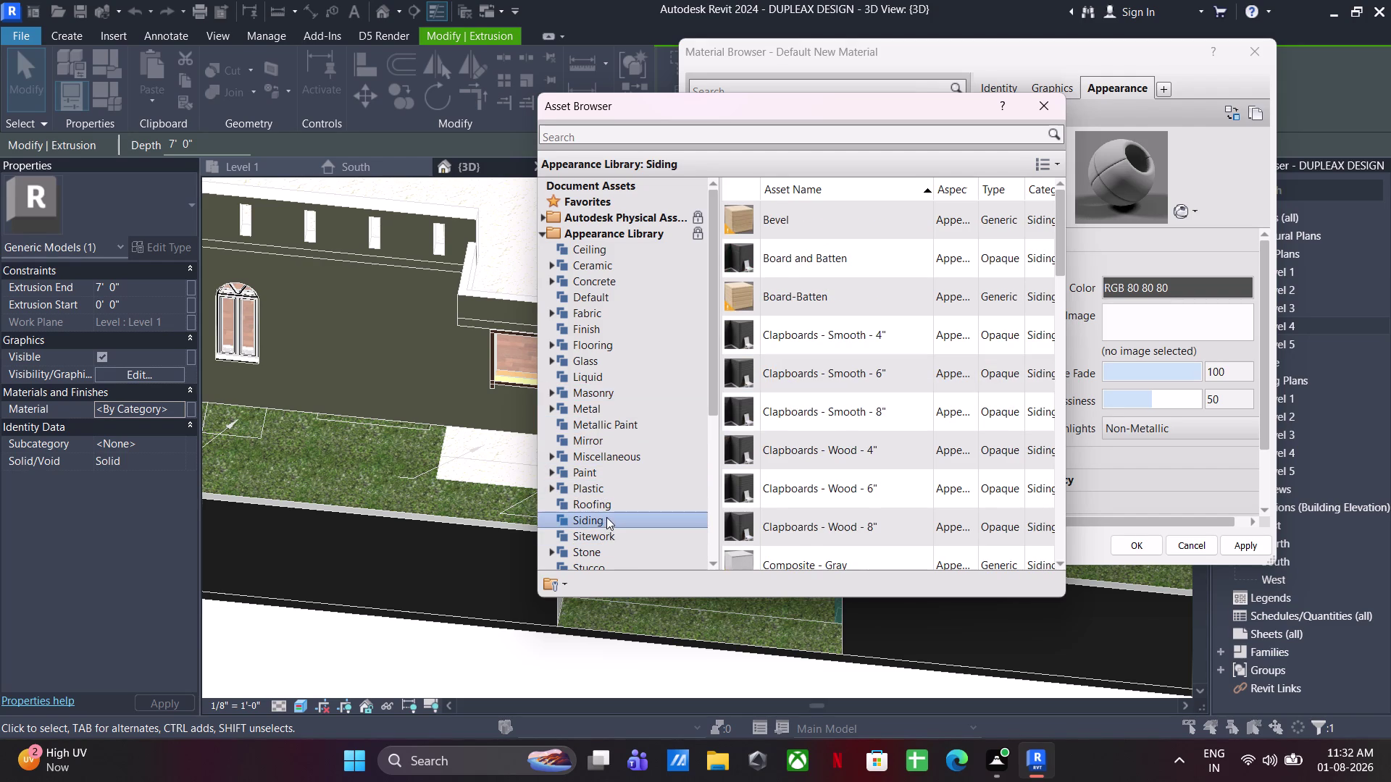
click(610, 548)
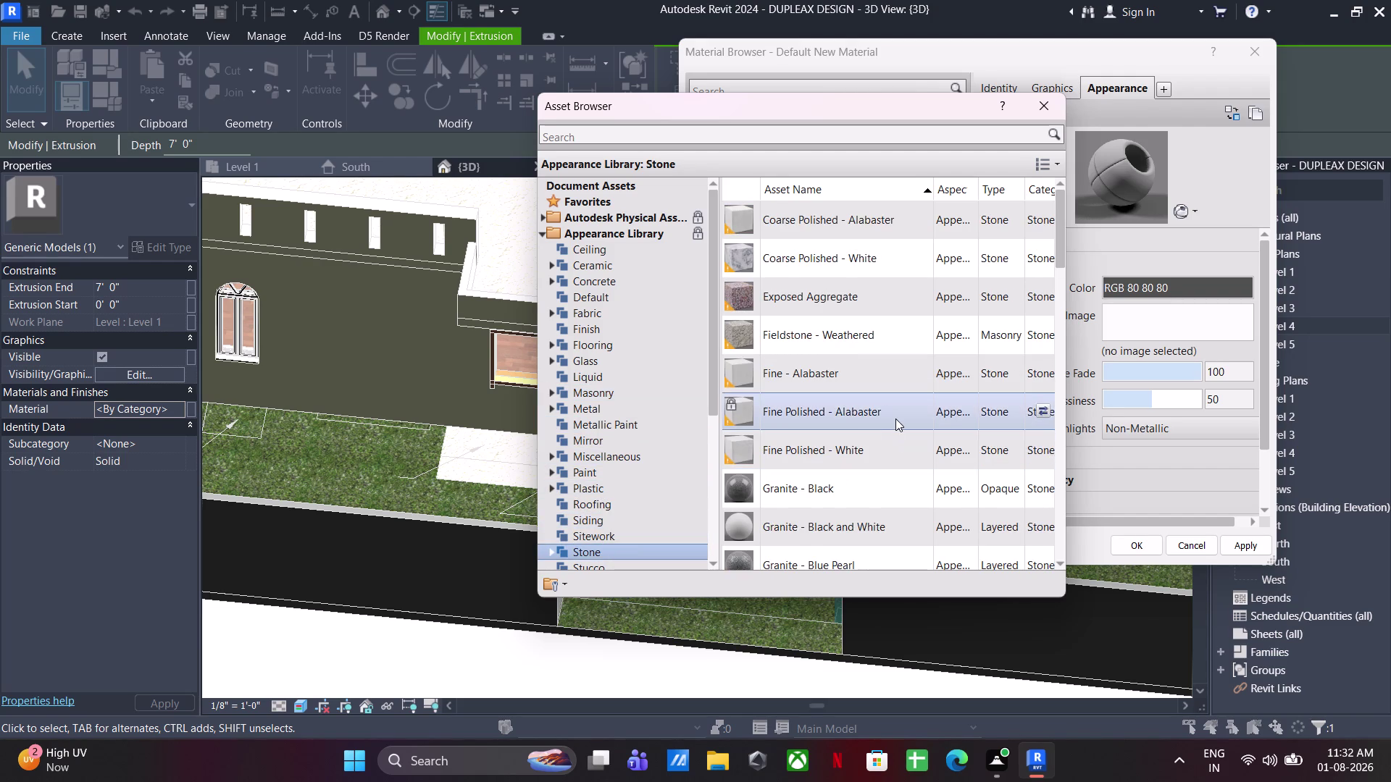
scroll(down, 3)
scroll(down, 3)
scroll(down, 3)
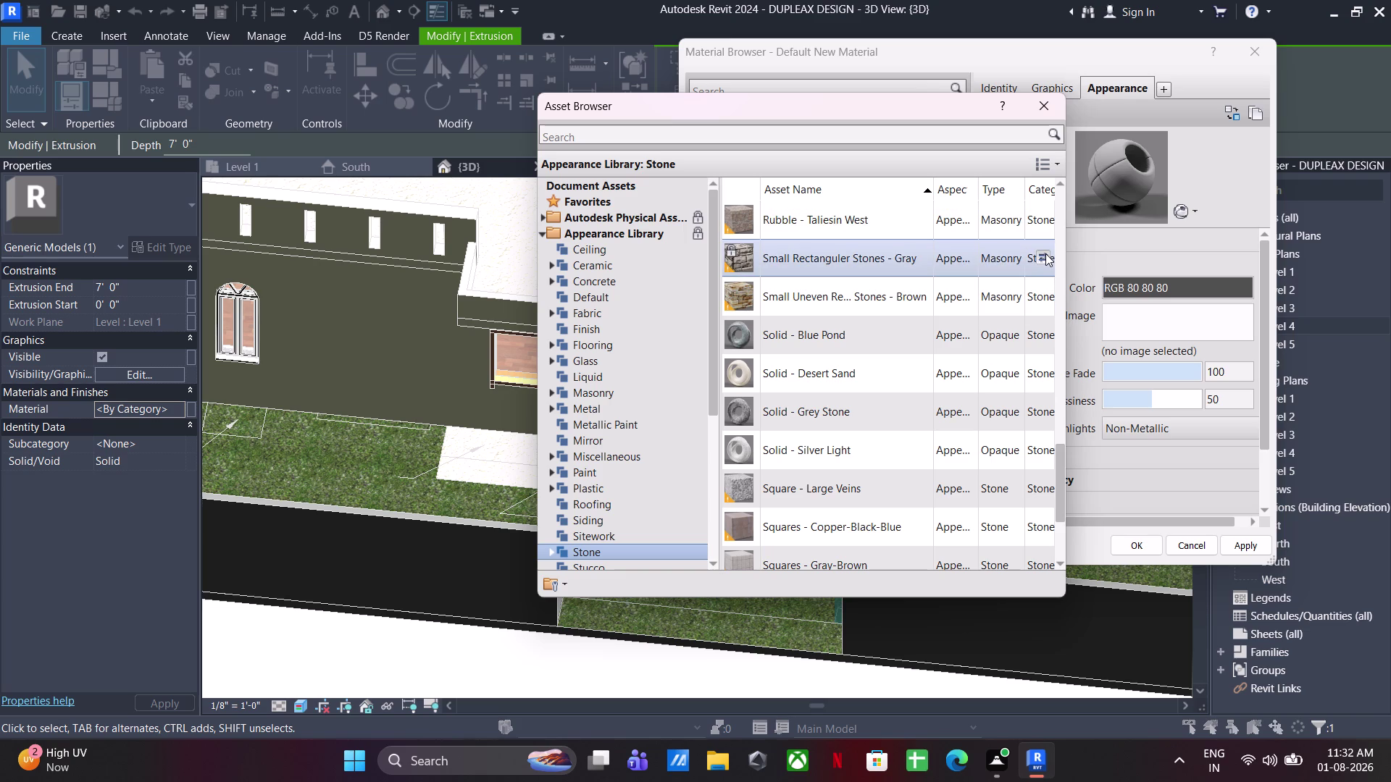
Apply Small Rectangular Stones - Gray to STONE 1, confirm, and finish editing the pillars.
click(1045, 253)
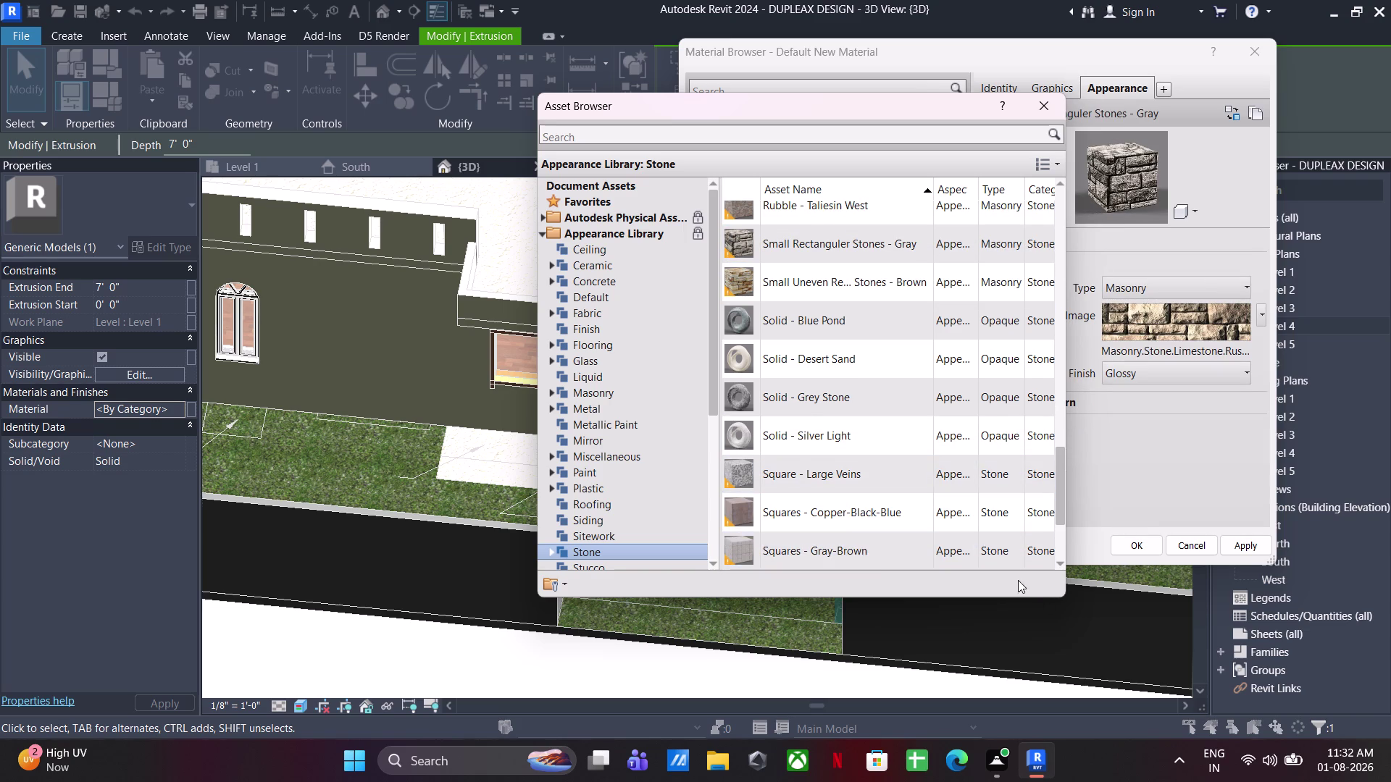
click(1044, 101)
click(1133, 536)
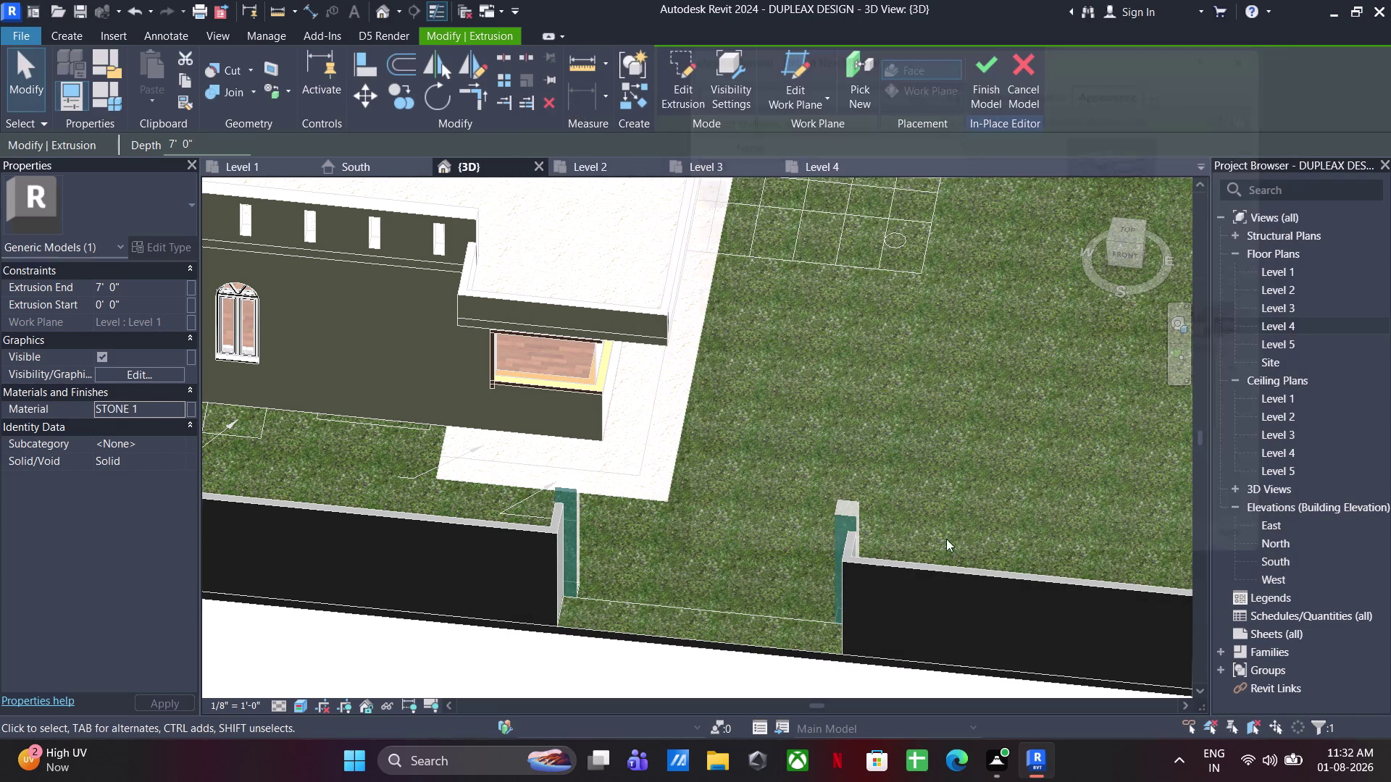
click(762, 565)
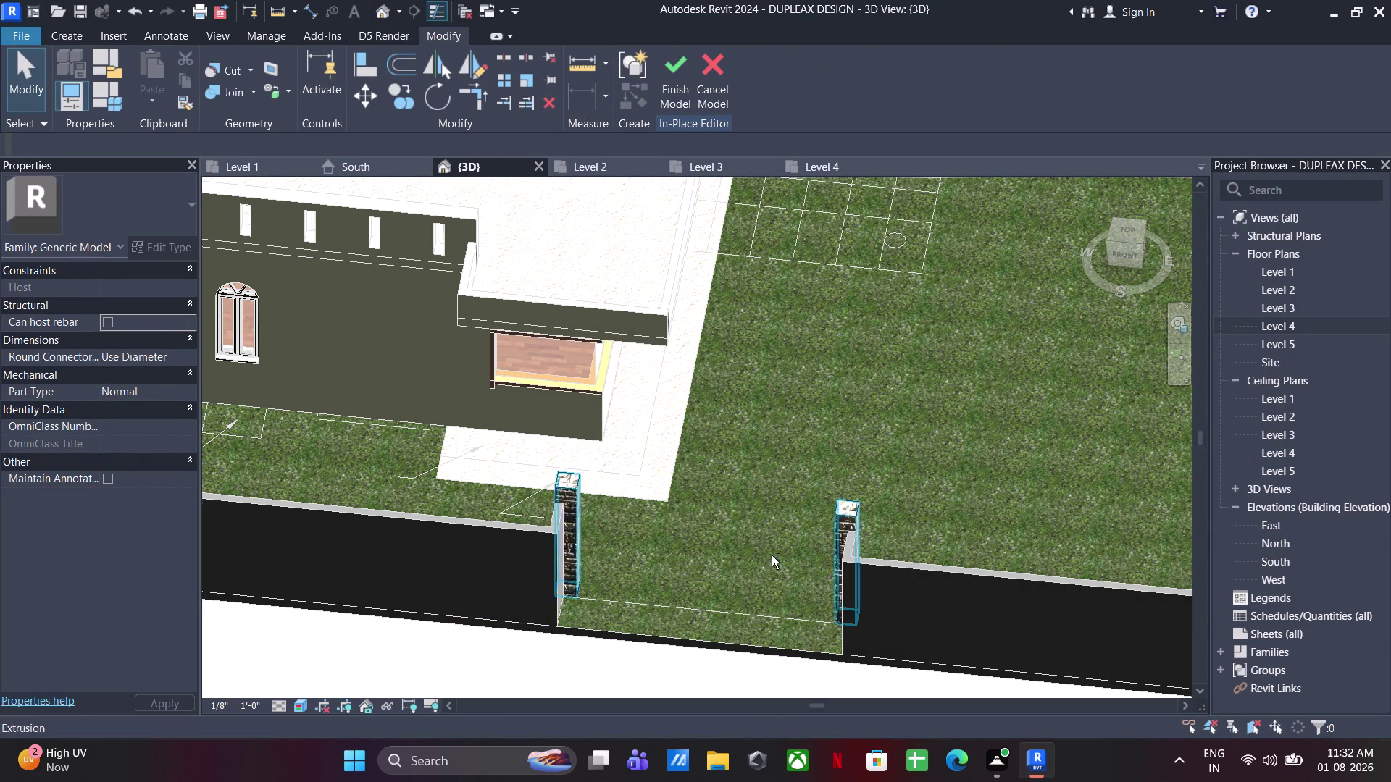
middle_drag(780, 544, 855, 522)
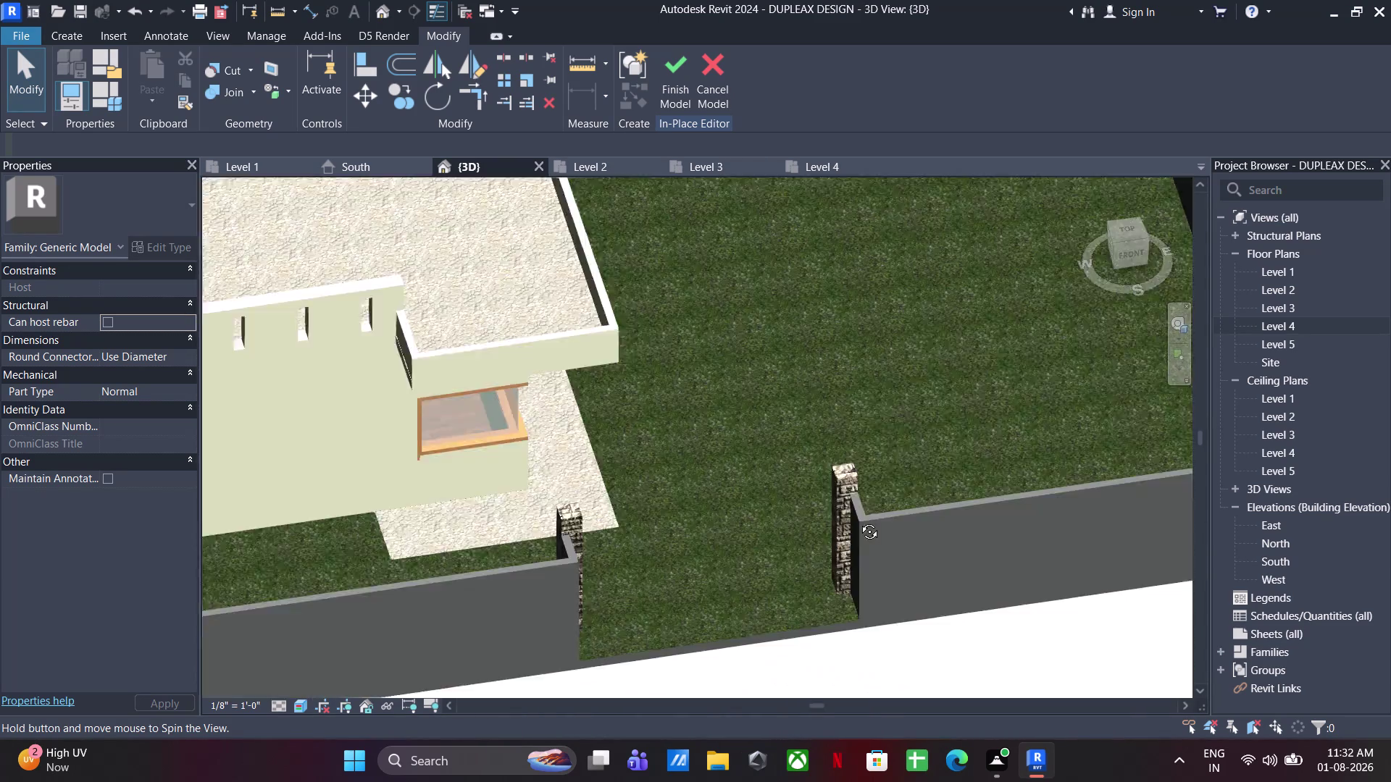
middle_drag(855, 521, 775, 462)
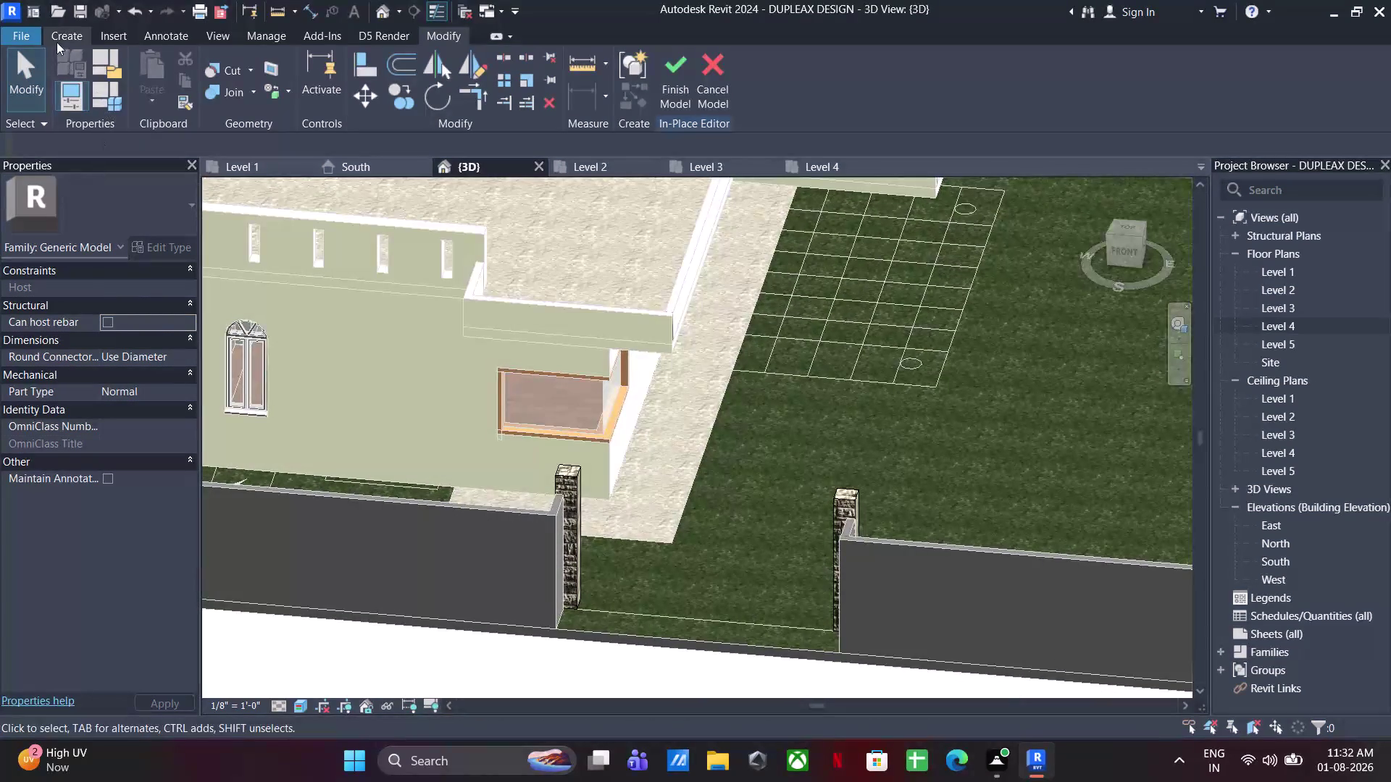
click(55, 30)
Start a new solid extrusion and zoom in on the gate opening.
click(143, 76)
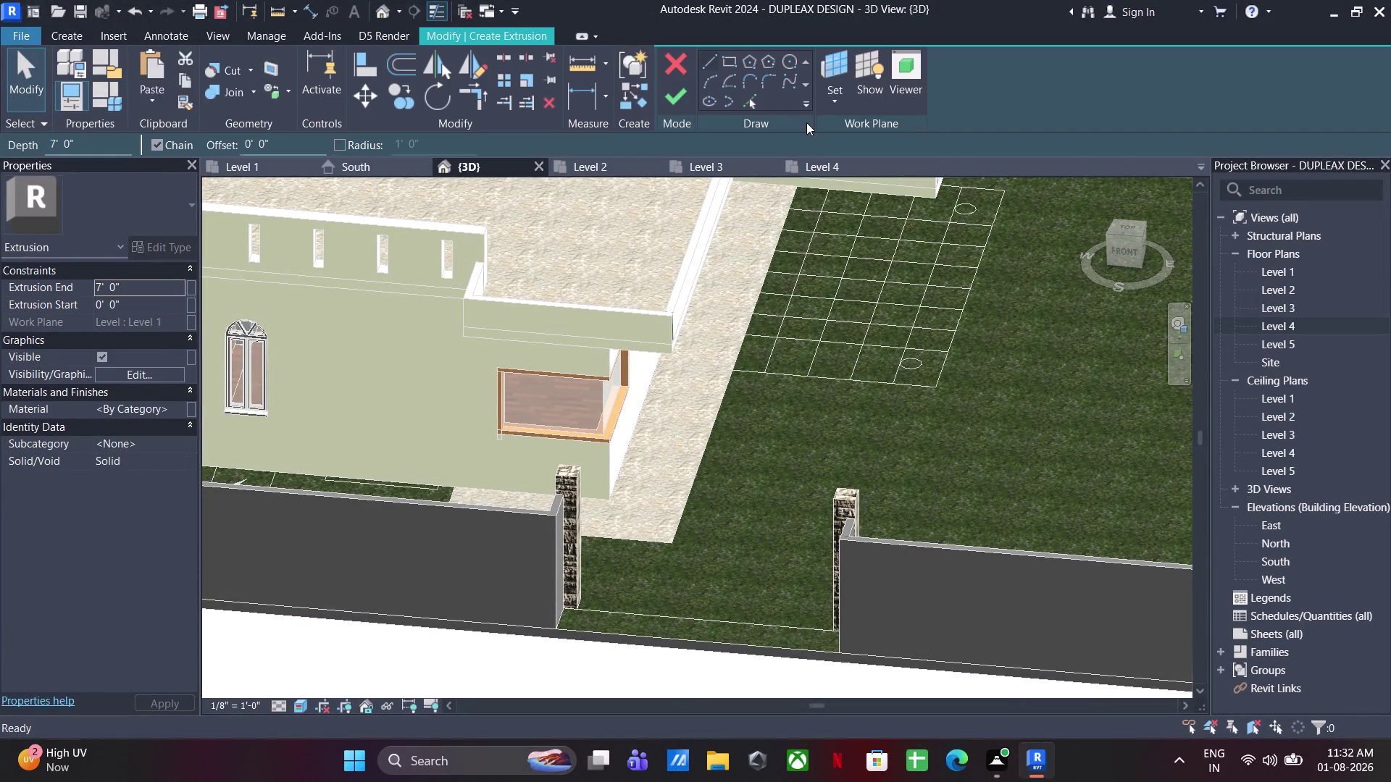
click(831, 102)
click(843, 159)
scroll(up, 3)
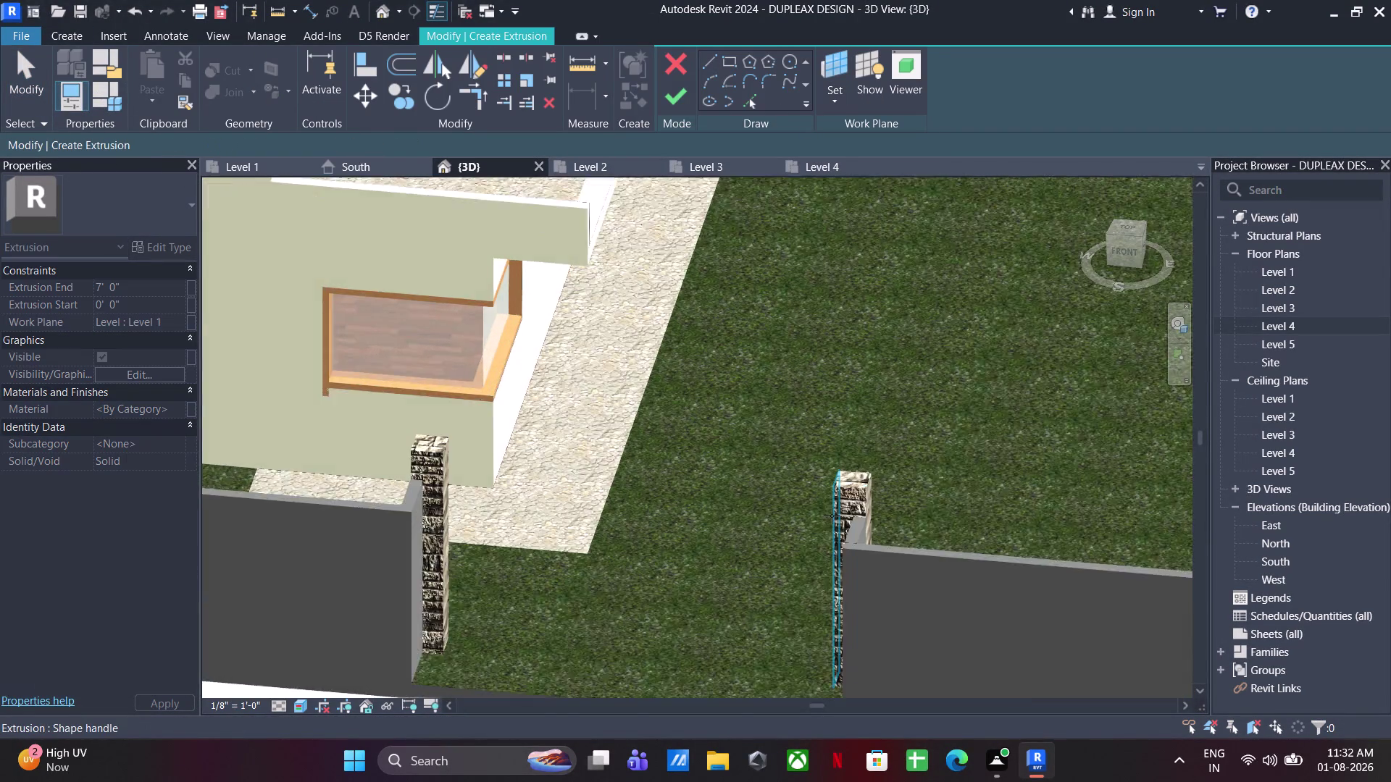
scroll(up, 3)
click(841, 496)
middle_drag(711, 500, 747, 362)
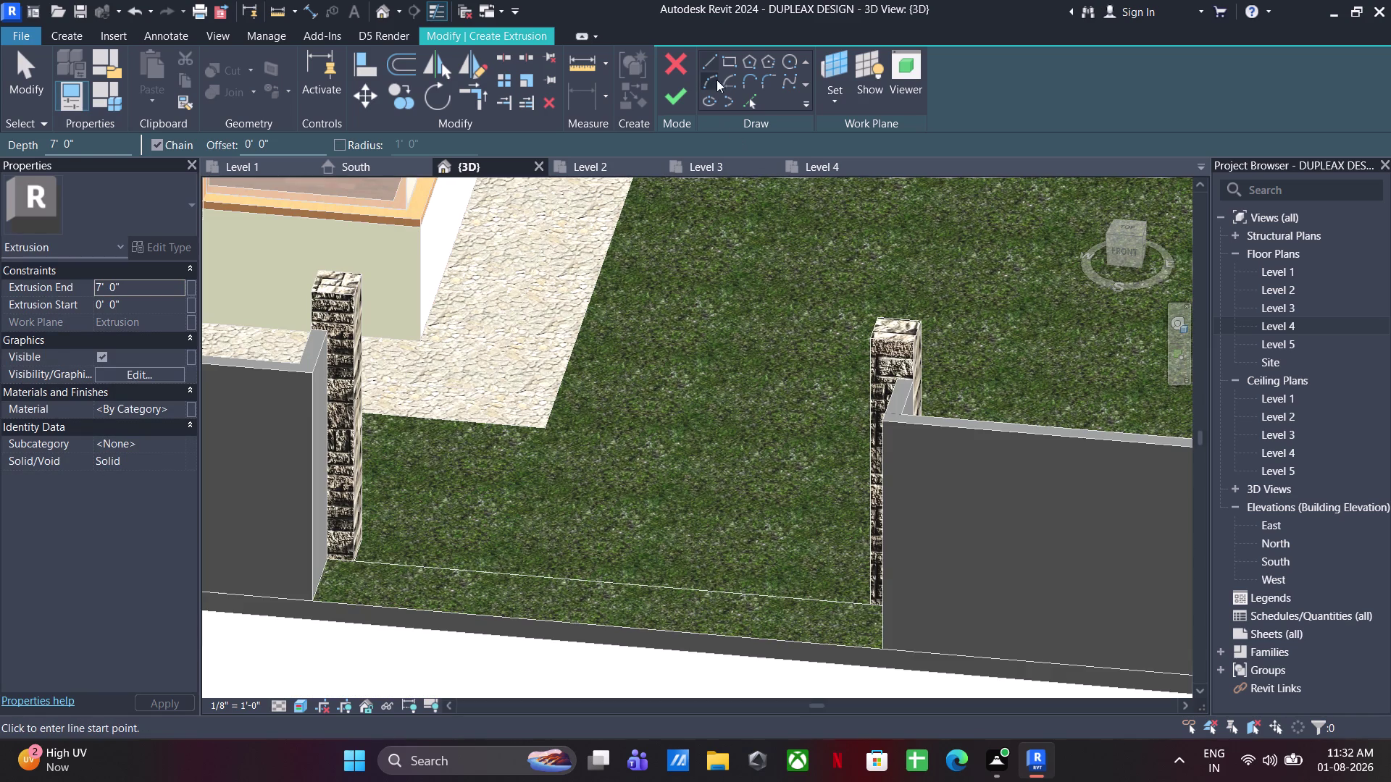
Sketch a rectangle spanning the gap between the pillars and select its four lines.
click(720, 52)
click(351, 557)
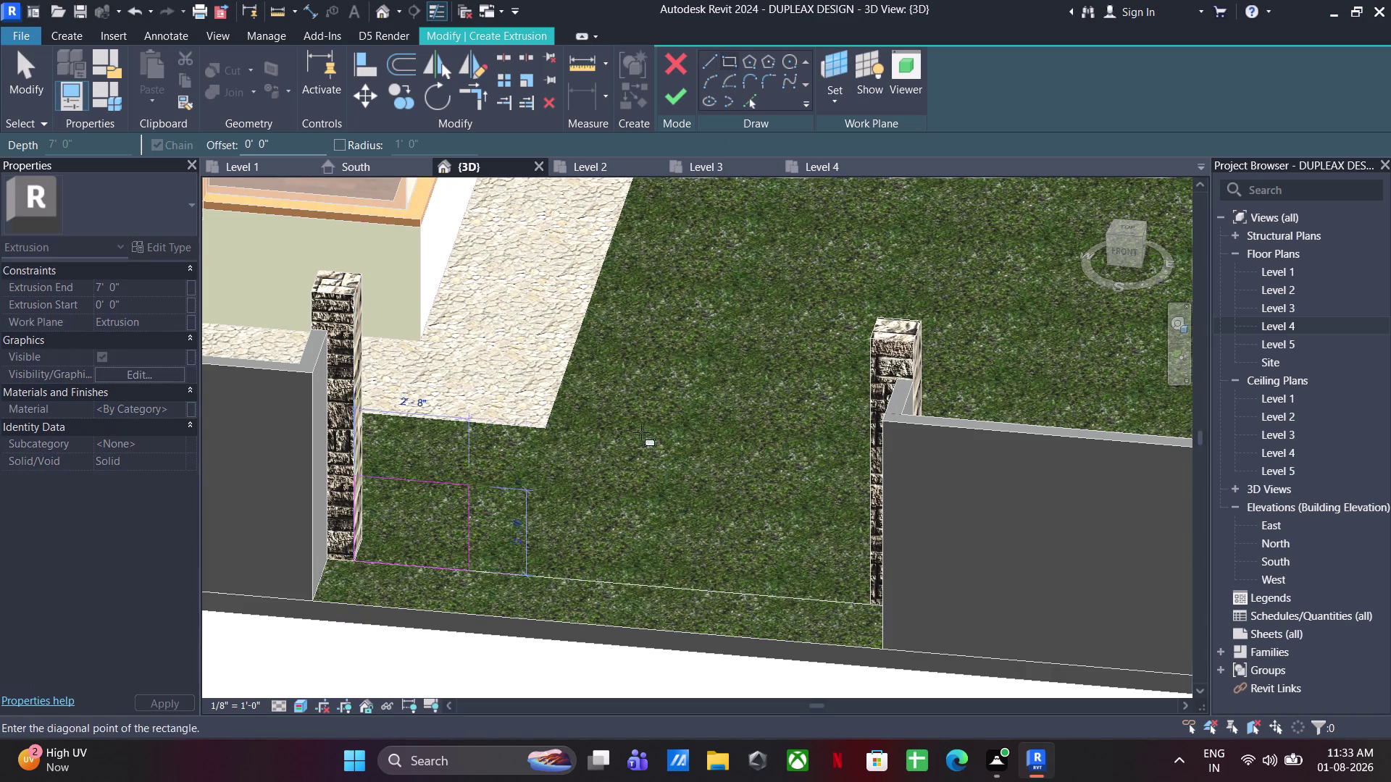
click(870, 336)
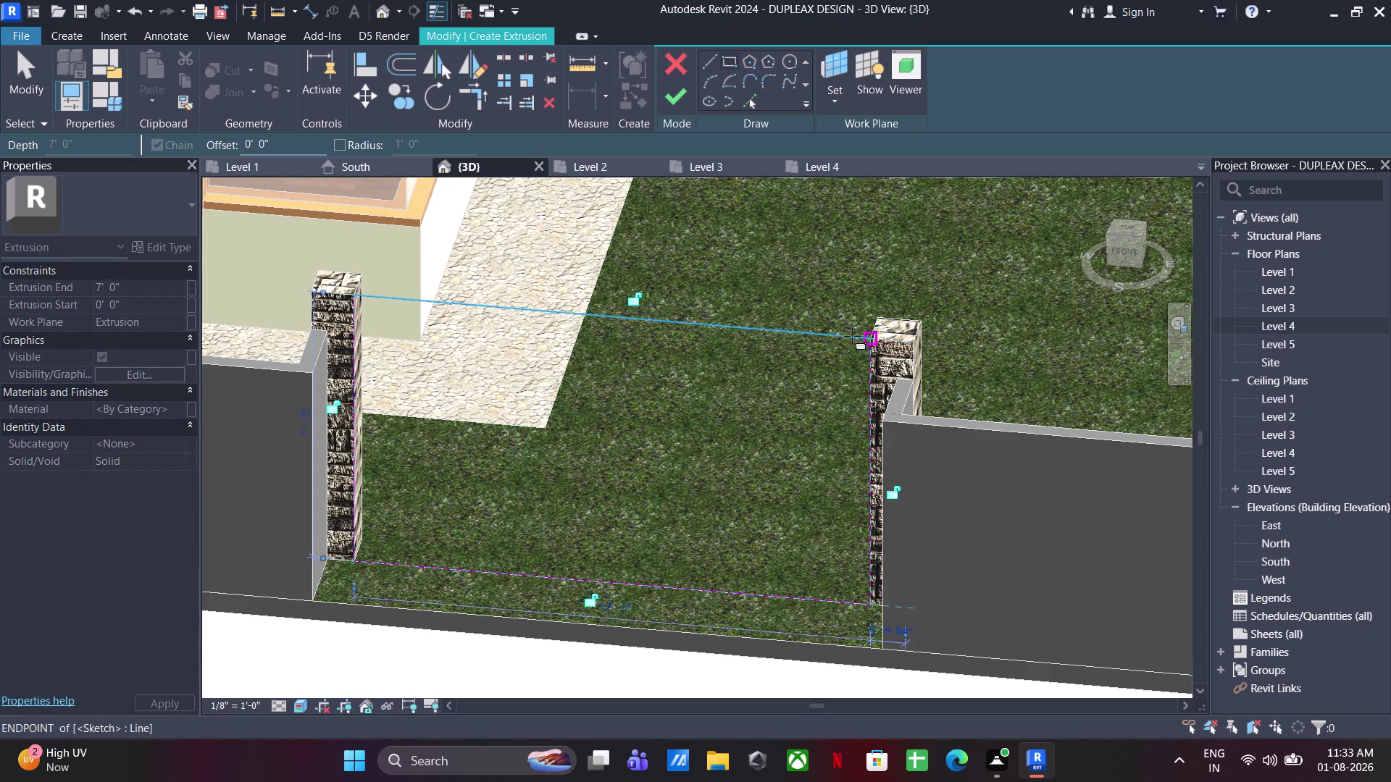
key(Escape)
key(Escape)
scroll(down, 3)
key(Escape)
middle_drag(608, 430, 749, 362)
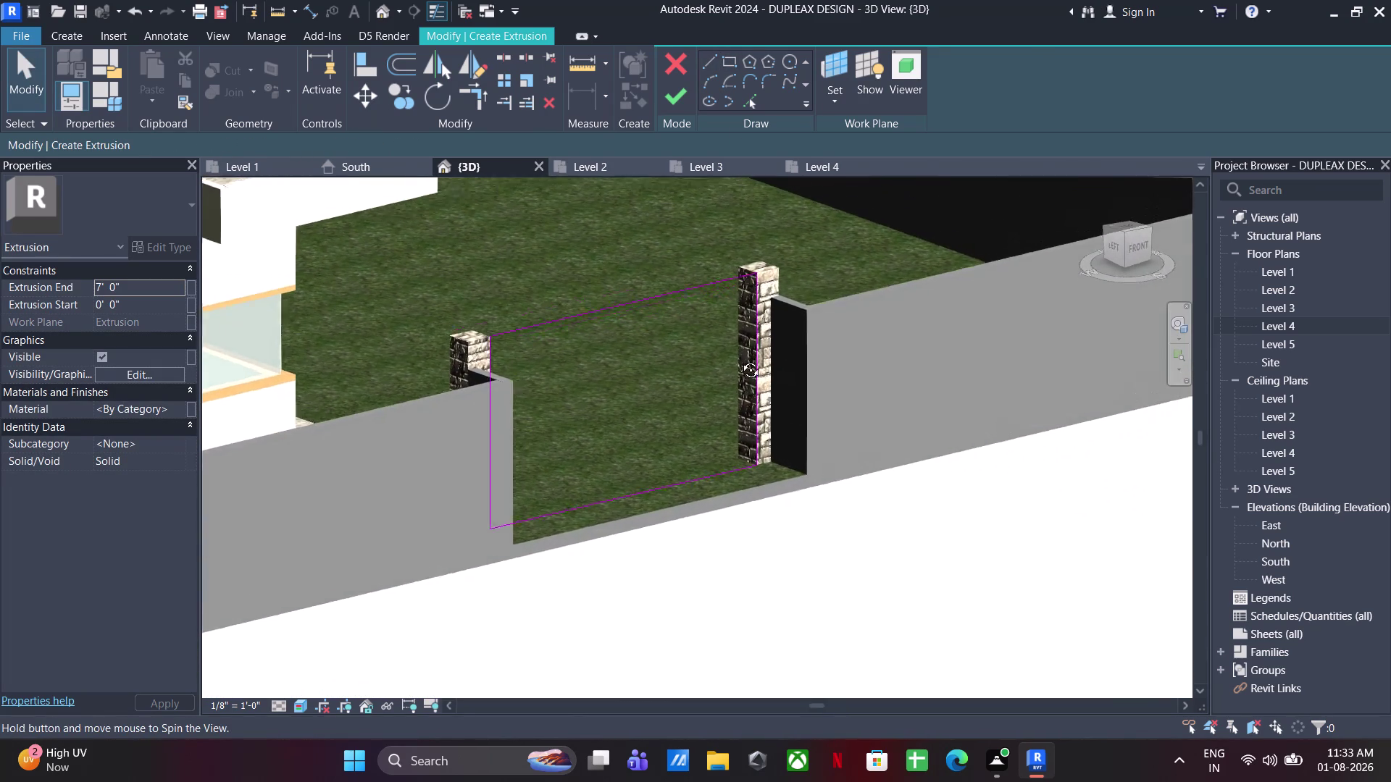
middle_drag(750, 361, 733, 361)
drag(823, 251, 379, 568)
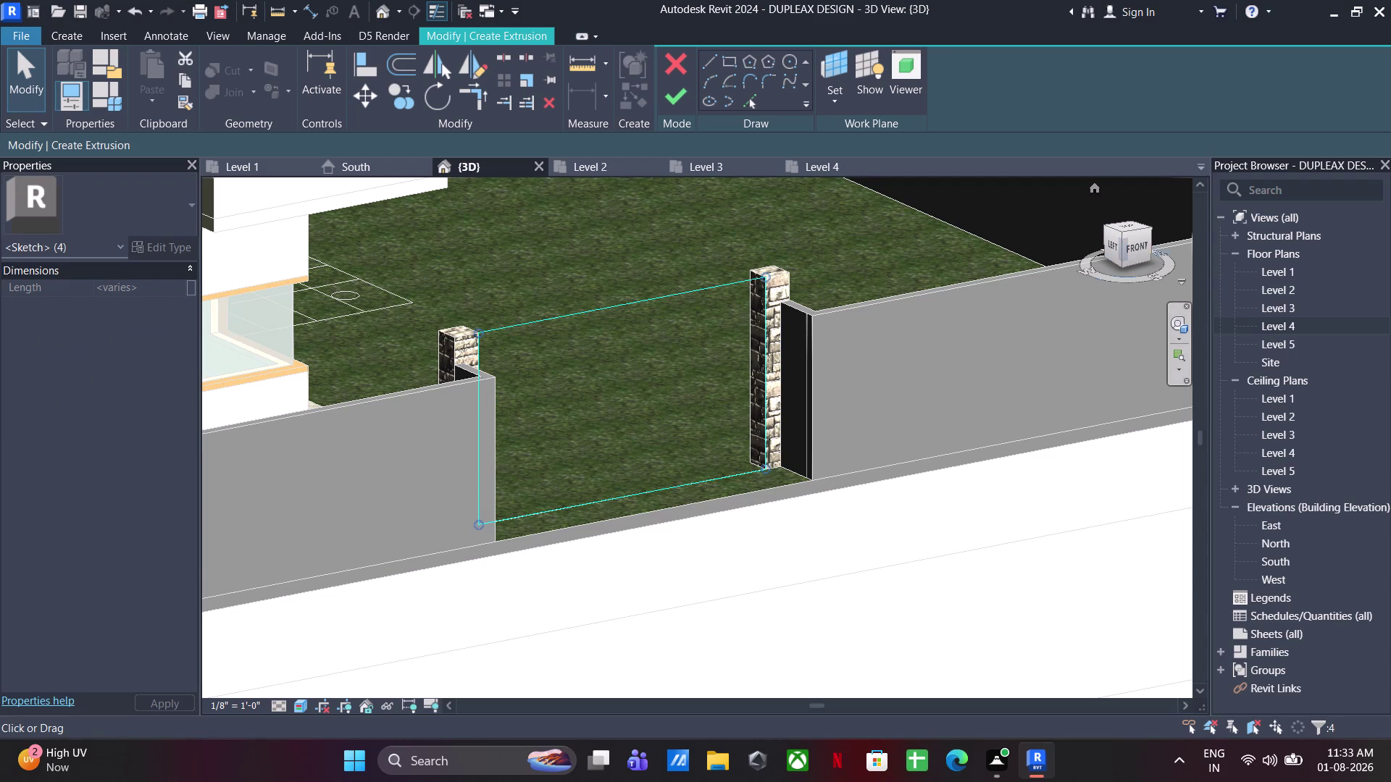
click(1134, 242)
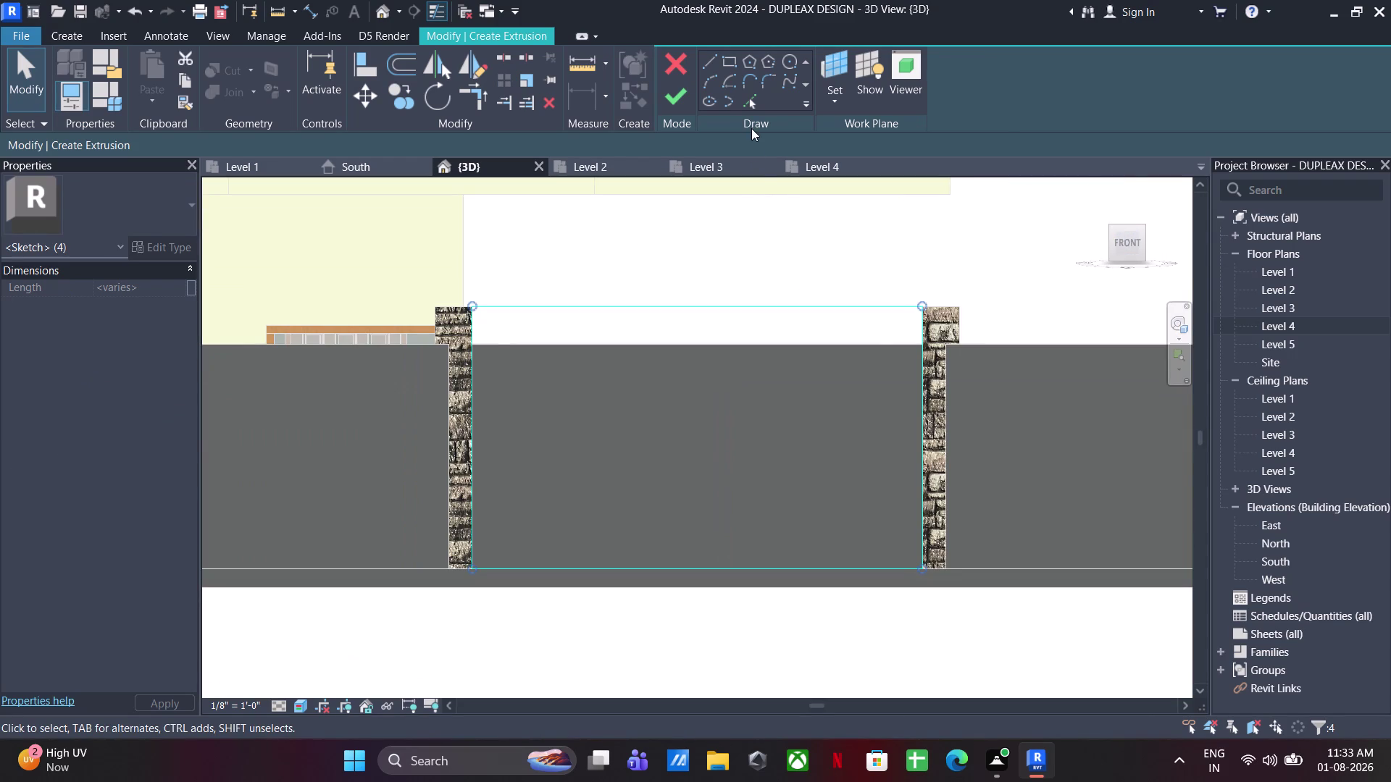
Draw a vertical dividing line from the top edge's middle to the bottom edge.
click(710, 58)
click(701, 307)
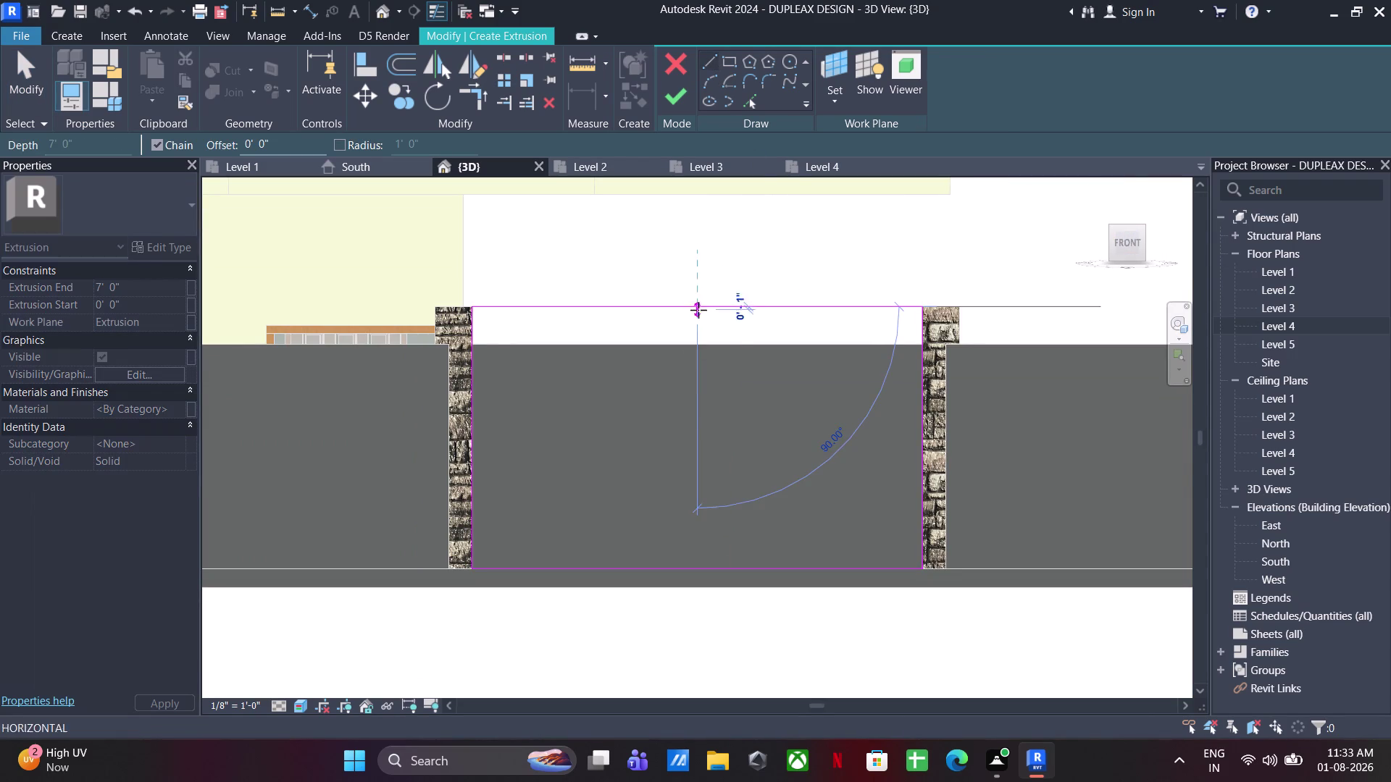
click(697, 566)
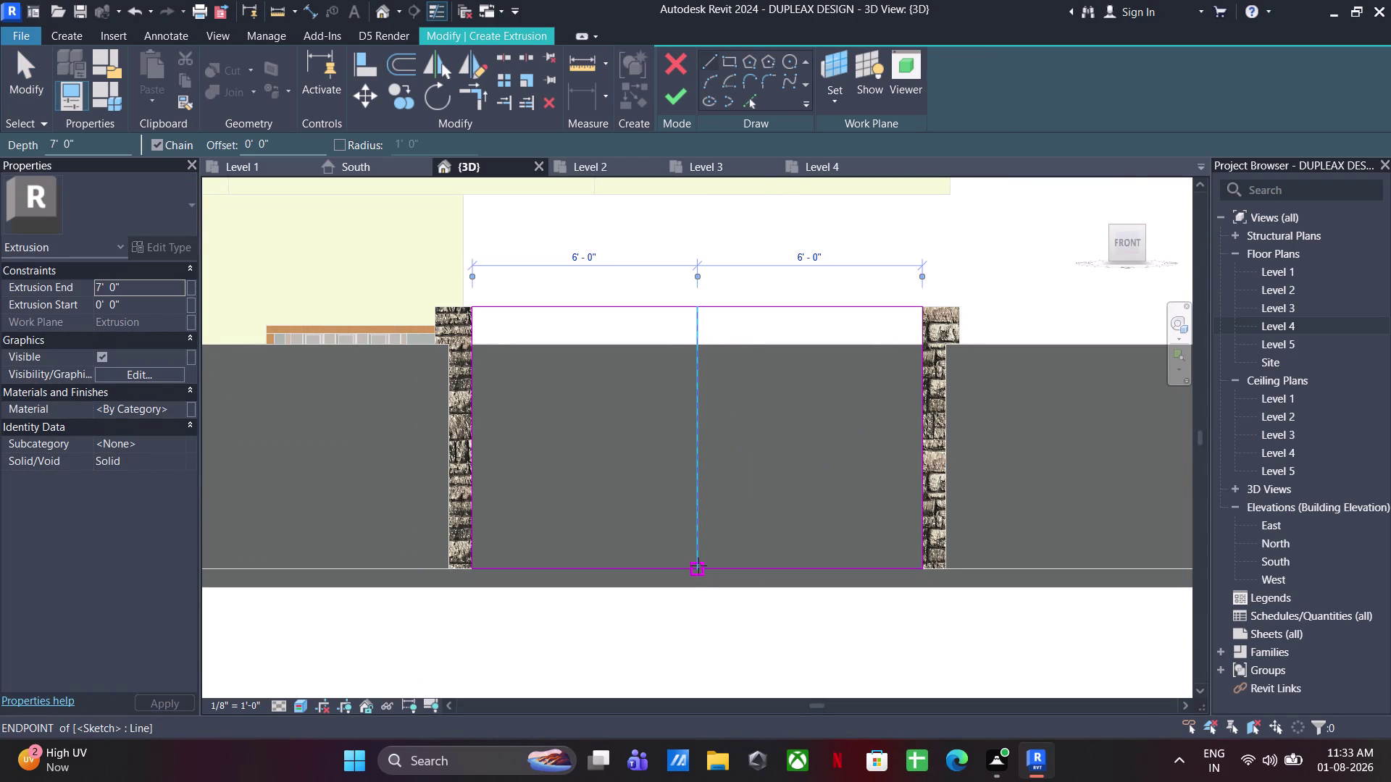
key(Escape)
key(Escape)
key(Escape)
Offset the centre line by 0.2", then delete the offset copy.
click(749, 107)
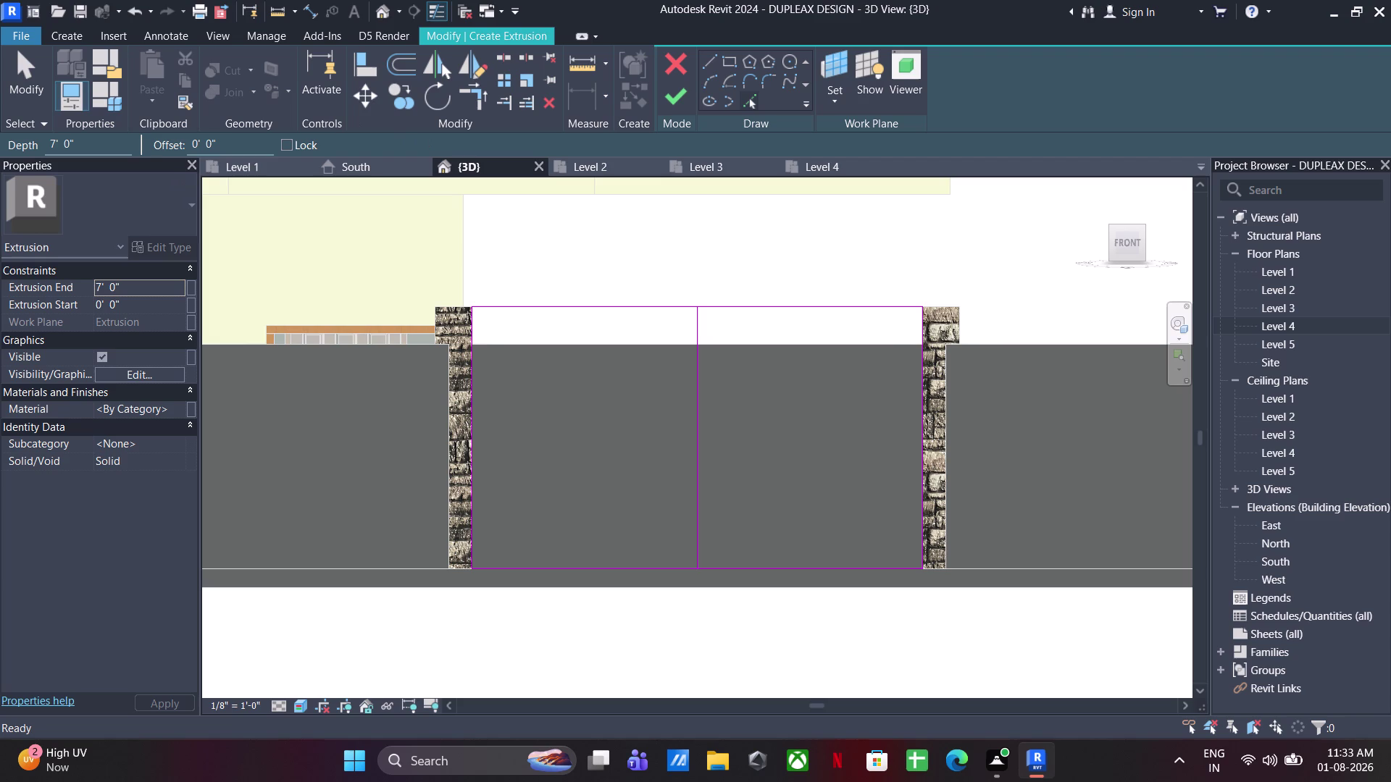
drag(239, 145, 146, 150)
text(0.2")
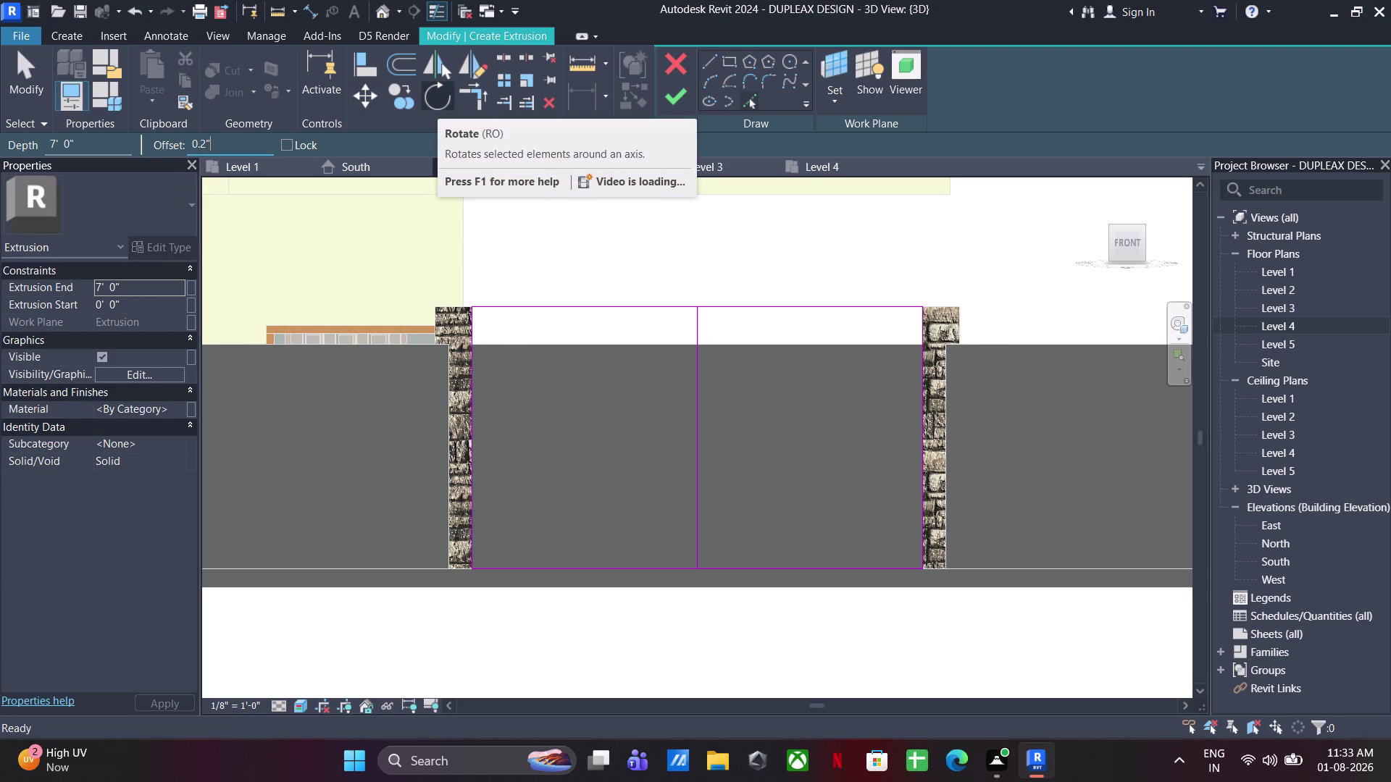
key(Return)
scroll(up, 3)
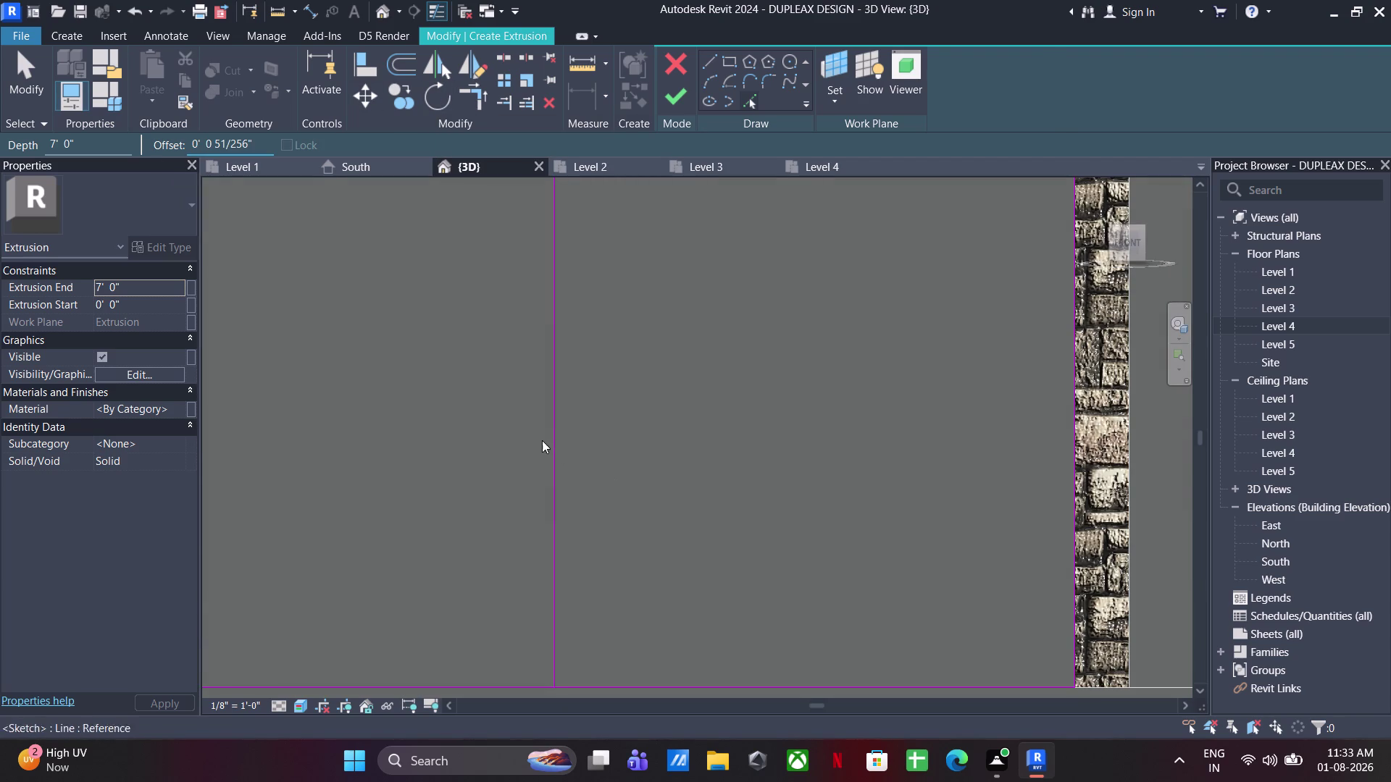
click(558, 435)
scroll(up, 3)
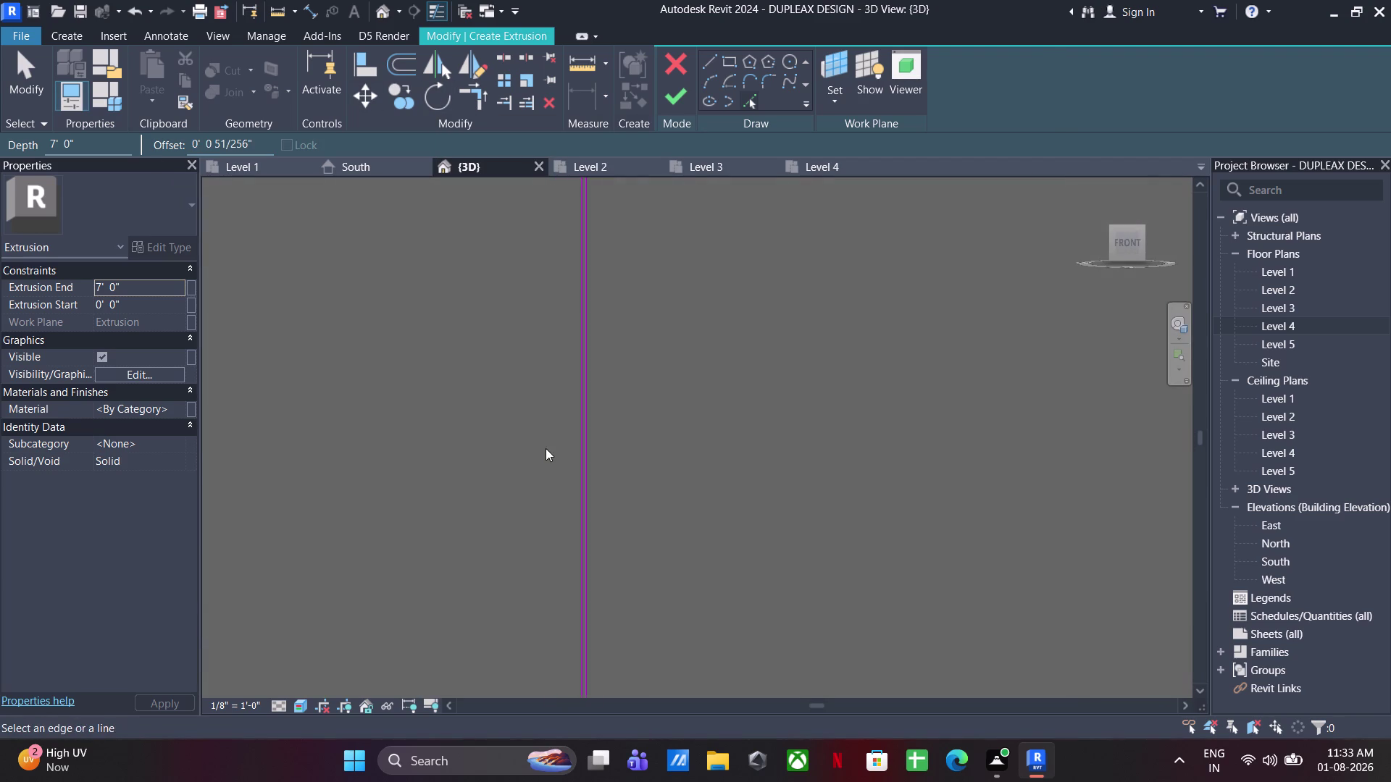
scroll(up, 3)
click(630, 456)
key(Escape)
key(Escape)
key(Escape)
click(630, 450)
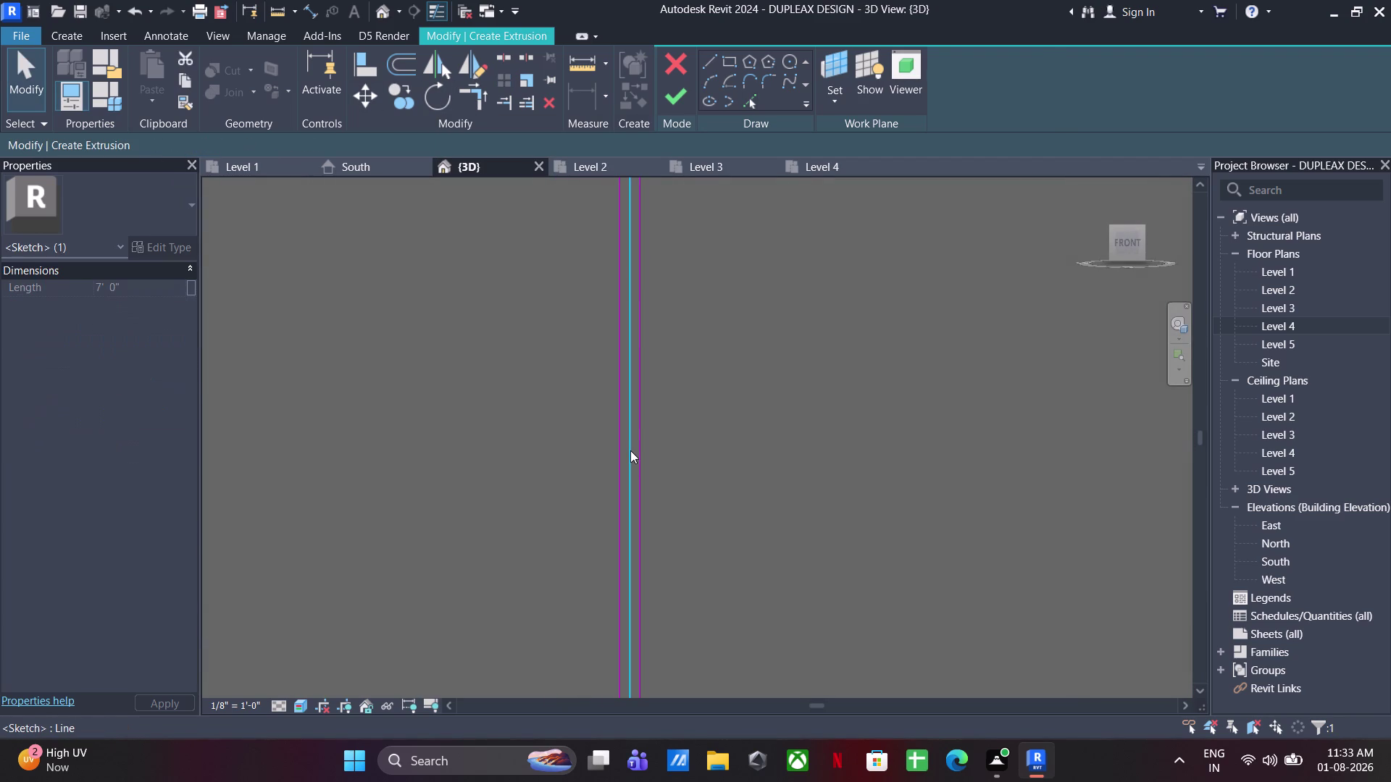
key(Delete)
Trim the top sketch edge to a corner with the dividing line.
scroll(down, 3)
middle_drag(687, 327, 693, 546)
scroll(up, 3)
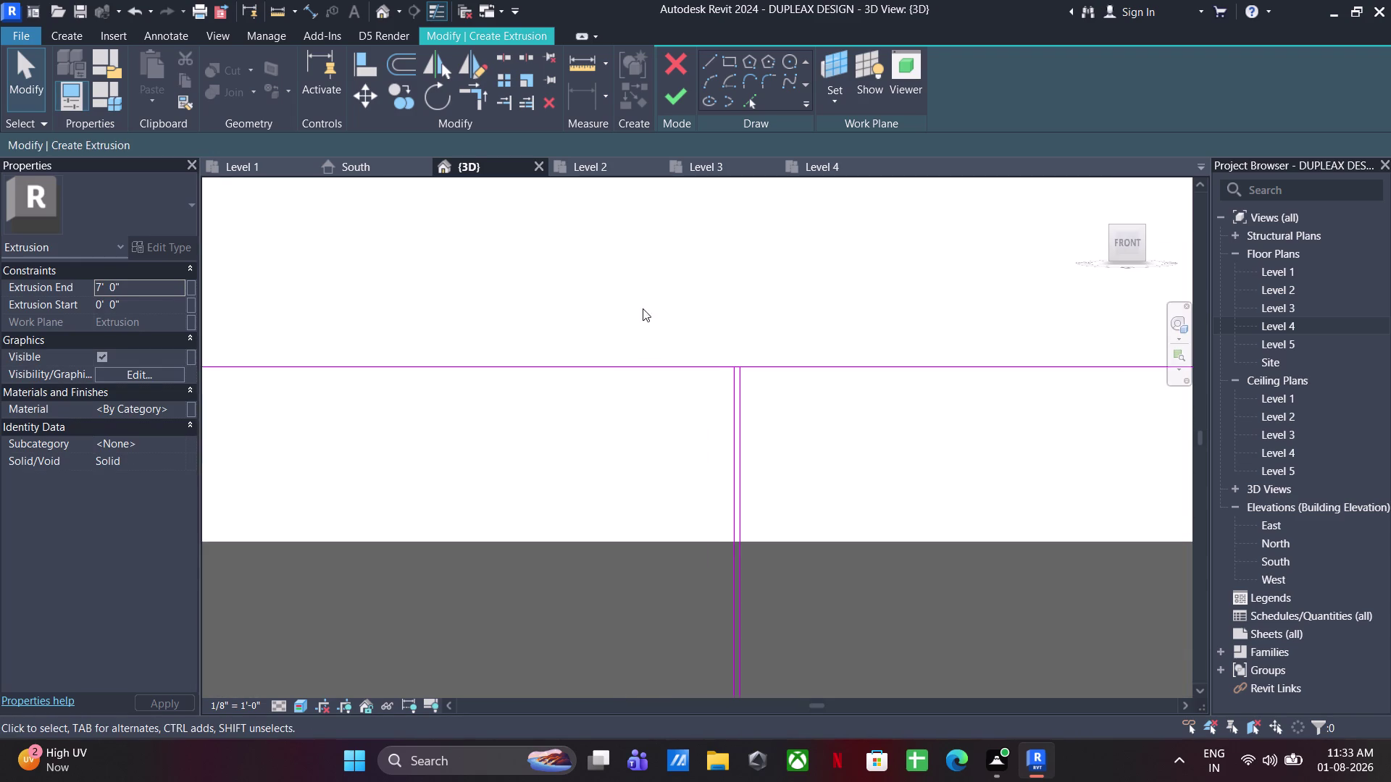
scroll(up, 3)
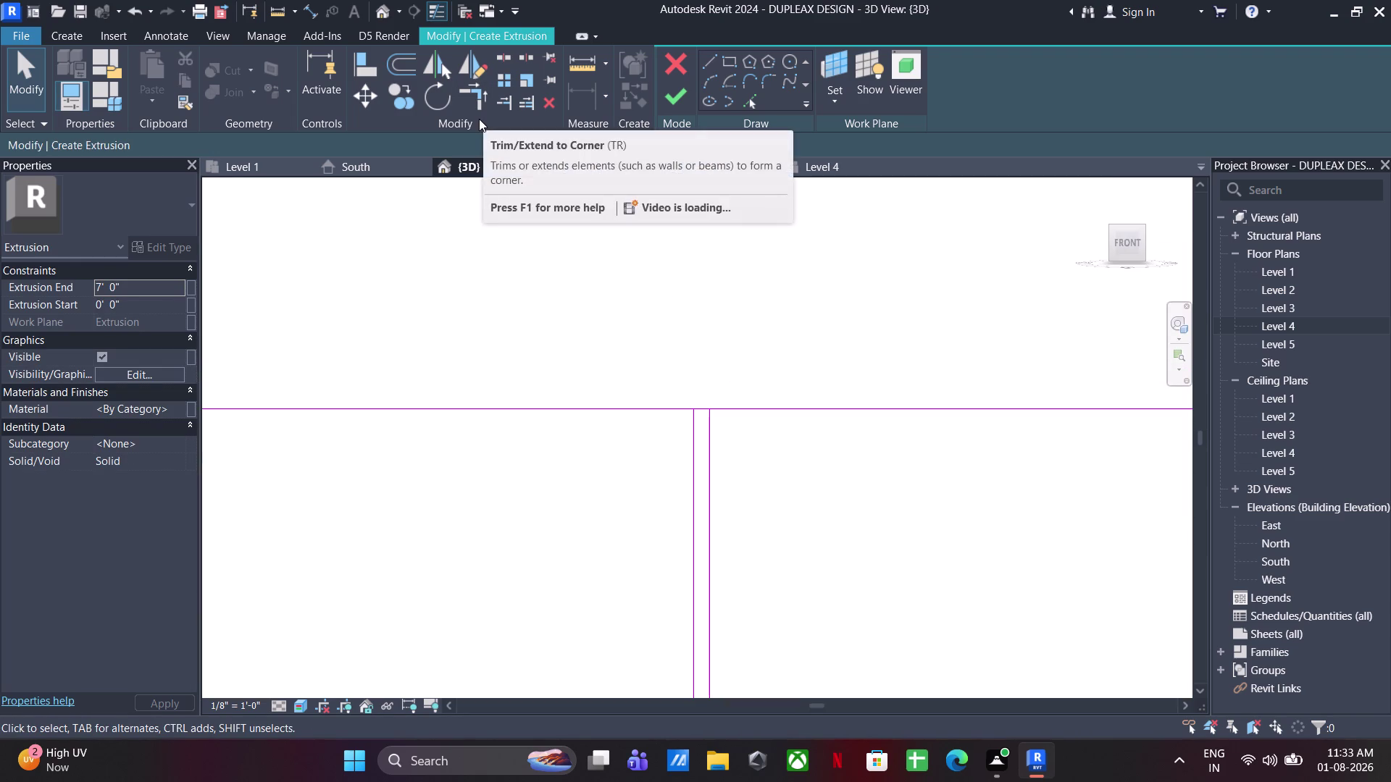
click(477, 101)
click(602, 398)
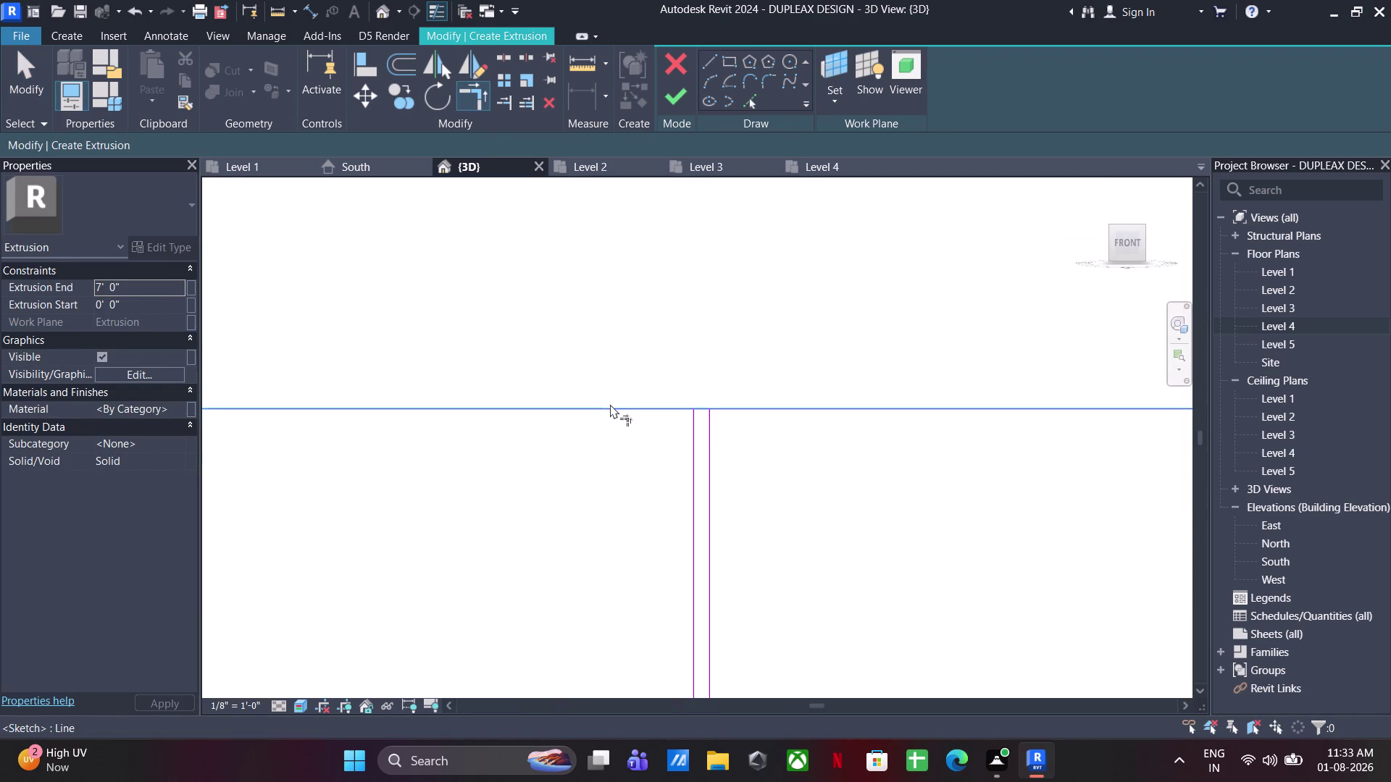
click(610, 404)
click(699, 441)
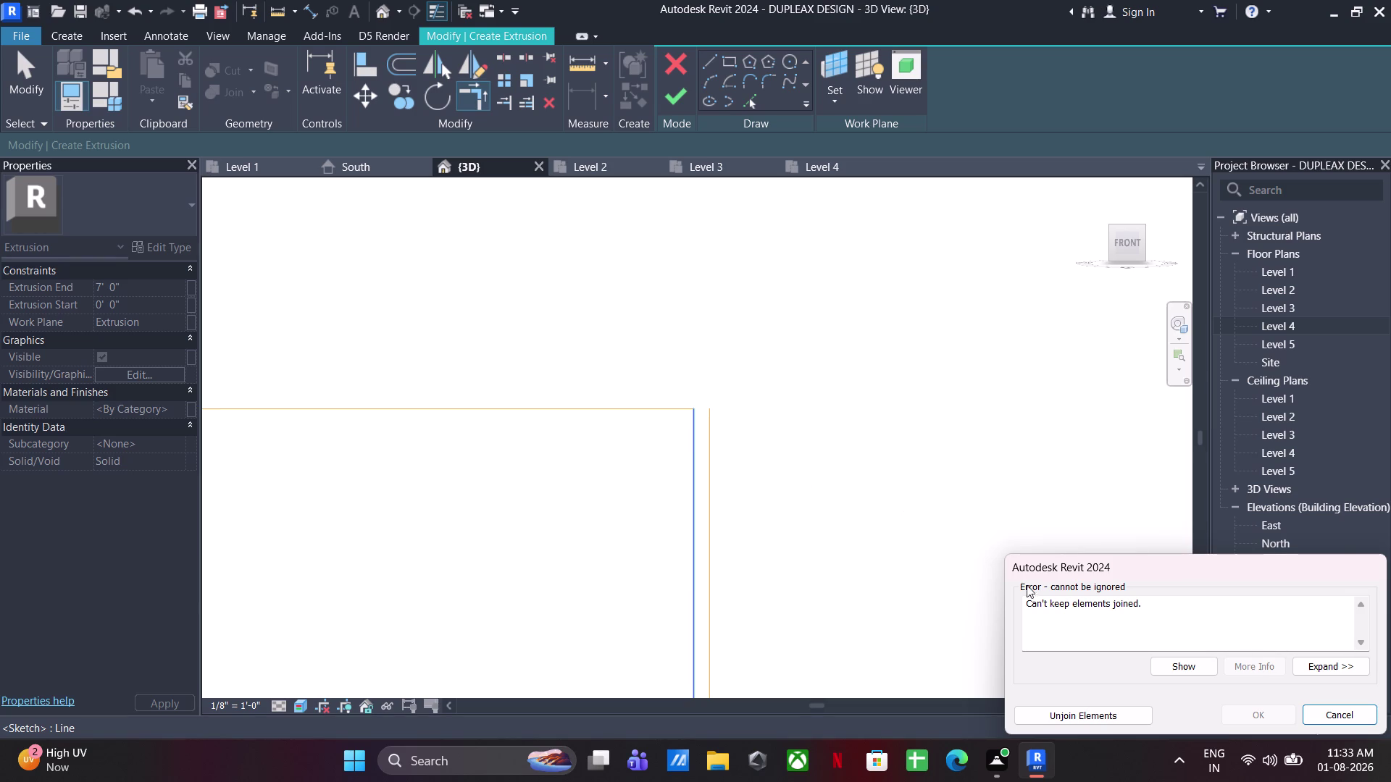
click(1053, 715)
Trim the bottom edge to a corner with the dividing line, unjoining elements.
scroll(down, 3)
middle_drag(855, 581, 831, 160)
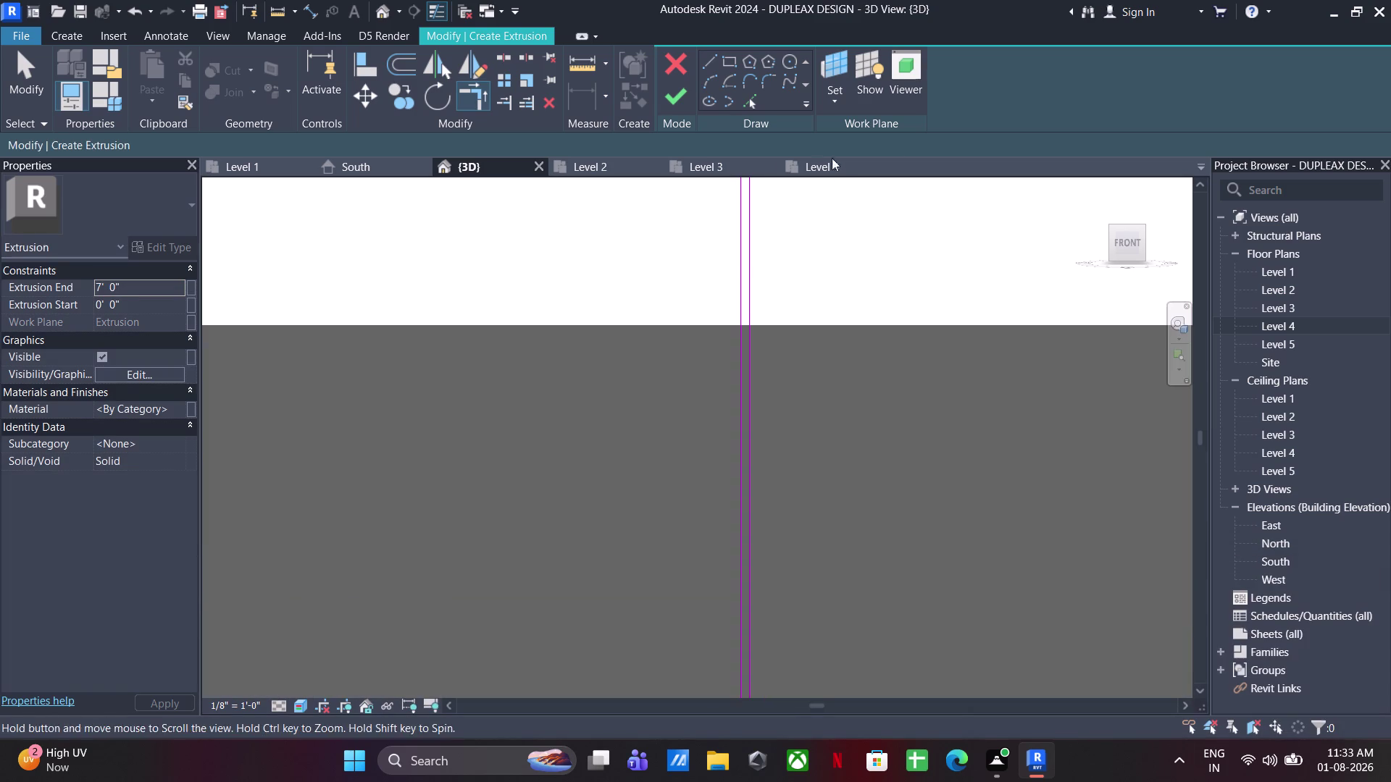
middle_drag(831, 160, 831, 158)
scroll(down, 3)
middle_drag(868, 532, 884, 166)
middle_drag(918, 438, 922, 126)
middle_drag(918, 469, 925, 294)
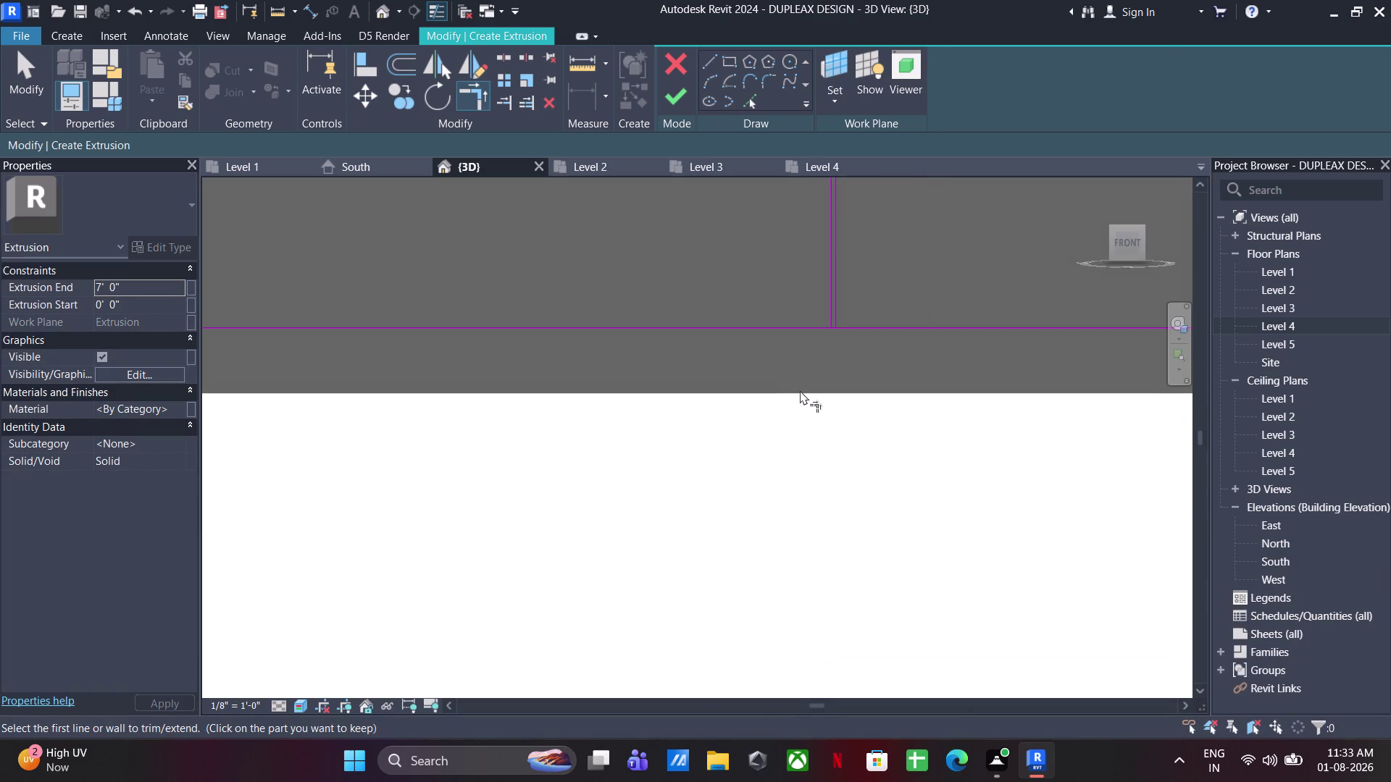
scroll(up, 3)
middle_drag(837, 312, 748, 565)
click(782, 522)
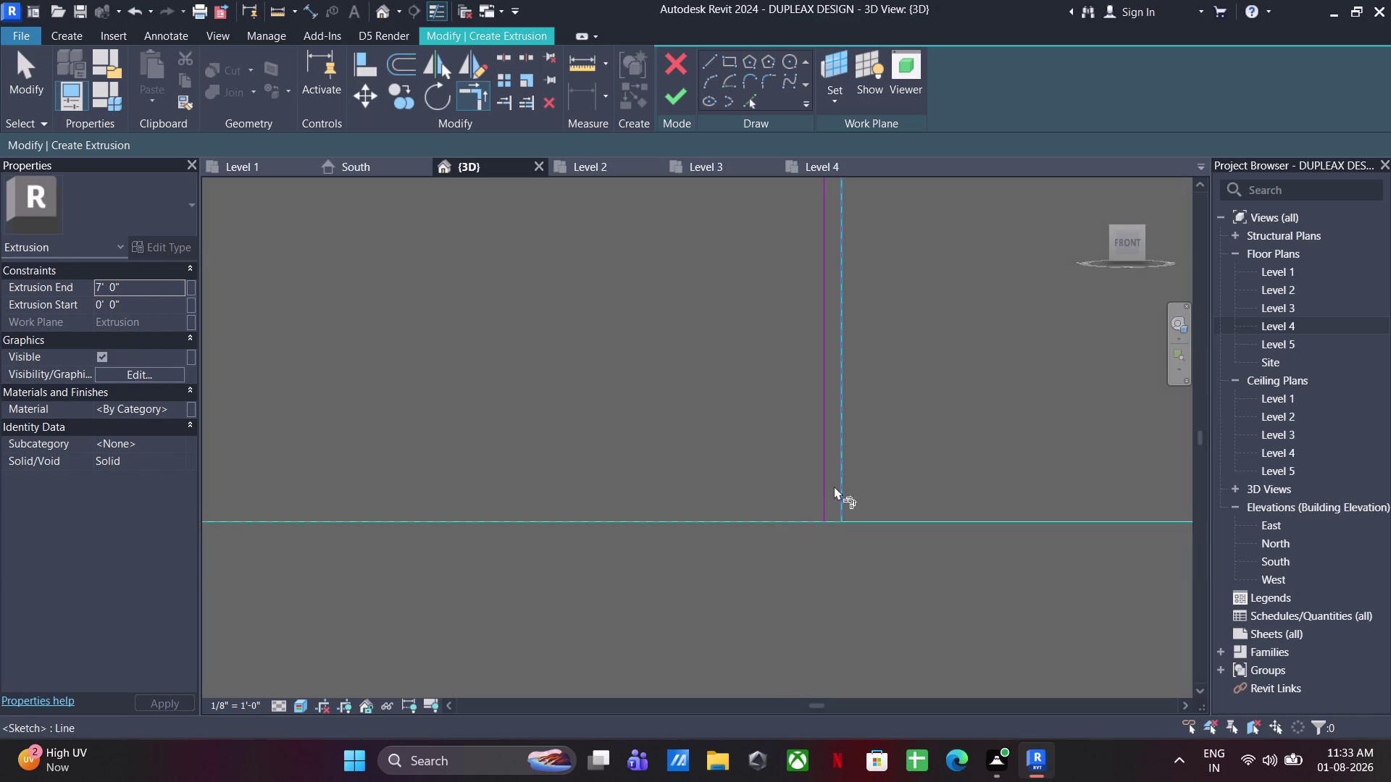
click(830, 488)
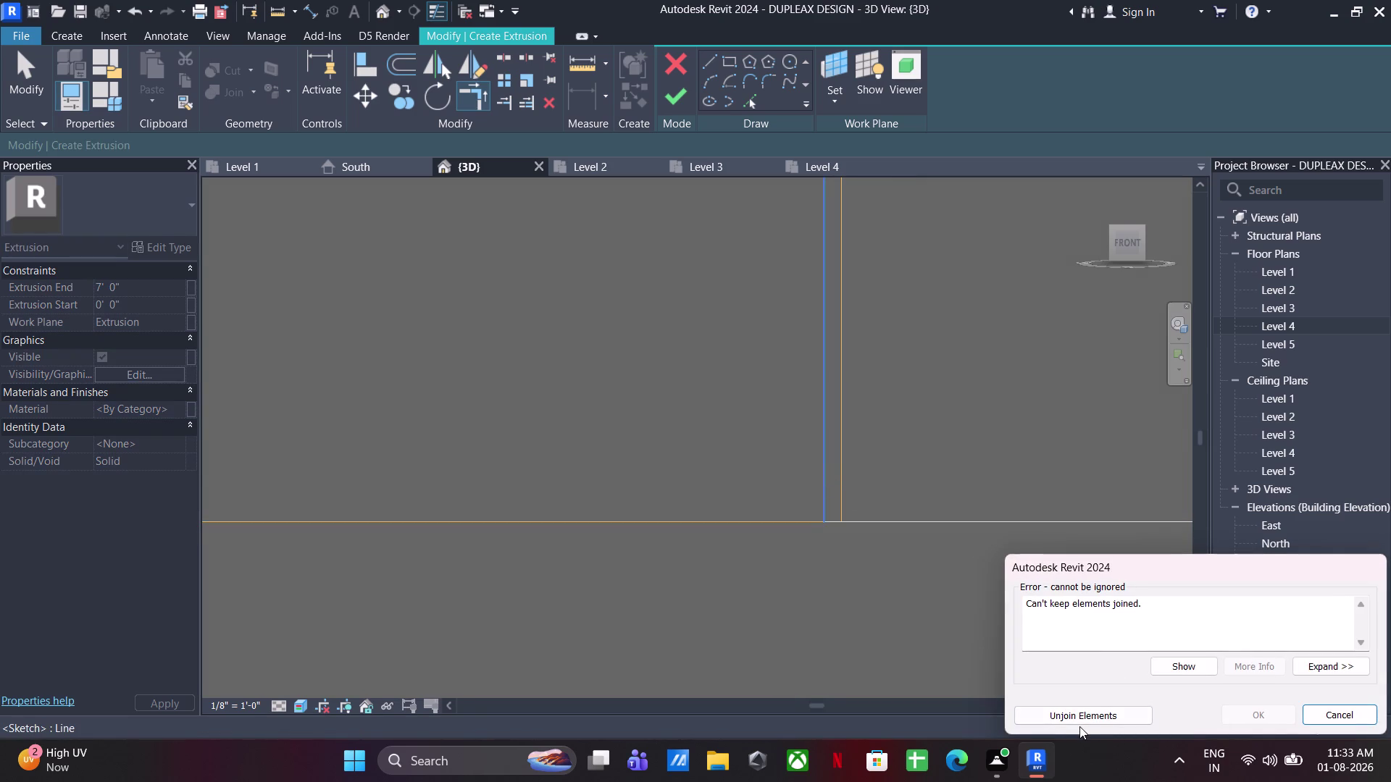
click(1078, 718)
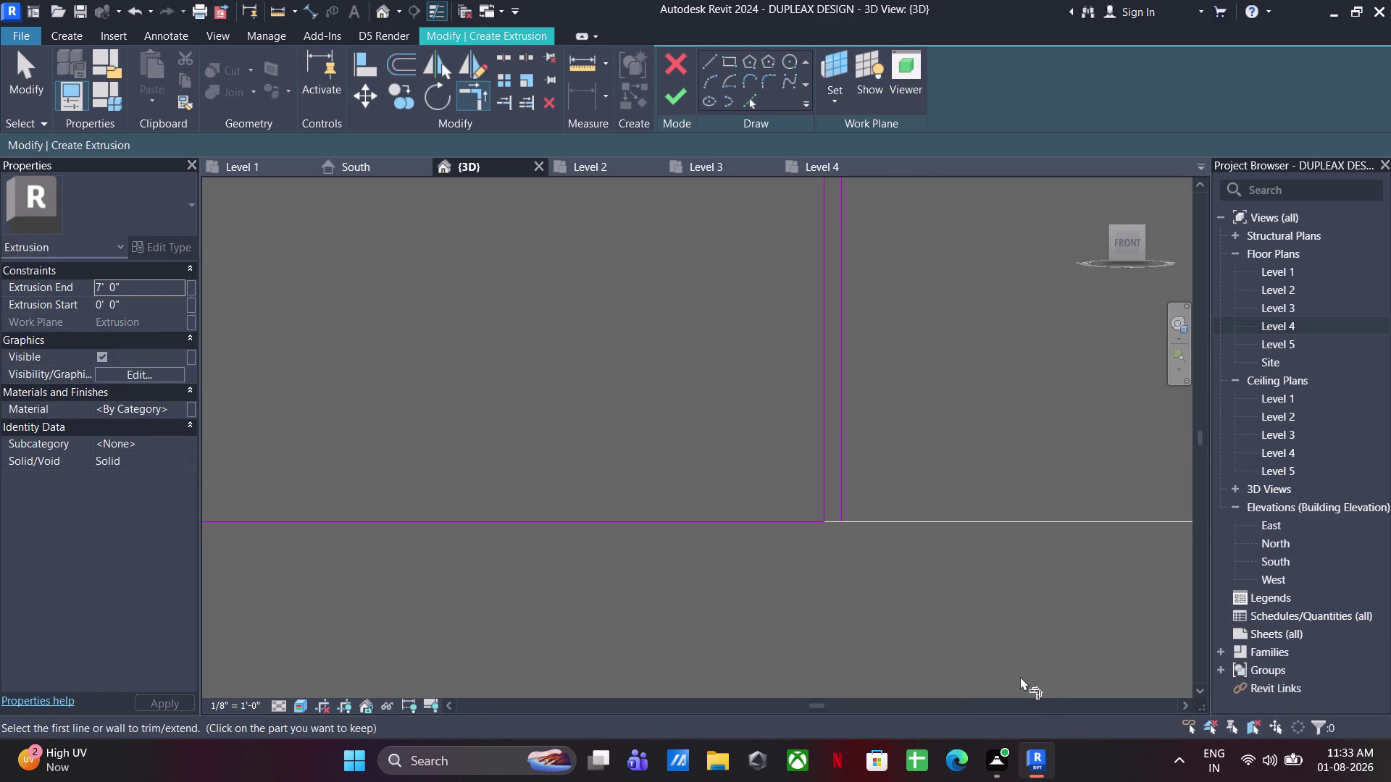
Delete the leftover dividing line and view both pillars.
key(Escape)
key(Escape)
key(Escape)
key(Escape)
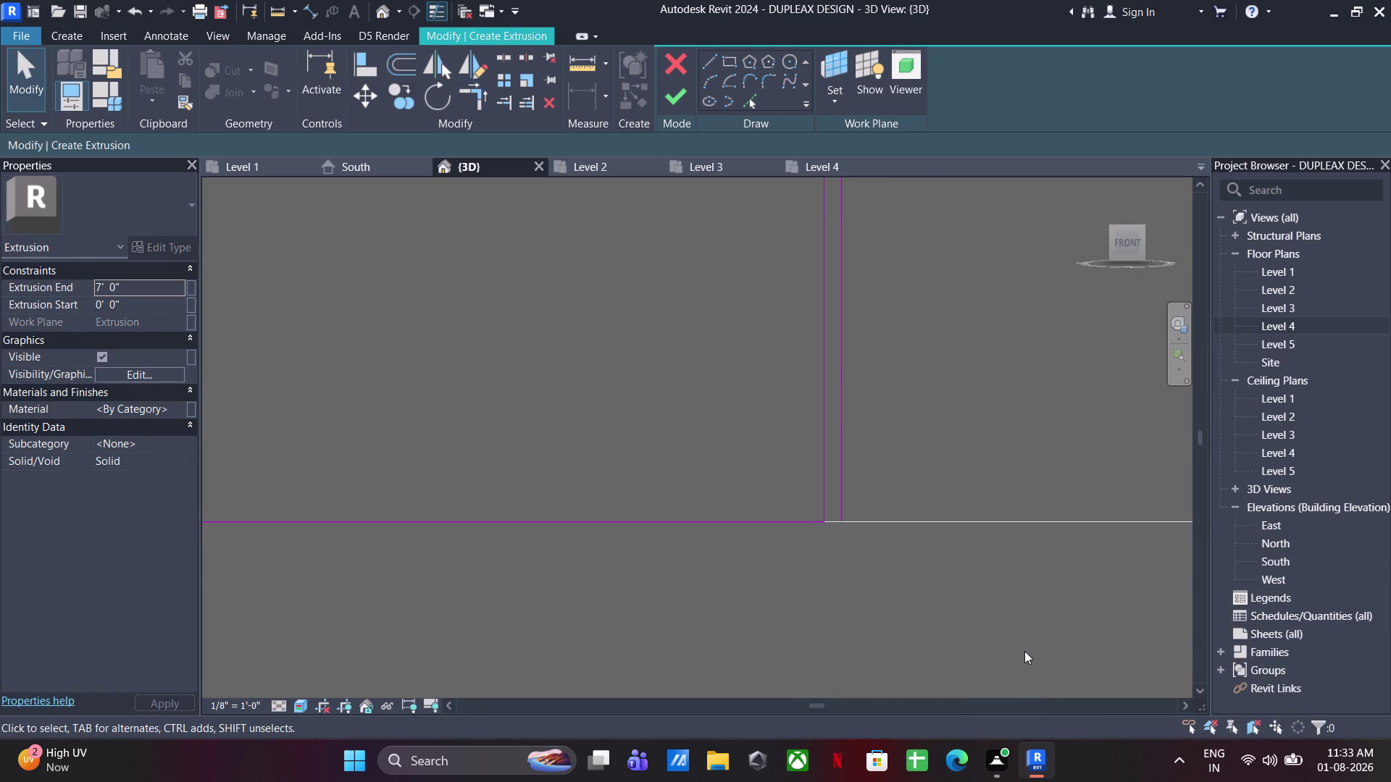
click(847, 484)
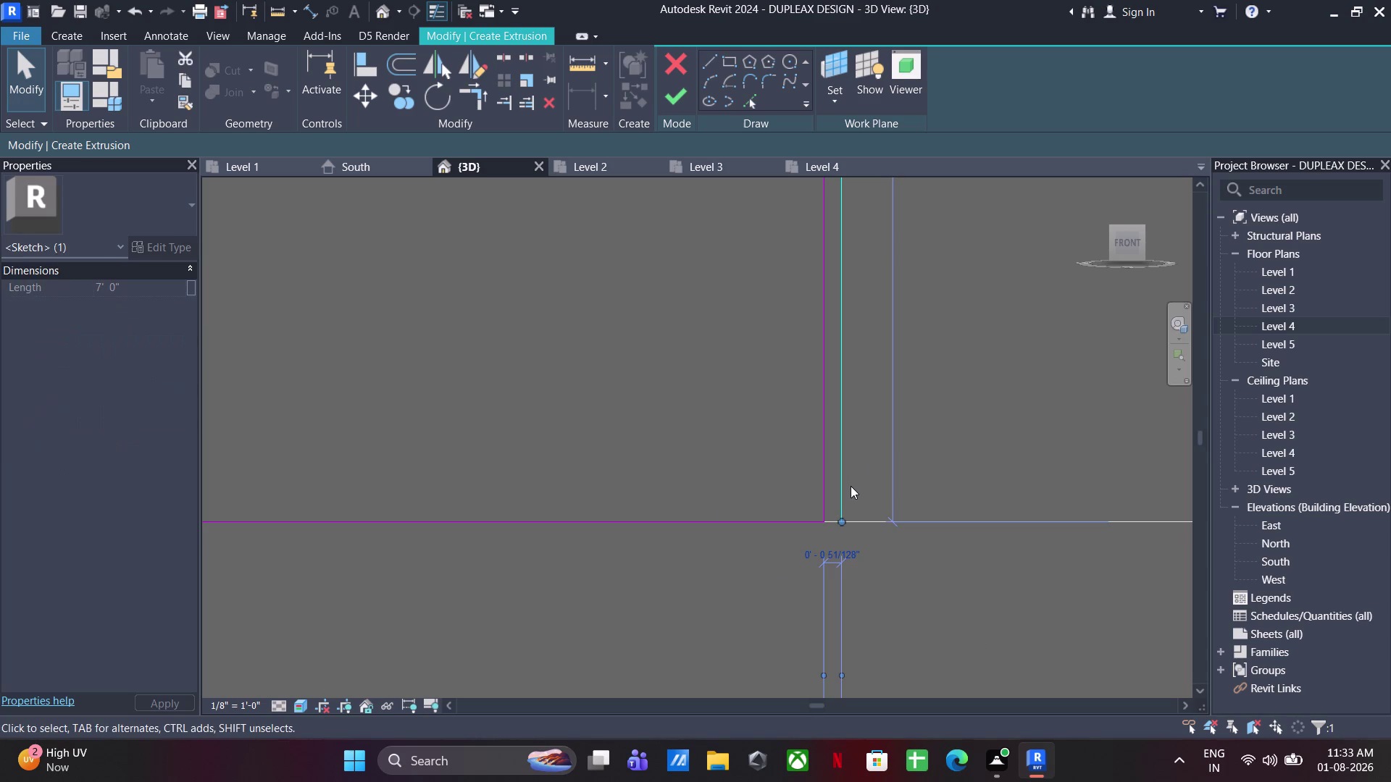
key(Delete)
scroll(down, 3)
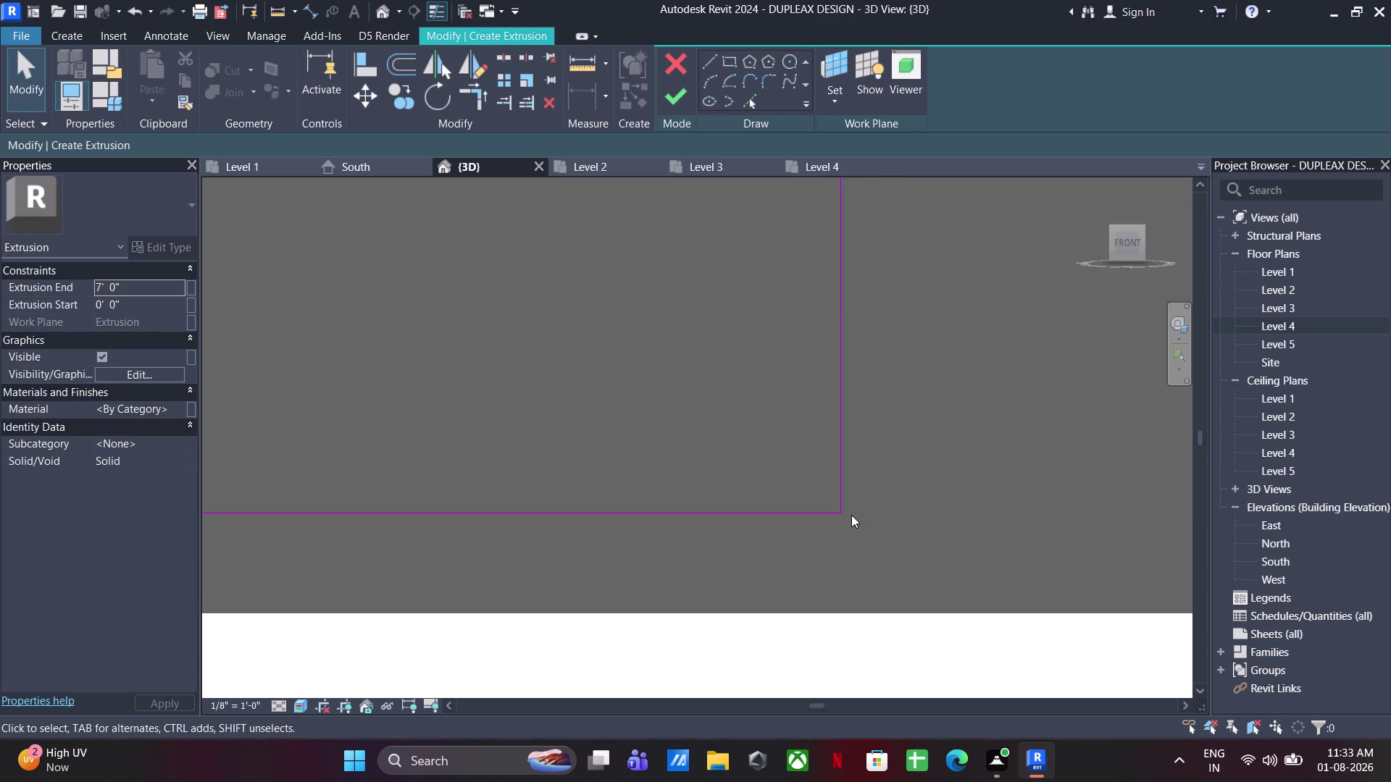
scroll(down, 3)
middle_drag(857, 516, 865, 569)
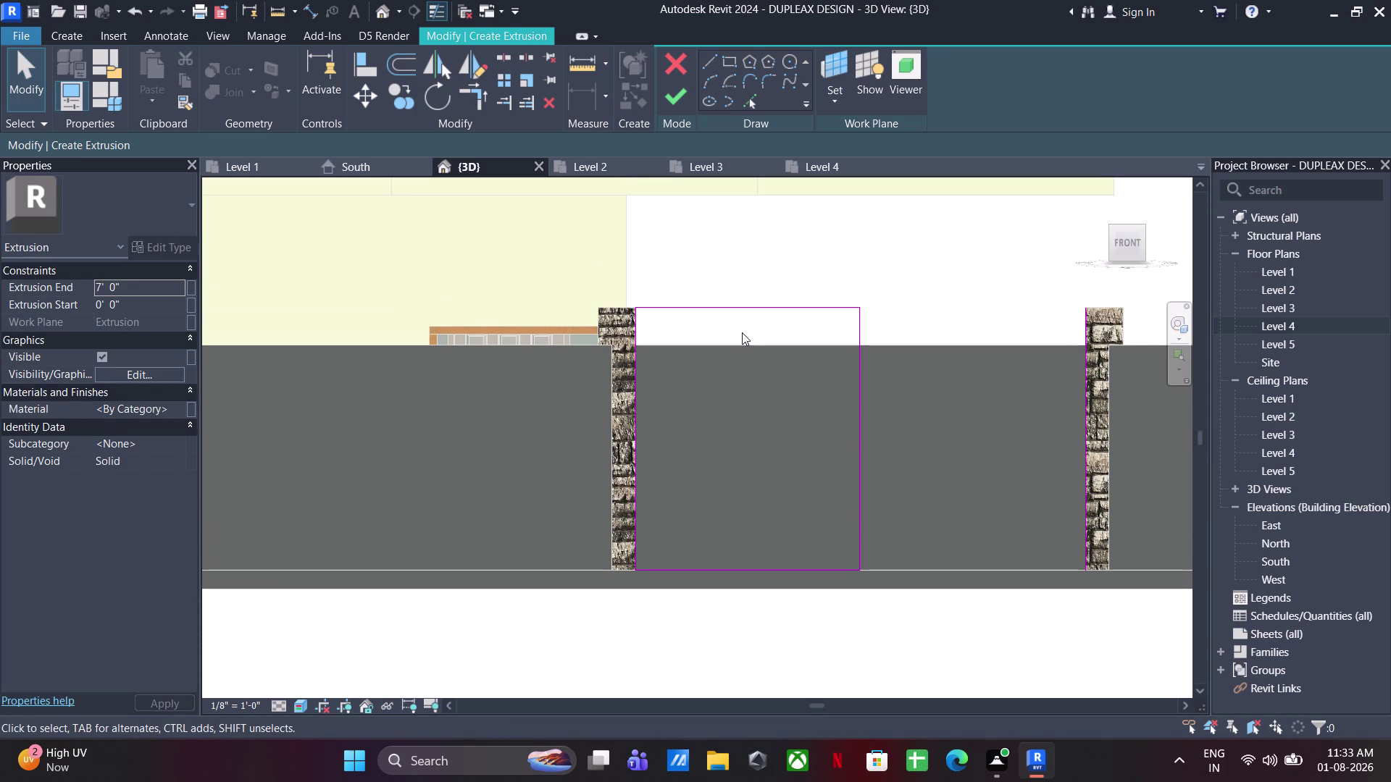
Set the extrusion's Extrusion End property to 2".
click(133, 295)
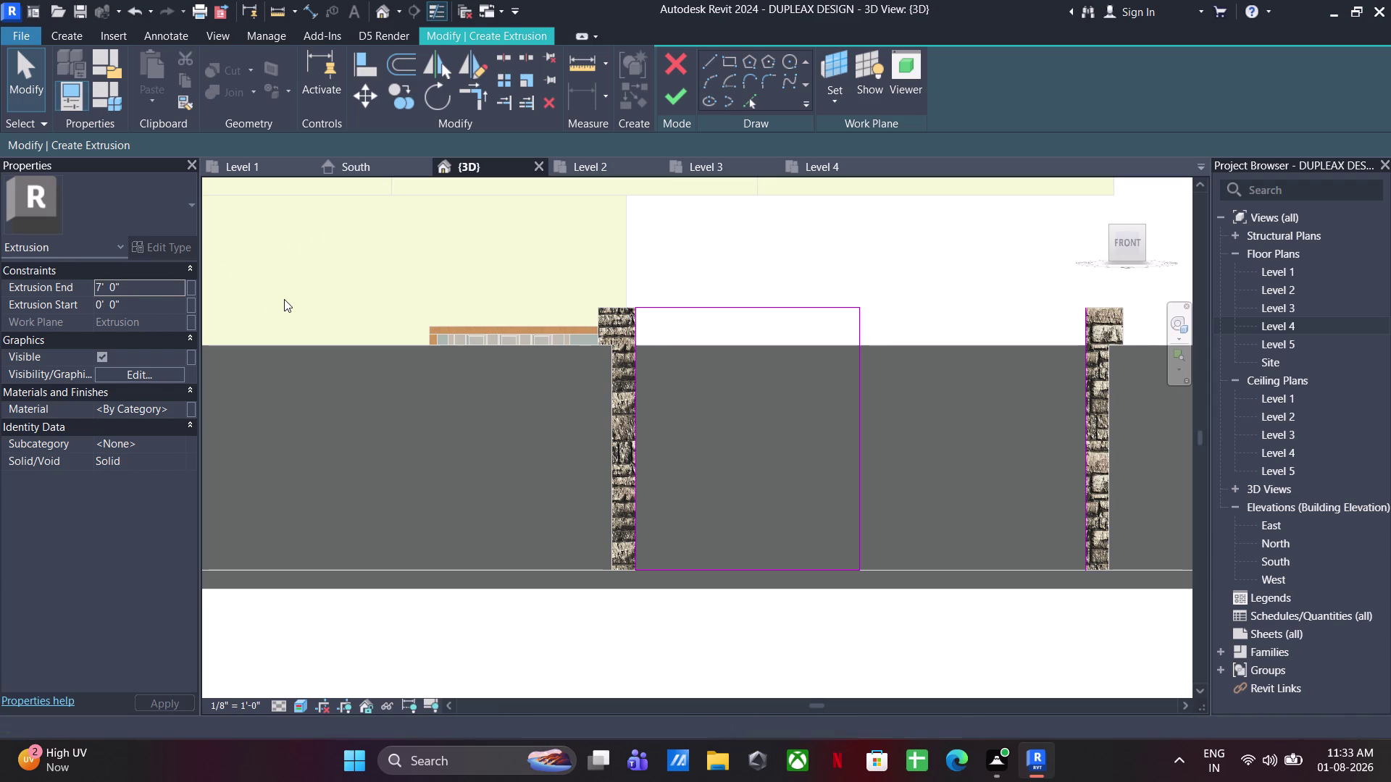
text(2")
key(Return)
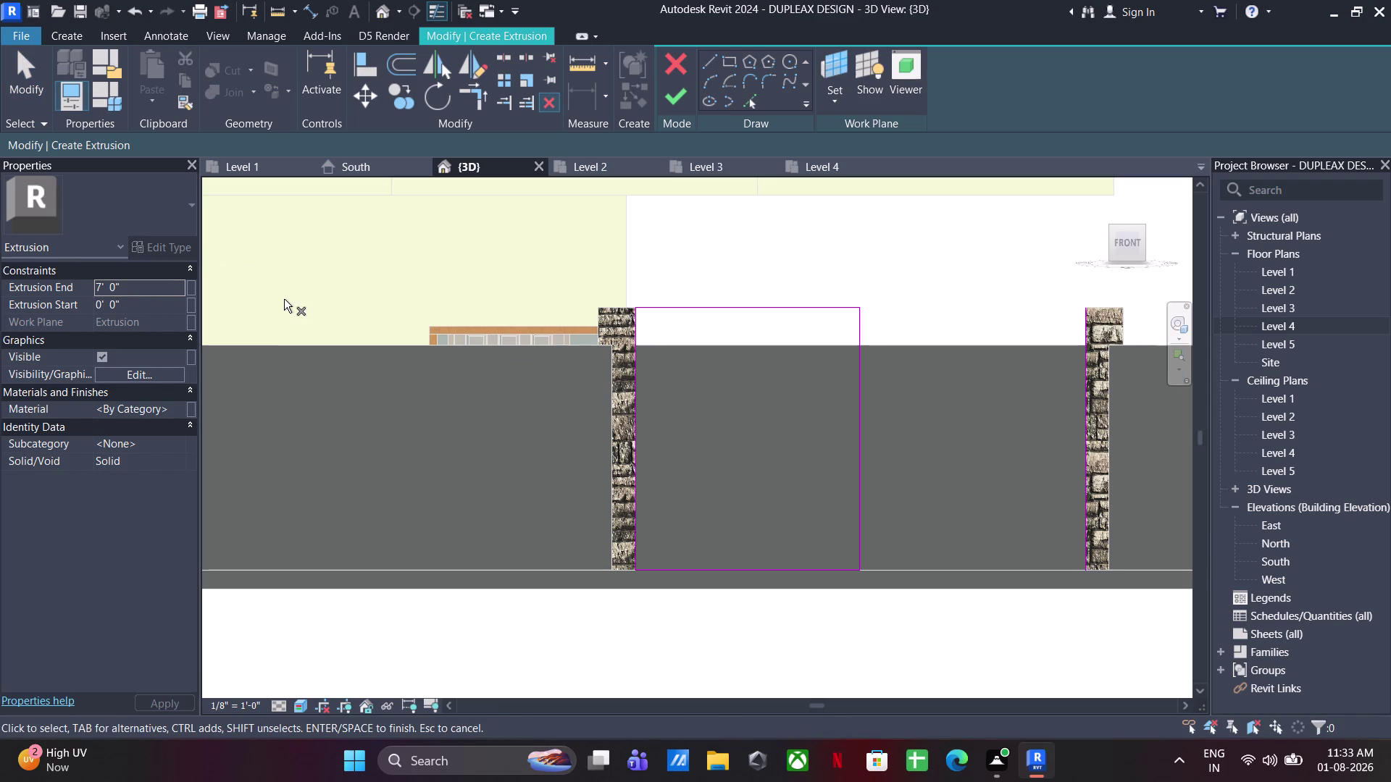
click(132, 289)
text(2")
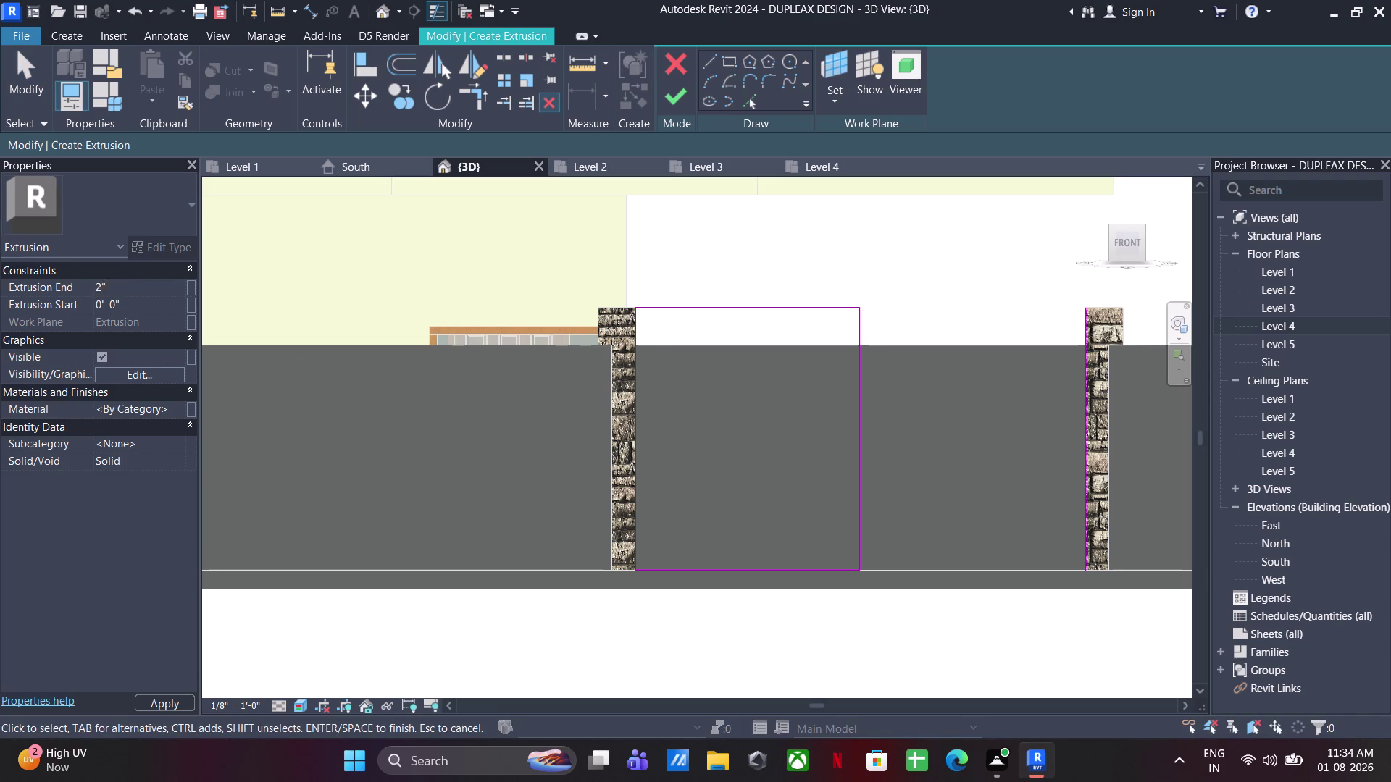
key(Return)
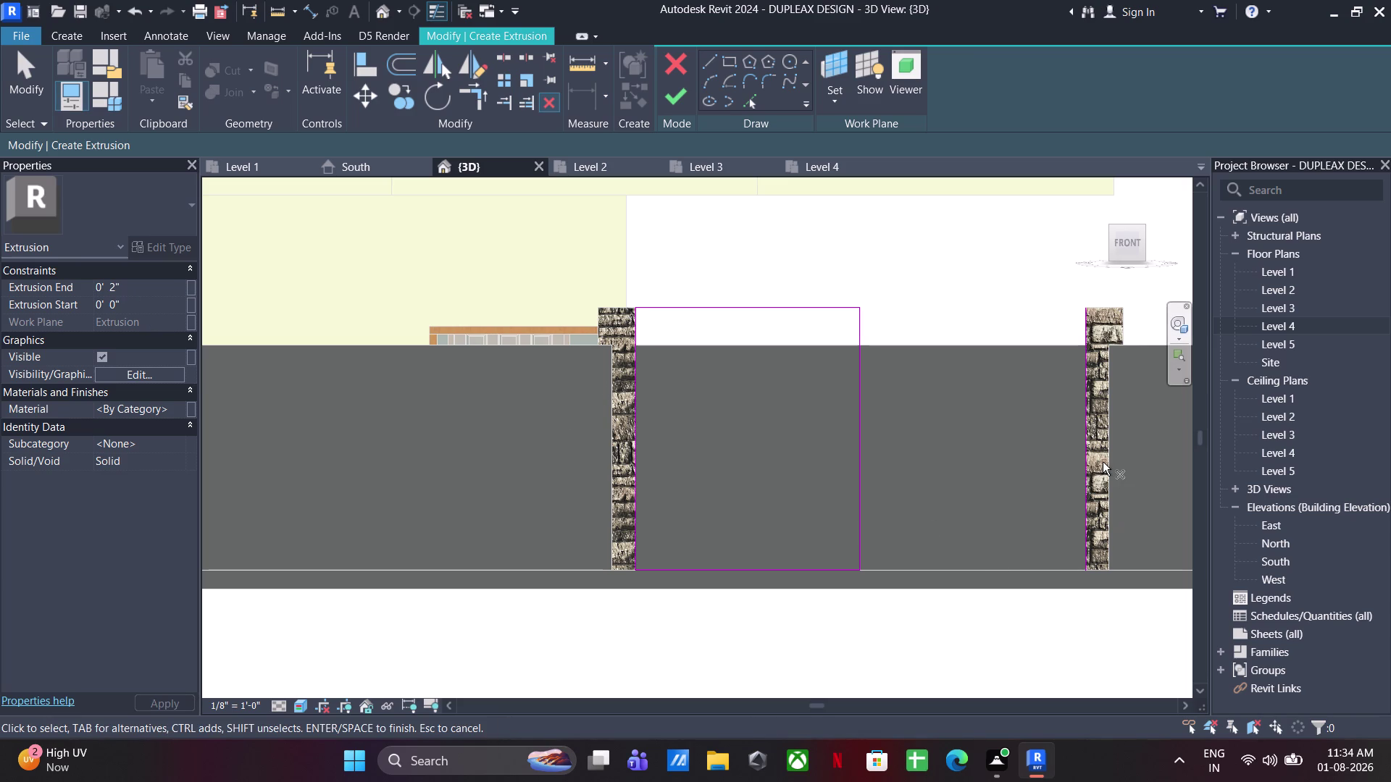
Window-select elements in the view and delete them.
key(Escape)
key(Escape)
key(Escape)
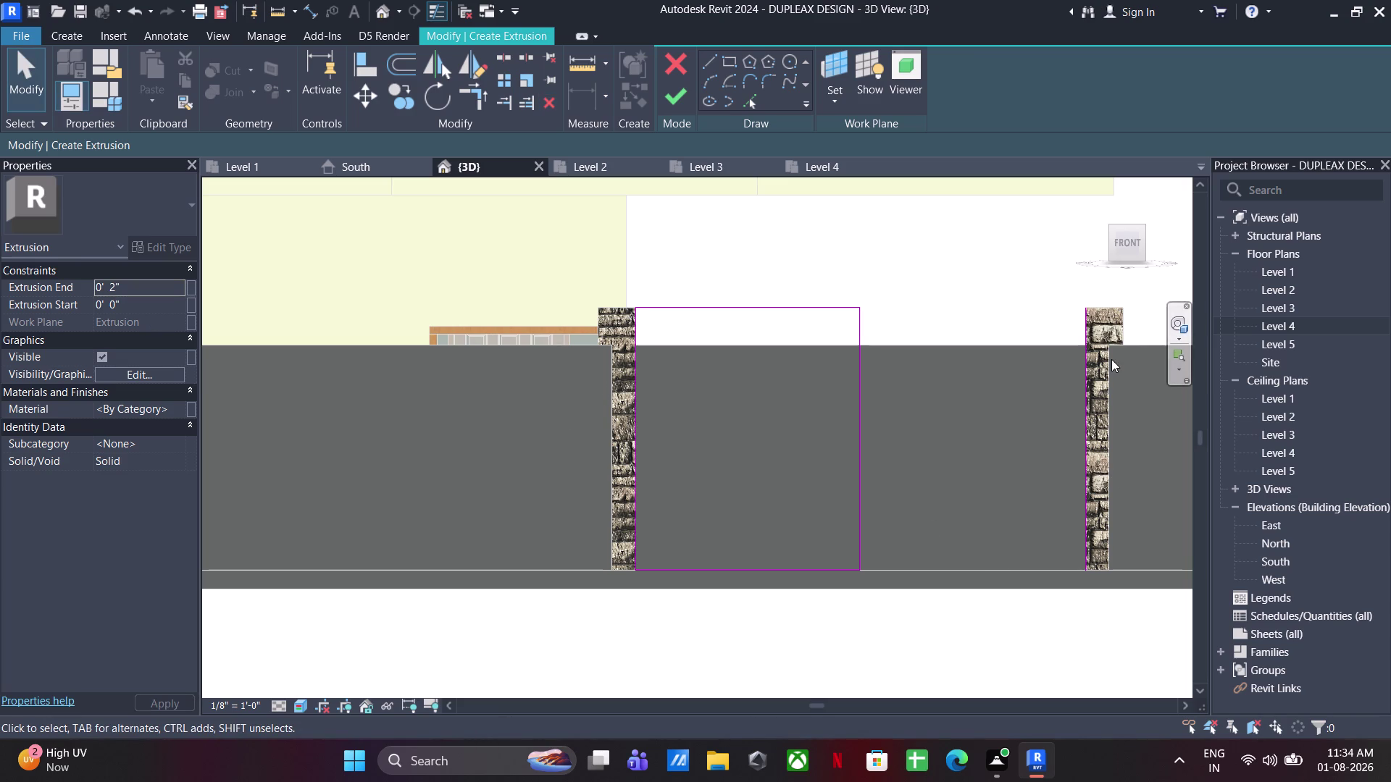
drag(1111, 359, 1064, 473)
key(Delete)
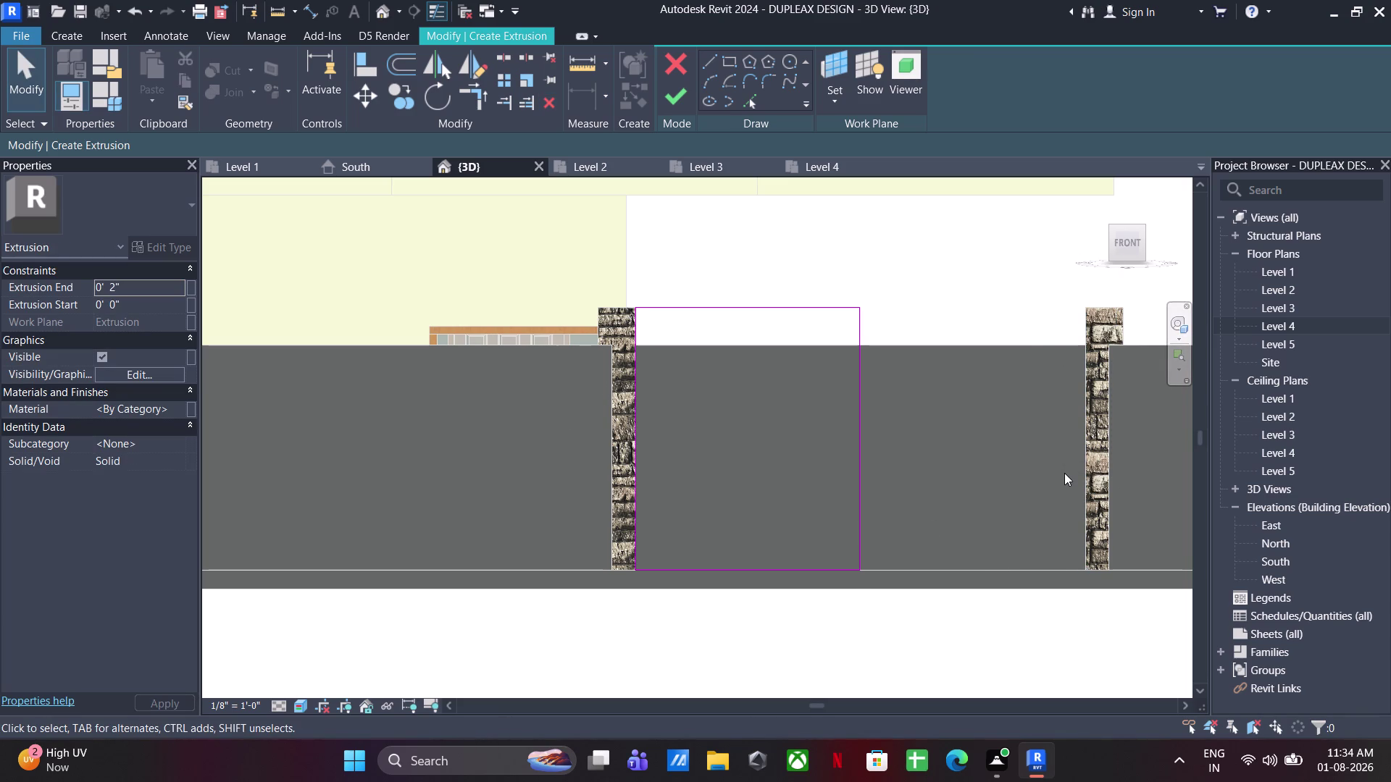